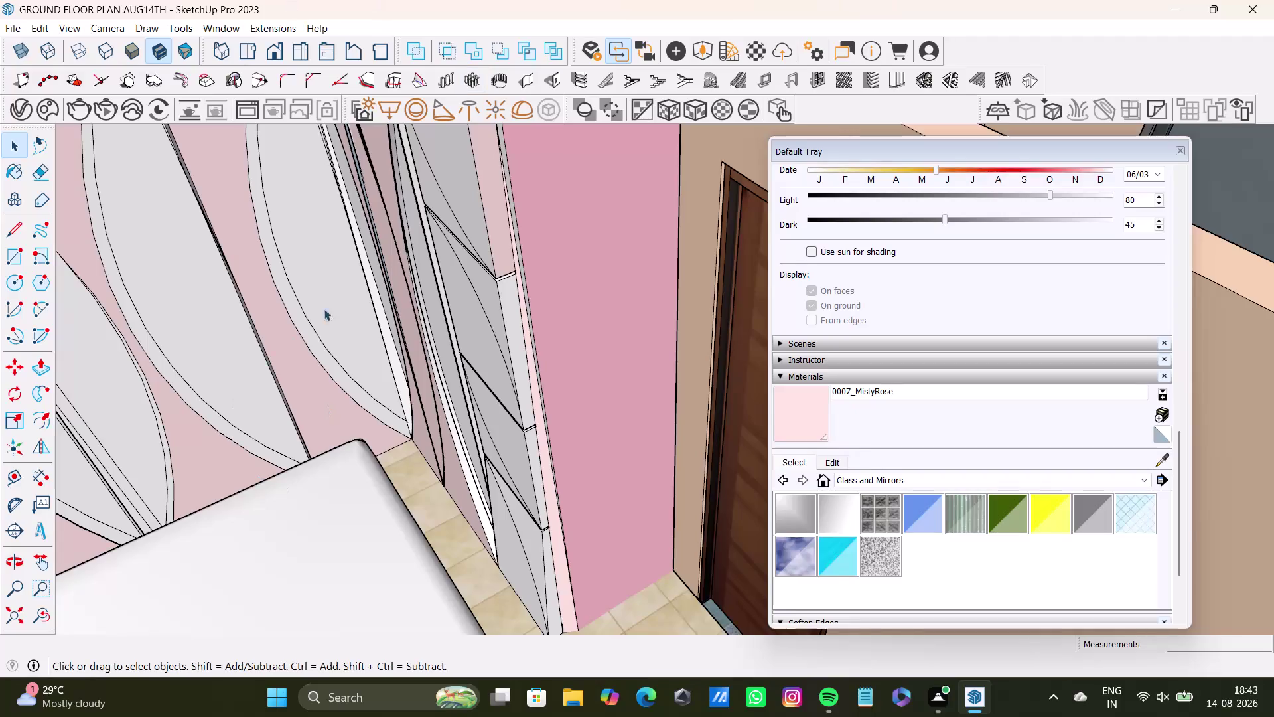
Face the wardrobe's leaf panels and load Translucent Glass Gray into the Paint Bucket.
scroll(down, 3)
middle_drag(380, 322, 536, 392)
scroll(up, 3)
middle_drag(592, 318, 613, 296)
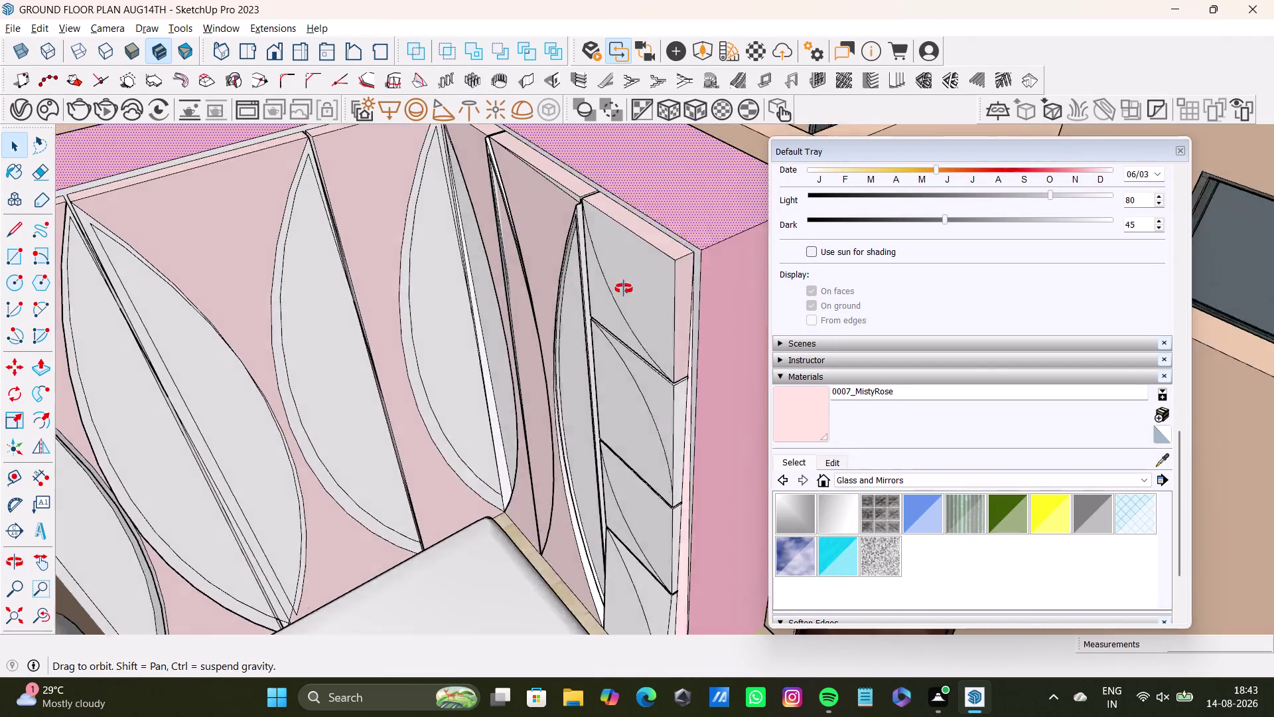
middle_drag(614, 295, 757, 240)
scroll(up, 3)
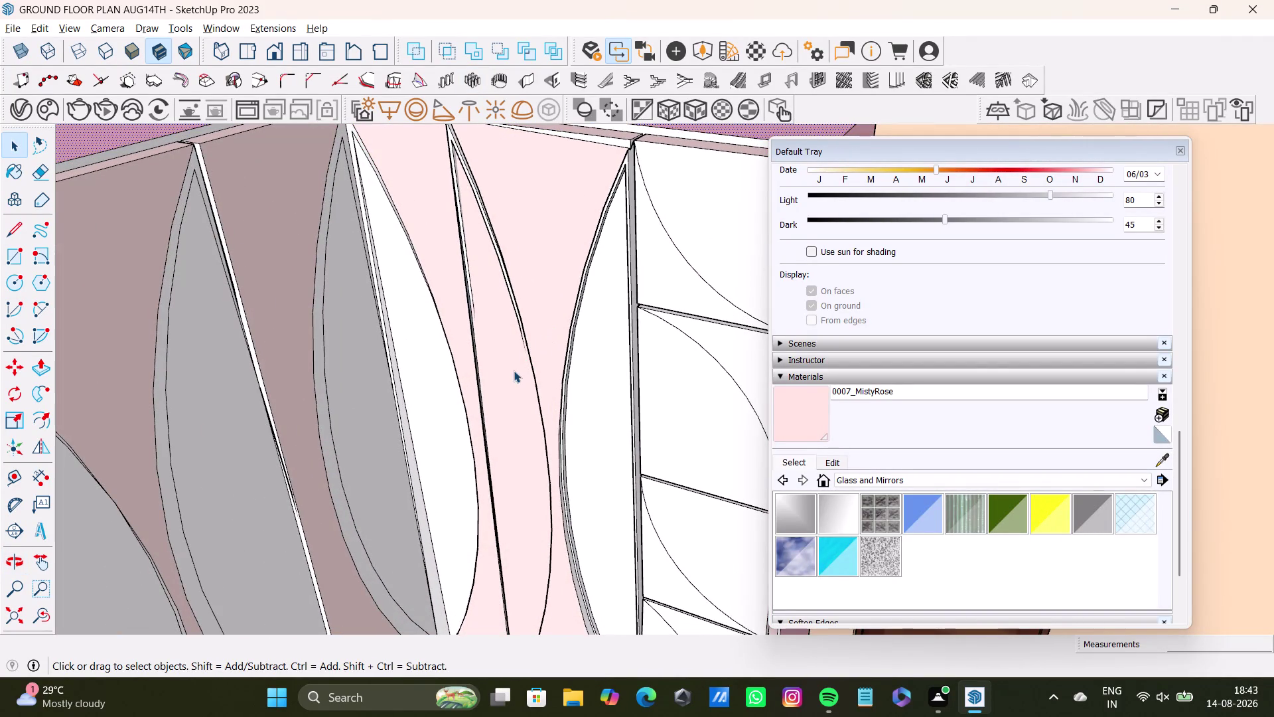
click(514, 371)
click(1093, 512)
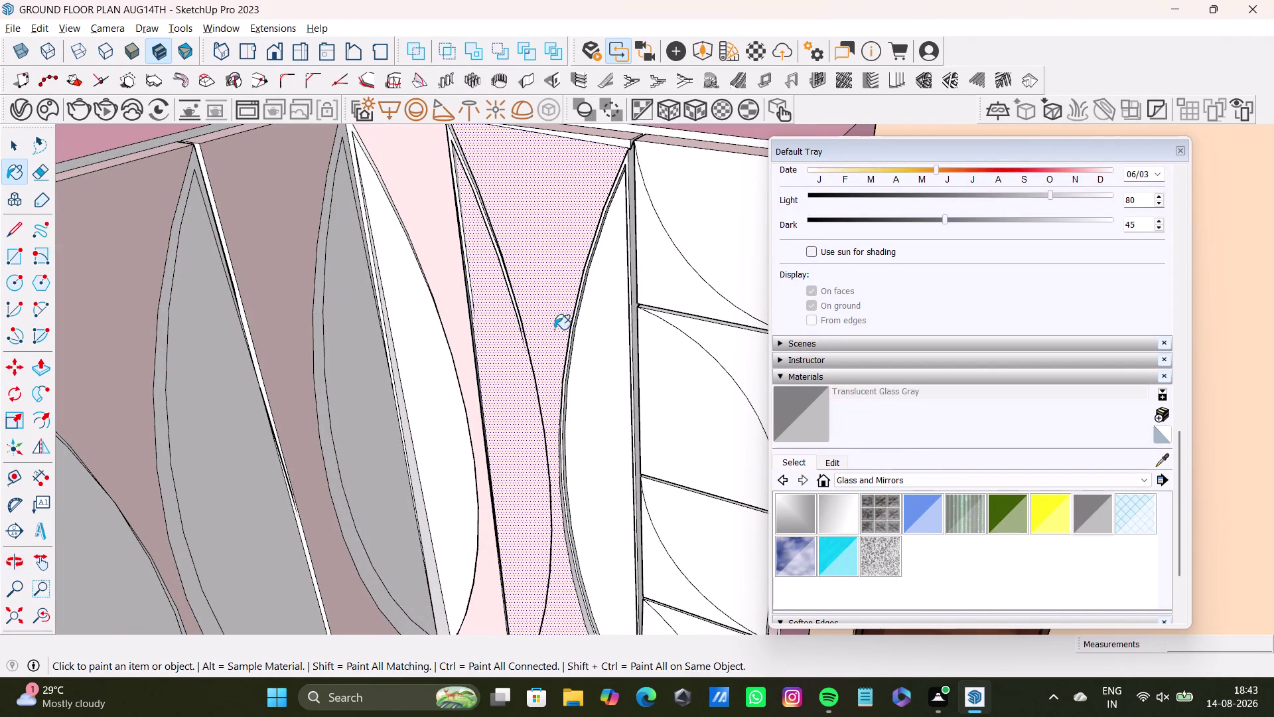
key(space)
Paint the faces of the first leaf panel with translucent gray glass.
click(489, 379)
click(501, 383)
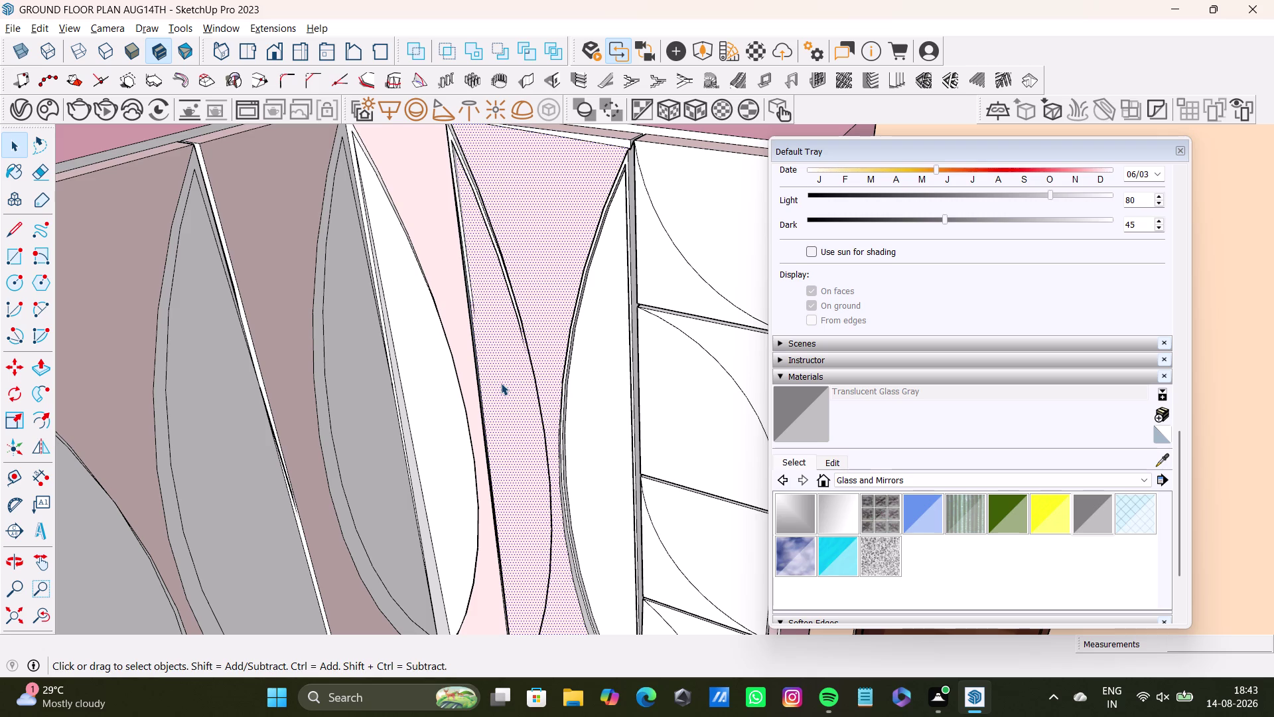
click(518, 266)
click(492, 348)
click(491, 352)
drag(493, 351, 493, 339)
click(537, 222)
double_click(498, 320)
triple_click(497, 320)
click(501, 341)
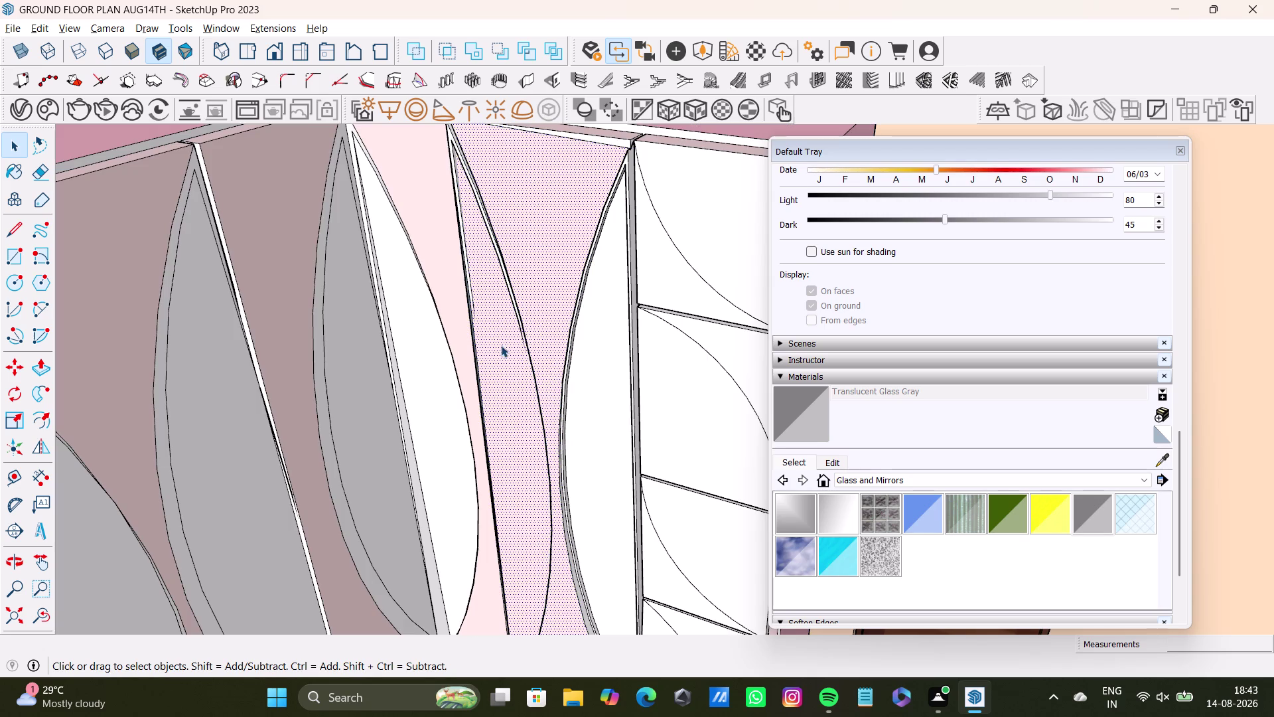
click(501, 347)
click(566, 239)
Glaze more leaf-panel faces while viewing the panels from above.
middle_drag(539, 289, 524, 362)
click(525, 274)
scroll(up, 3)
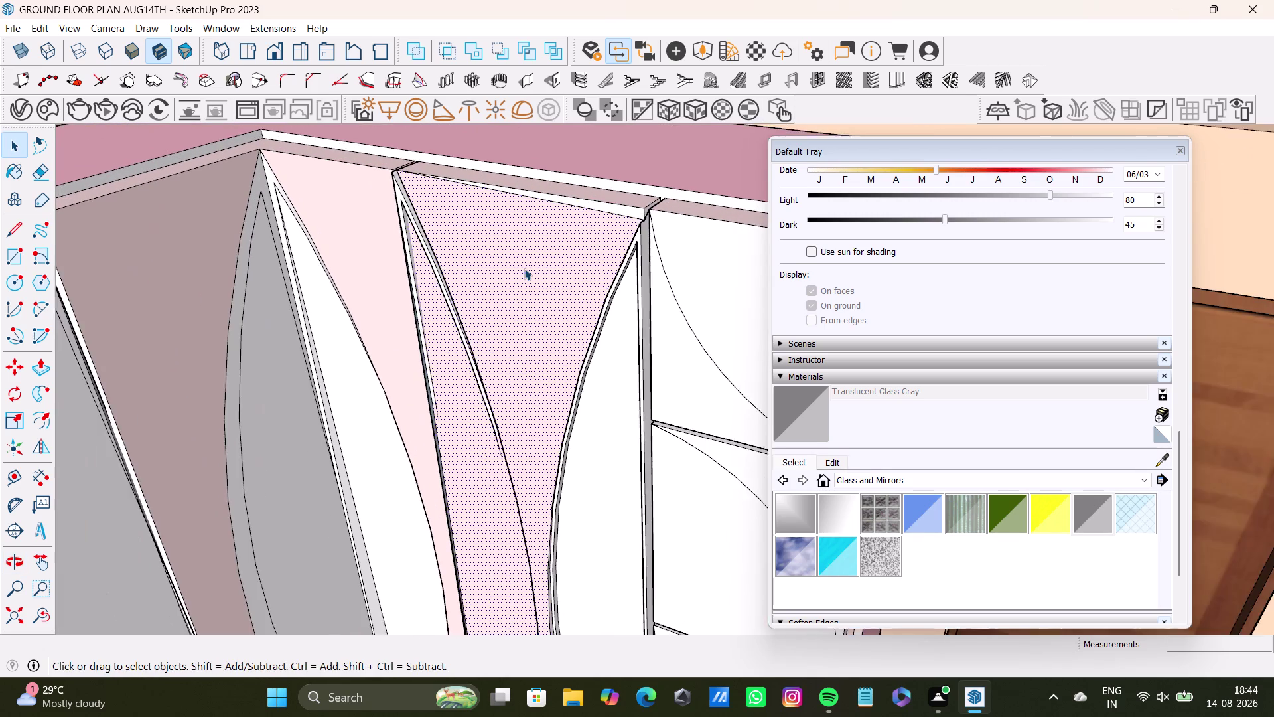
scroll(up, 3)
triple_click(422, 311)
click(422, 311)
click(424, 336)
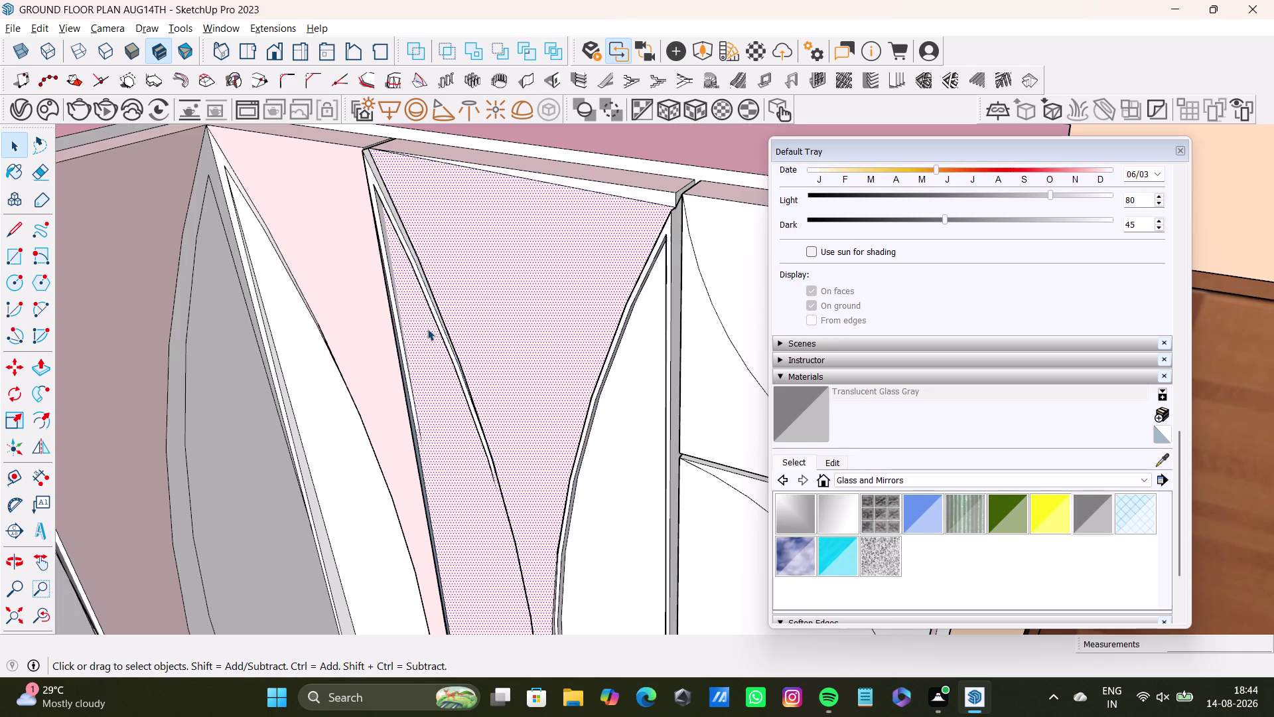
scroll(down, 3)
middle_drag(432, 328, 438, 219)
Paint the next six leaf panels along the row with gray glass.
click(363, 329)
click(301, 343)
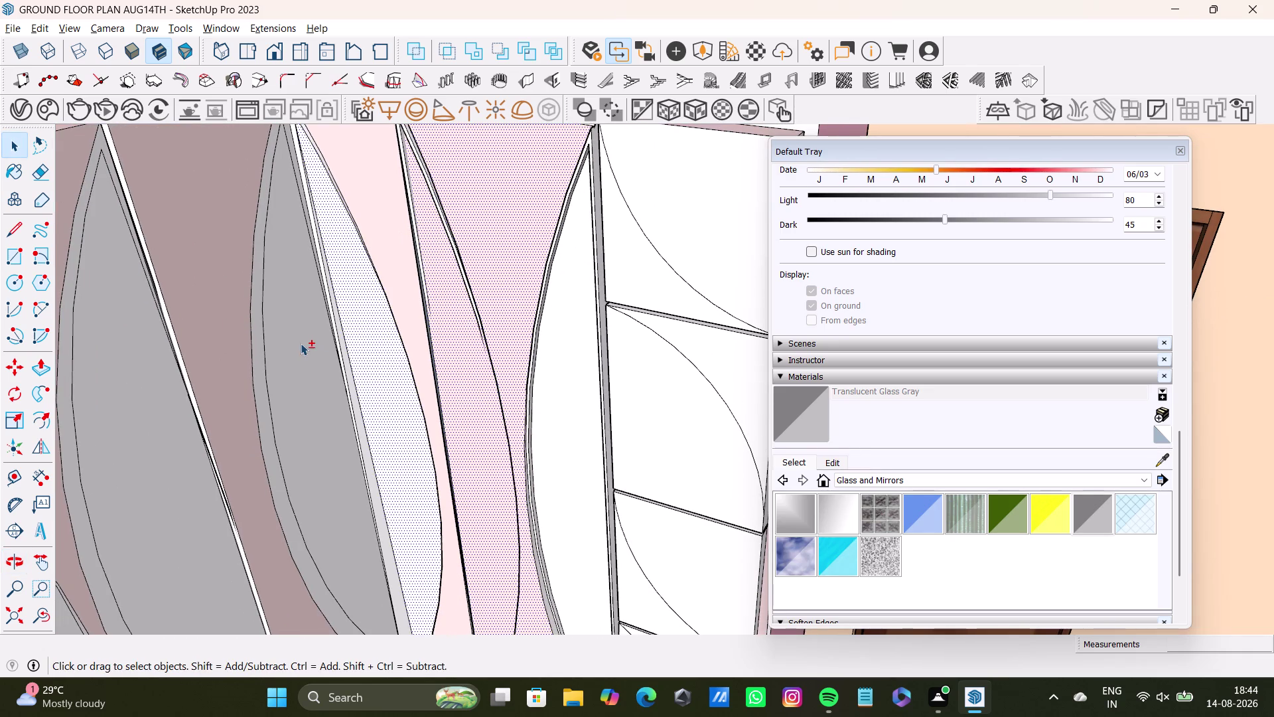
click(688, 210)
click(639, 266)
click(709, 351)
click(664, 383)
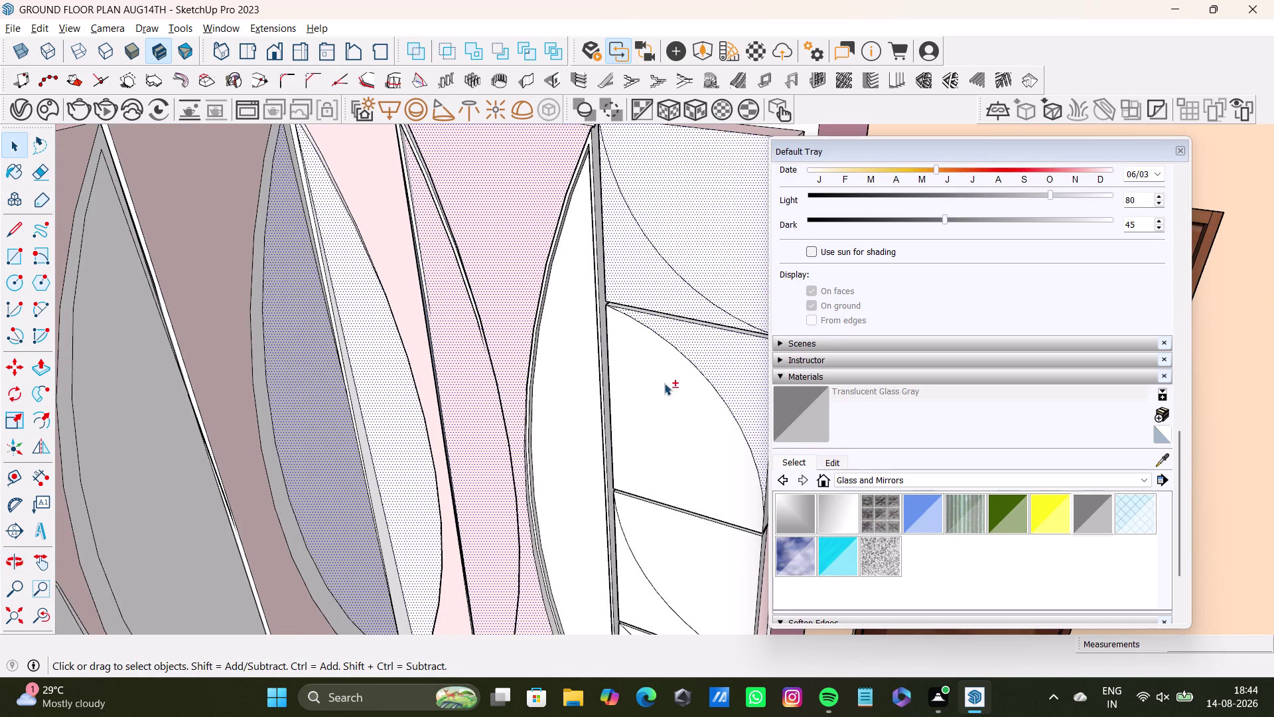
Glaze the right-hand leaf panels, then zoom extents to show the whole house.
middle_drag(680, 409, 671, 278)
click(678, 424)
click(635, 486)
middle_drag(650, 464, 653, 312)
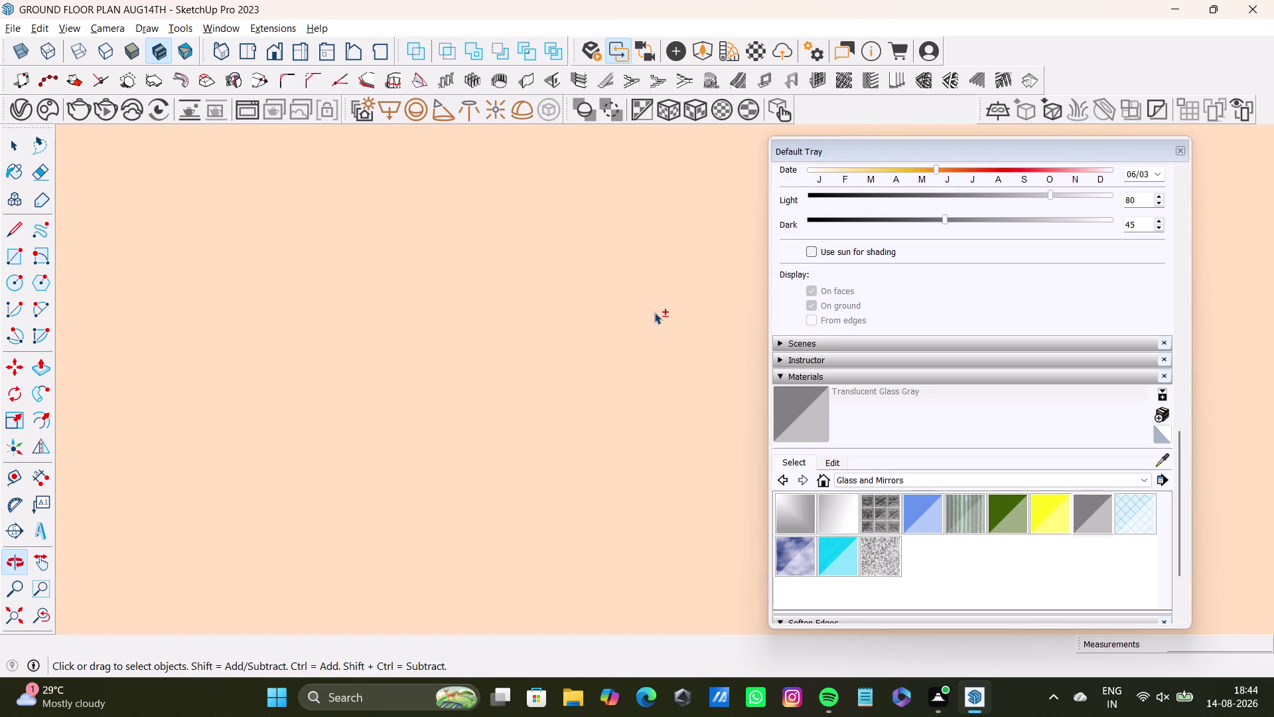
click(20, 620)
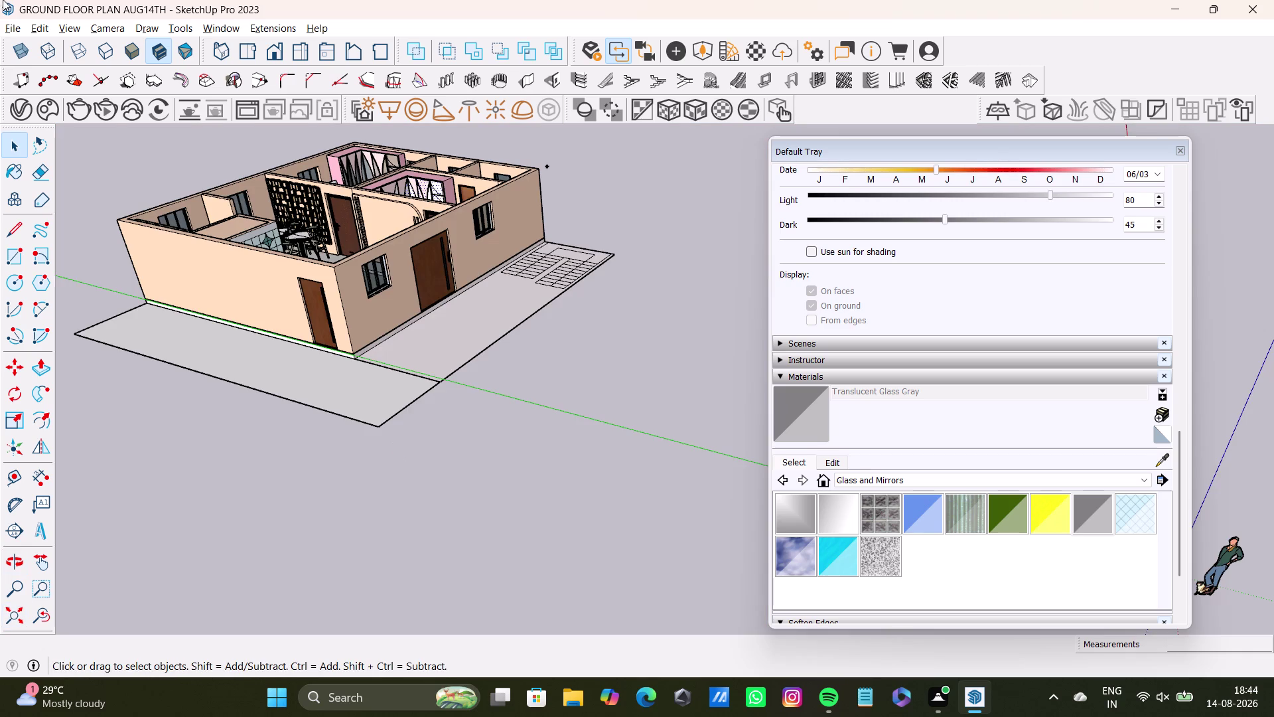
Orbit into the bedroom wardrobe to face its row of leaf panels.
scroll(up, 3)
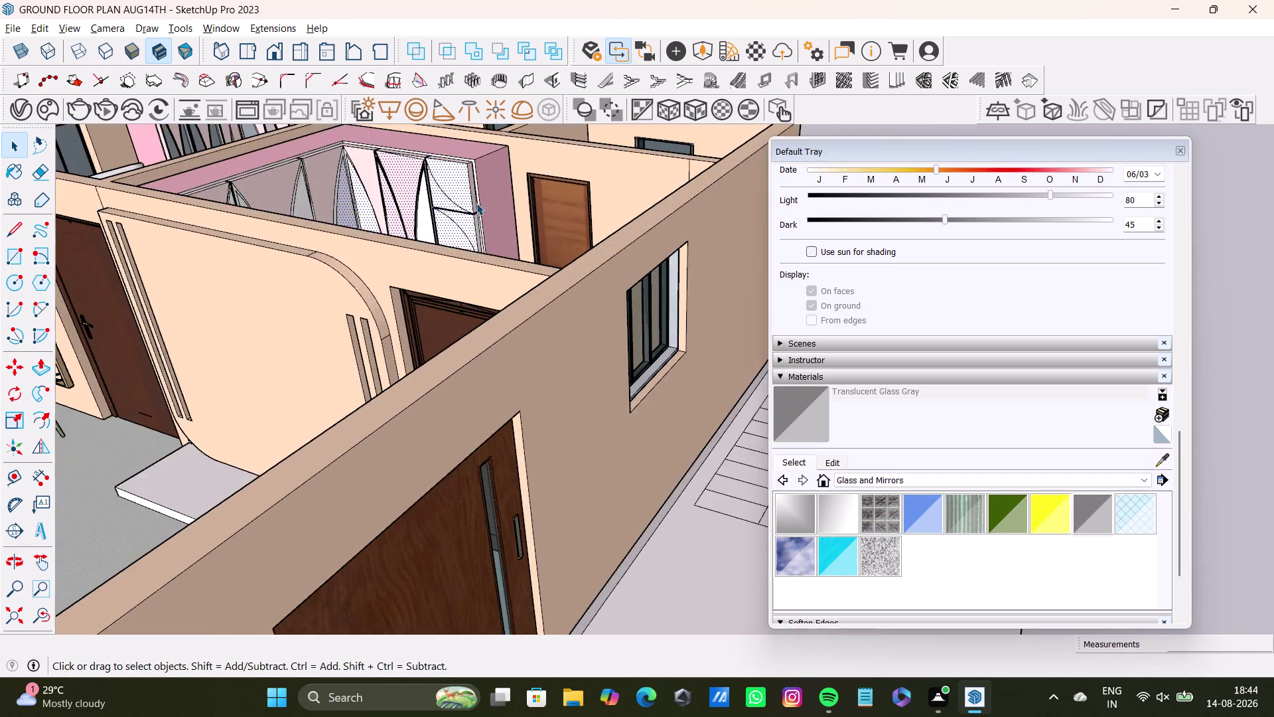
scroll(up, 3)
middle_drag(461, 238, 420, 310)
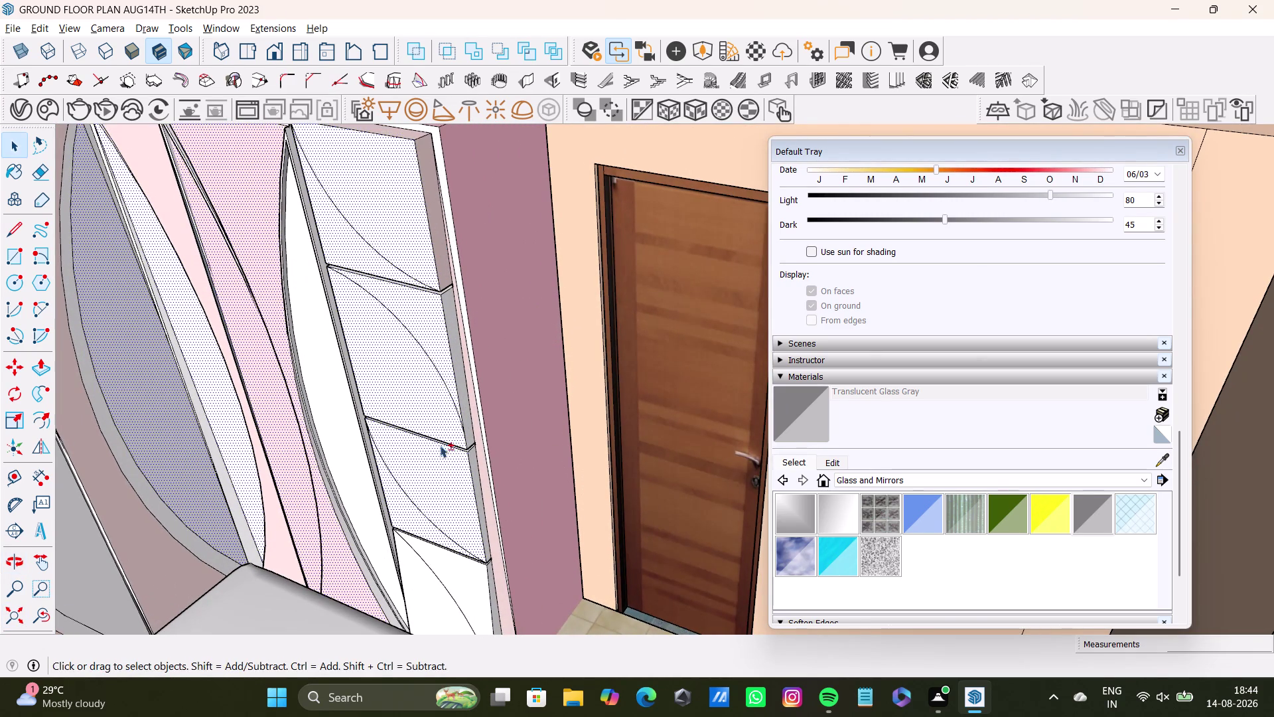
middle_drag(455, 495, 455, 403)
click(446, 486)
click(435, 500)
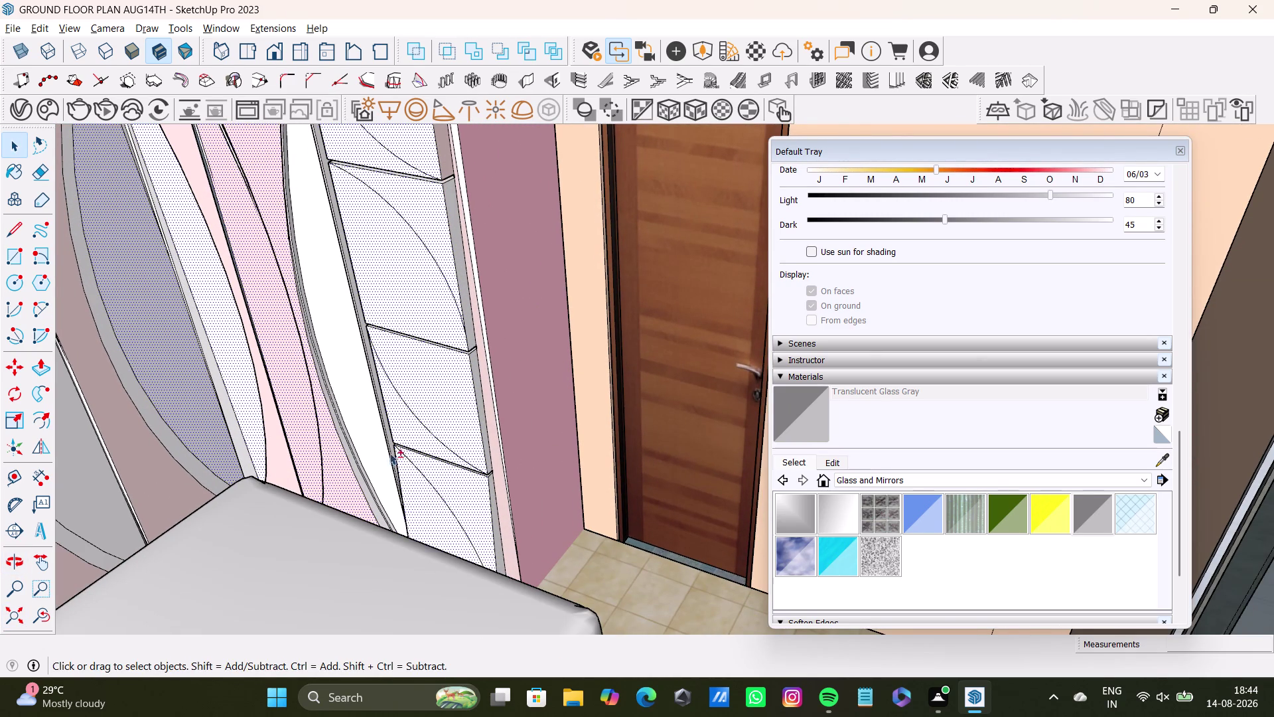
middle_drag(399, 420, 600, 540)
middle_drag(551, 514, 323, 575)
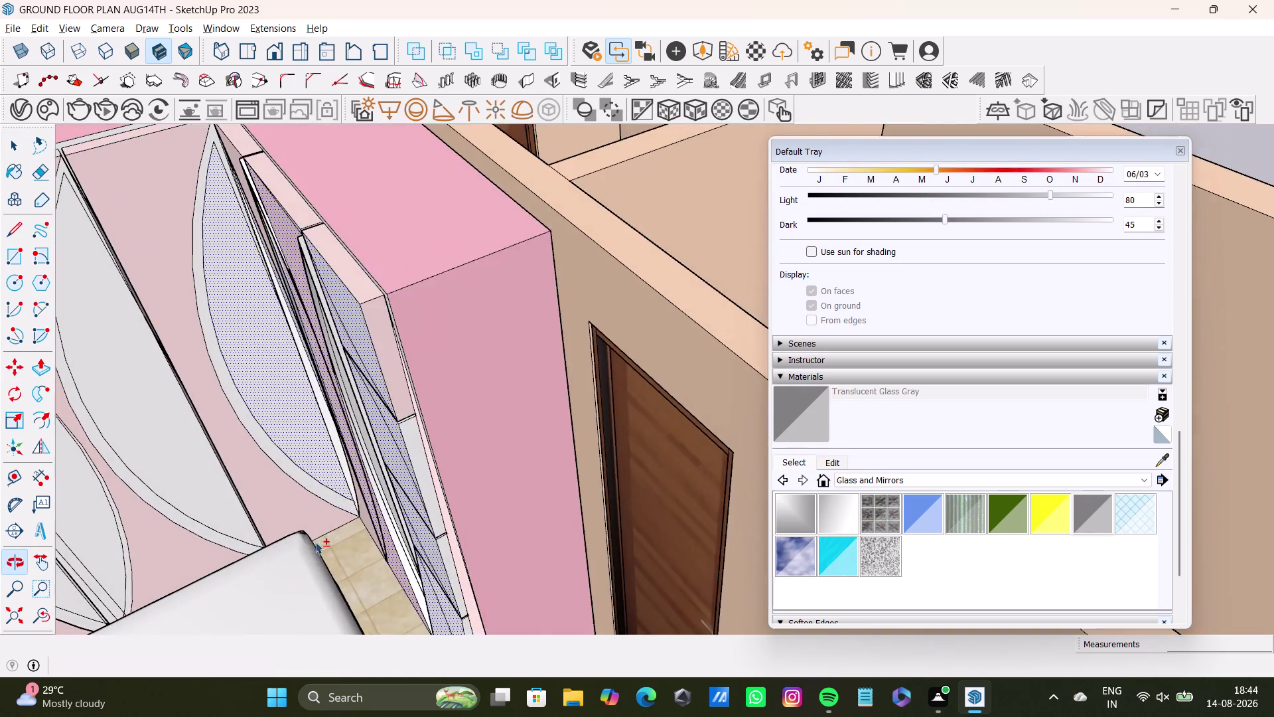
middle_drag(276, 405, 465, 385)
click(349, 373)
click(239, 401)
click(175, 415)
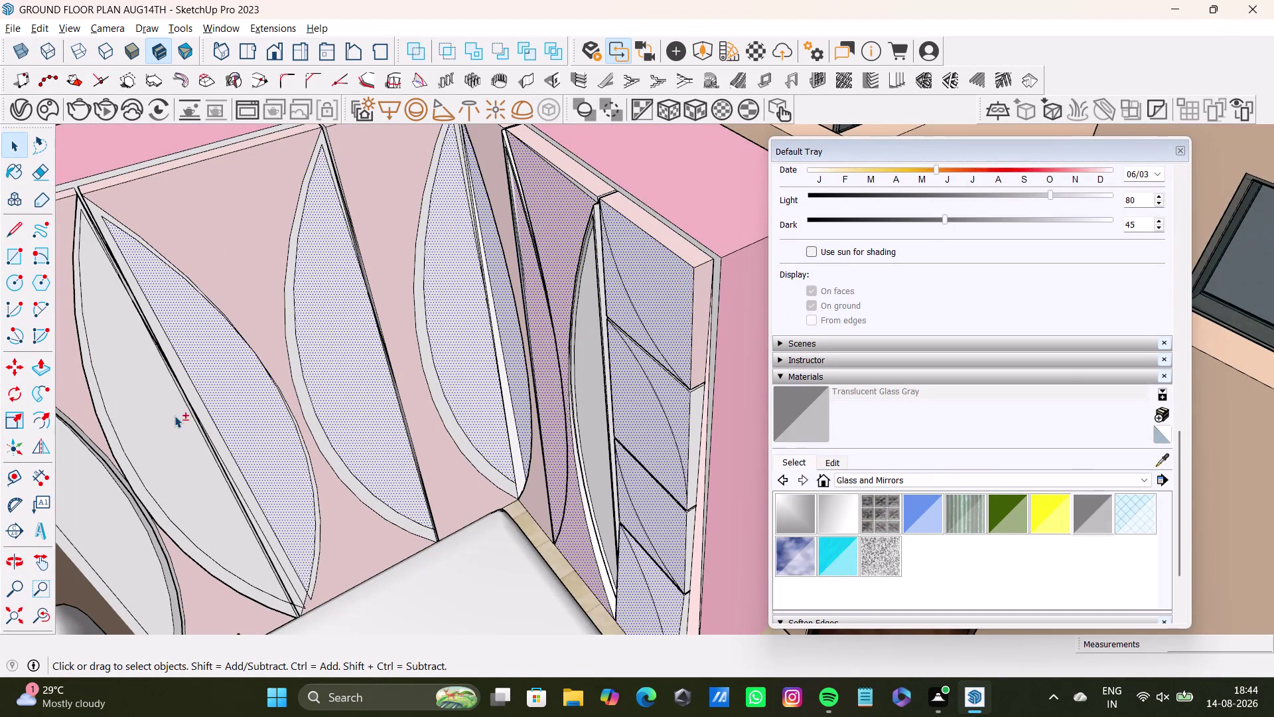
middle_drag(334, 362, 502, 344)
click(278, 437)
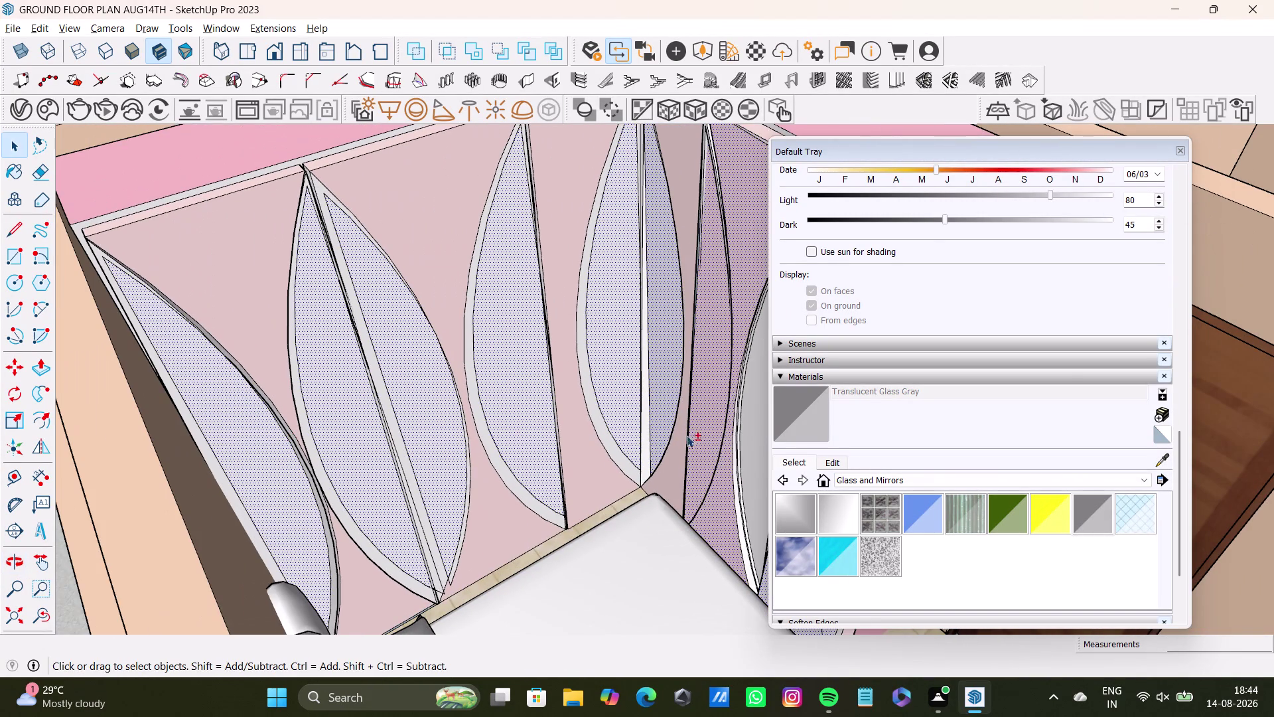
Paint the remaining bedroom leaf panels with Translucent Glass Gray.
click(1097, 513)
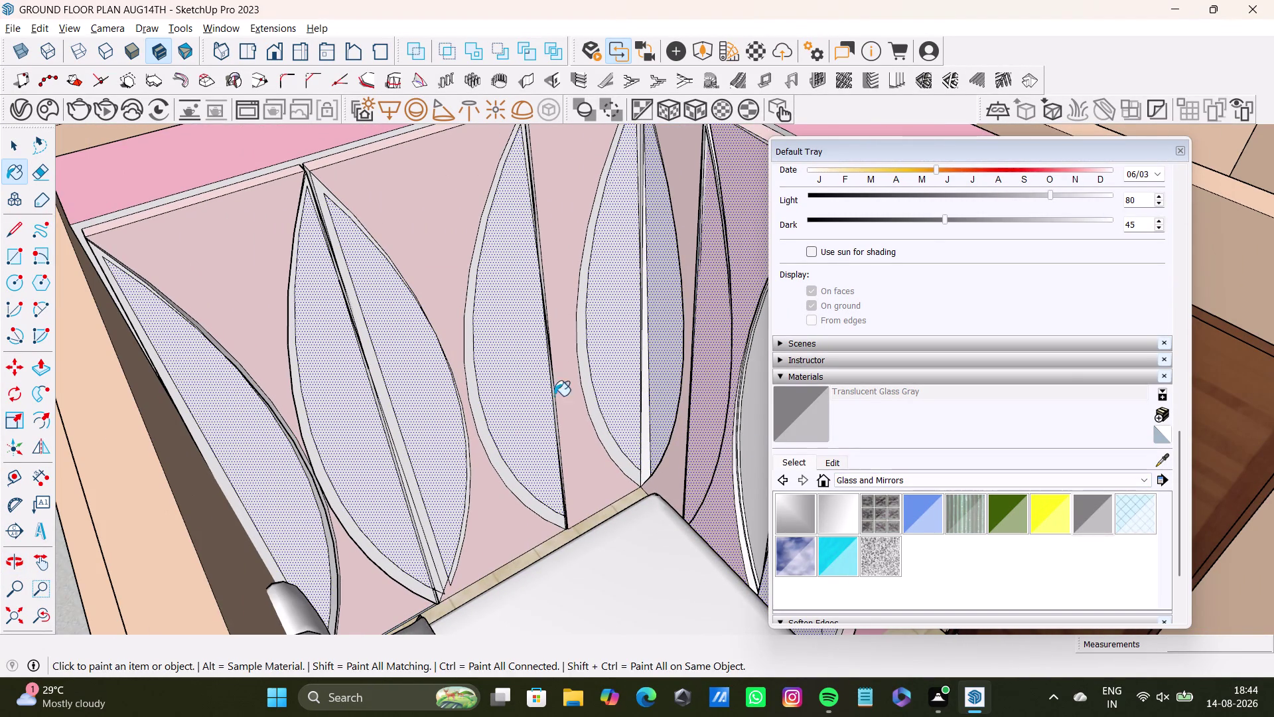
click(607, 367)
click(646, 378)
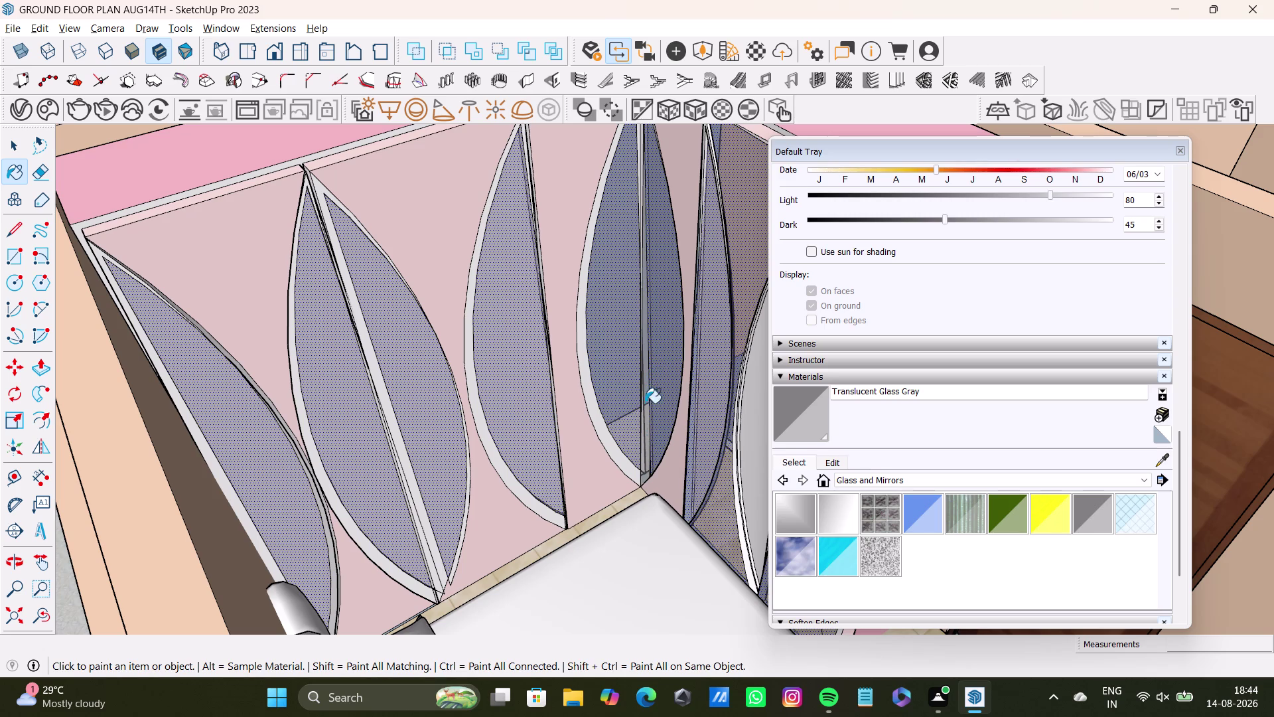
click(630, 472)
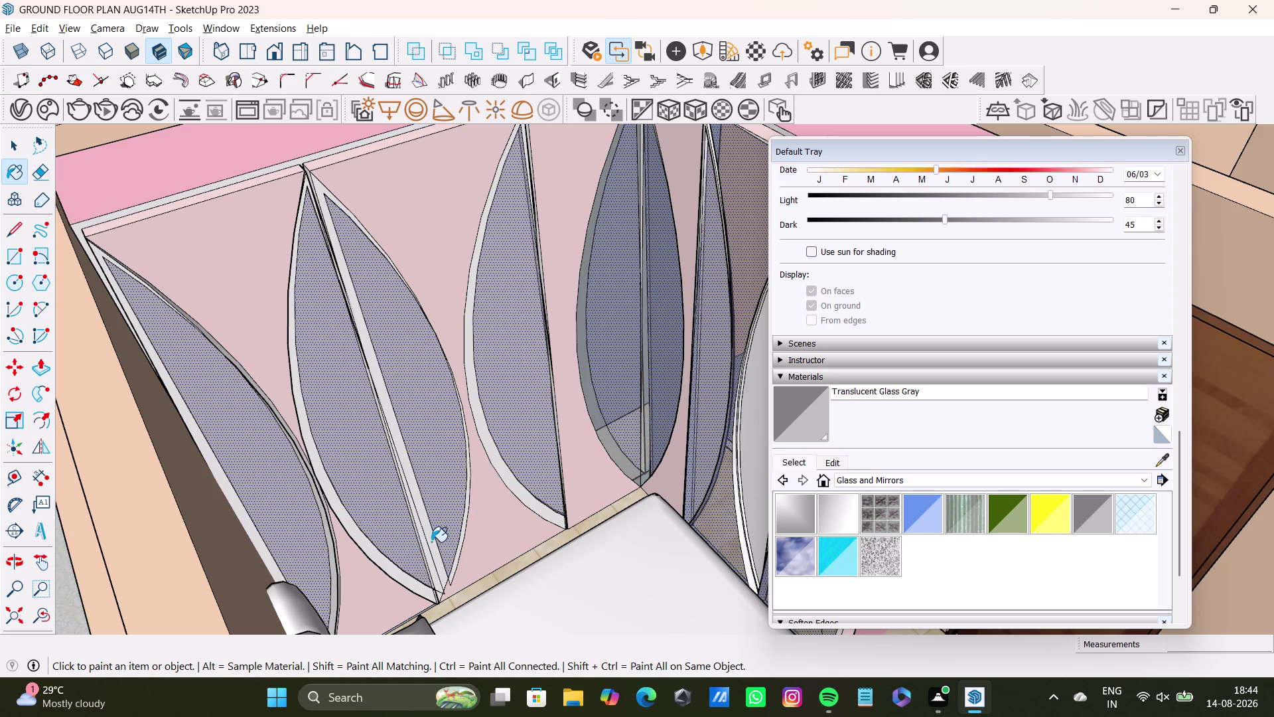
click(431, 541)
click(430, 554)
click(433, 562)
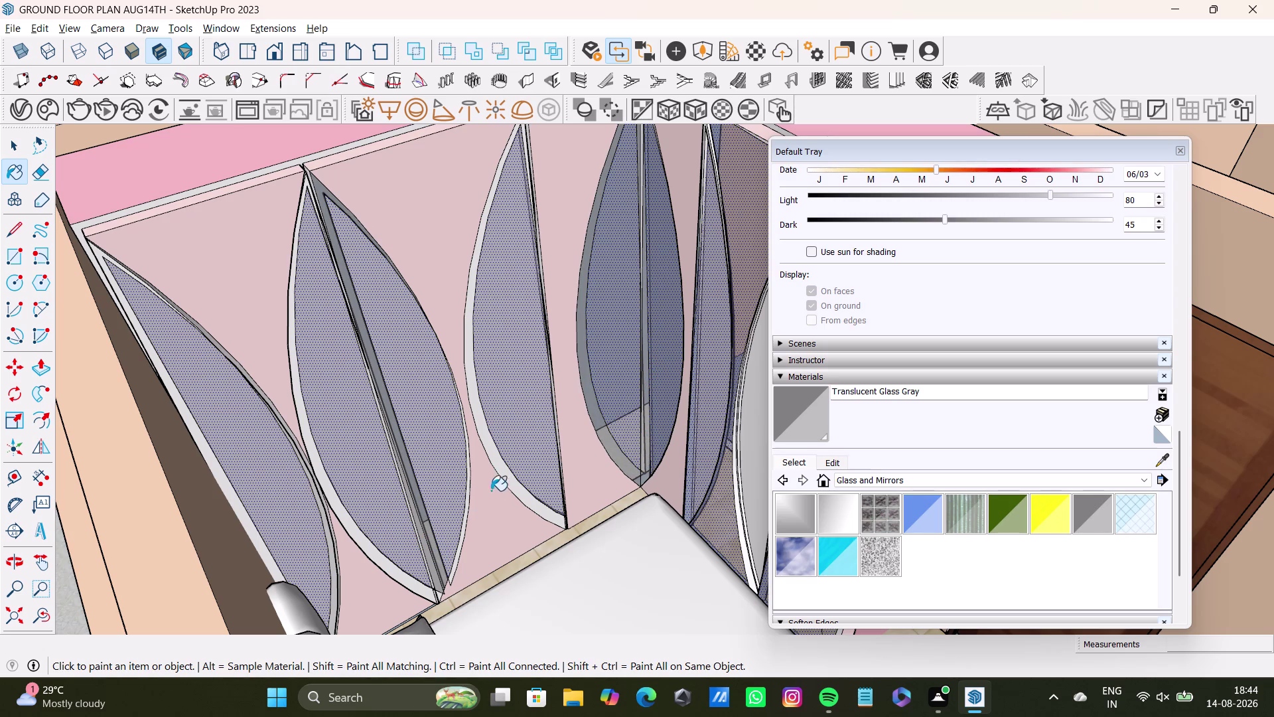
click(508, 483)
click(394, 573)
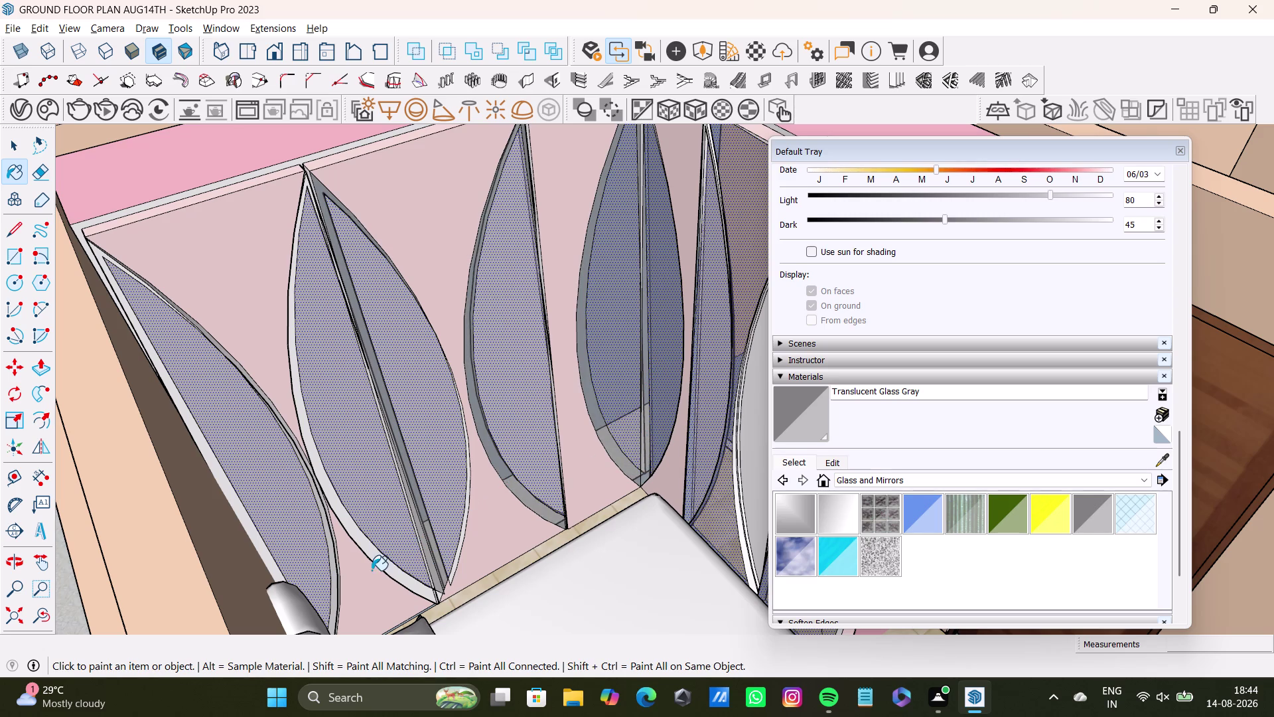
click(244, 521)
Orbit past the glass panels toward the wardrobe in the other room.
scroll(up, 3)
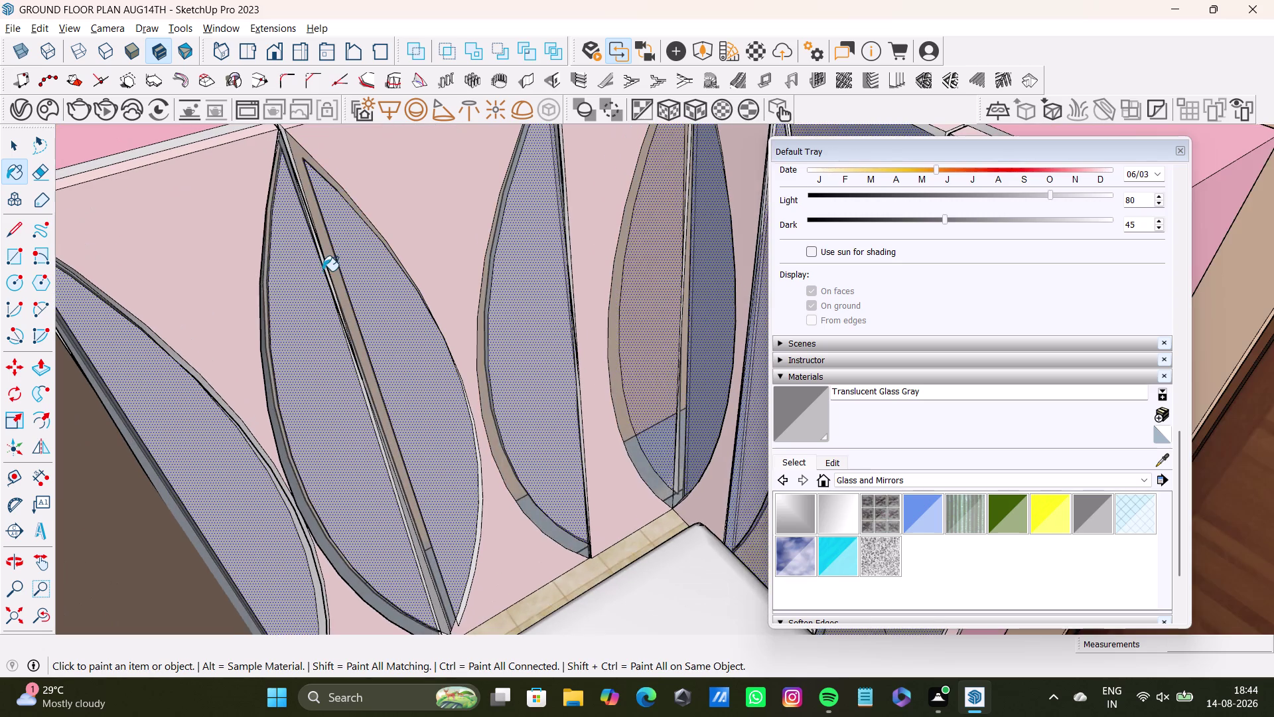
middle_drag(326, 272, 316, 344)
middle_drag(312, 298, 373, 570)
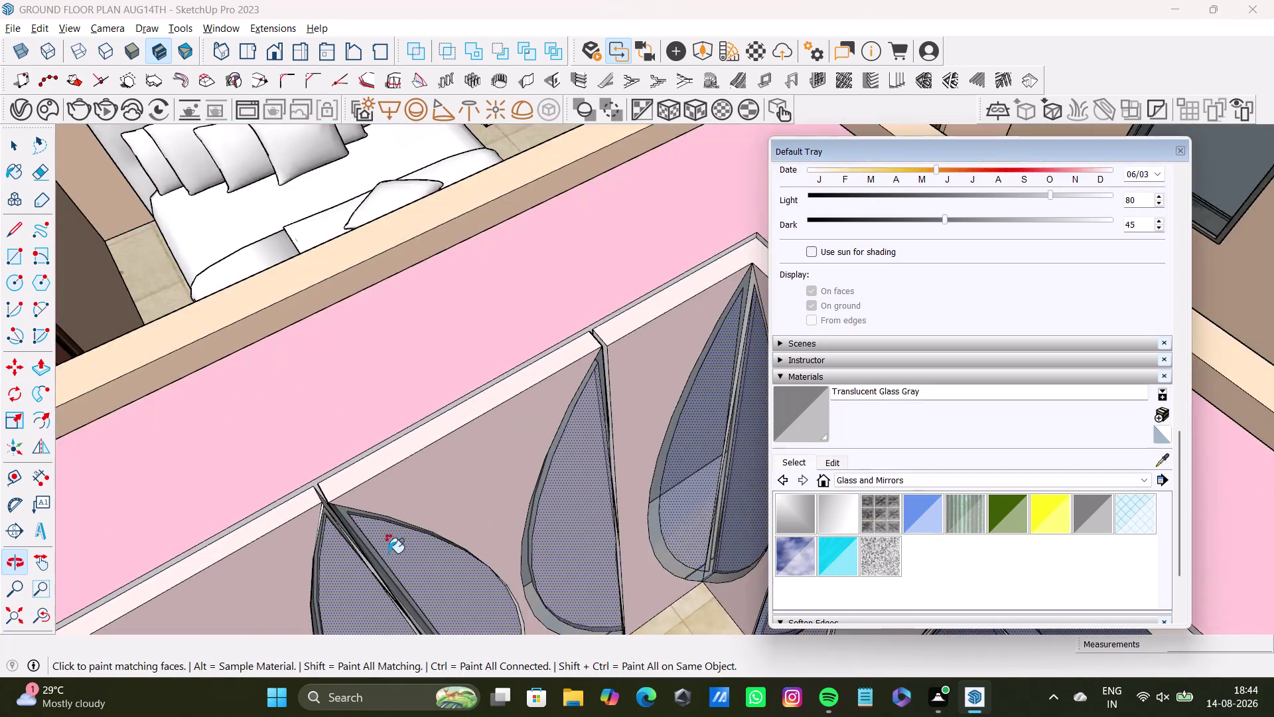
middle_drag(388, 549, 325, 375)
scroll(up, 3)
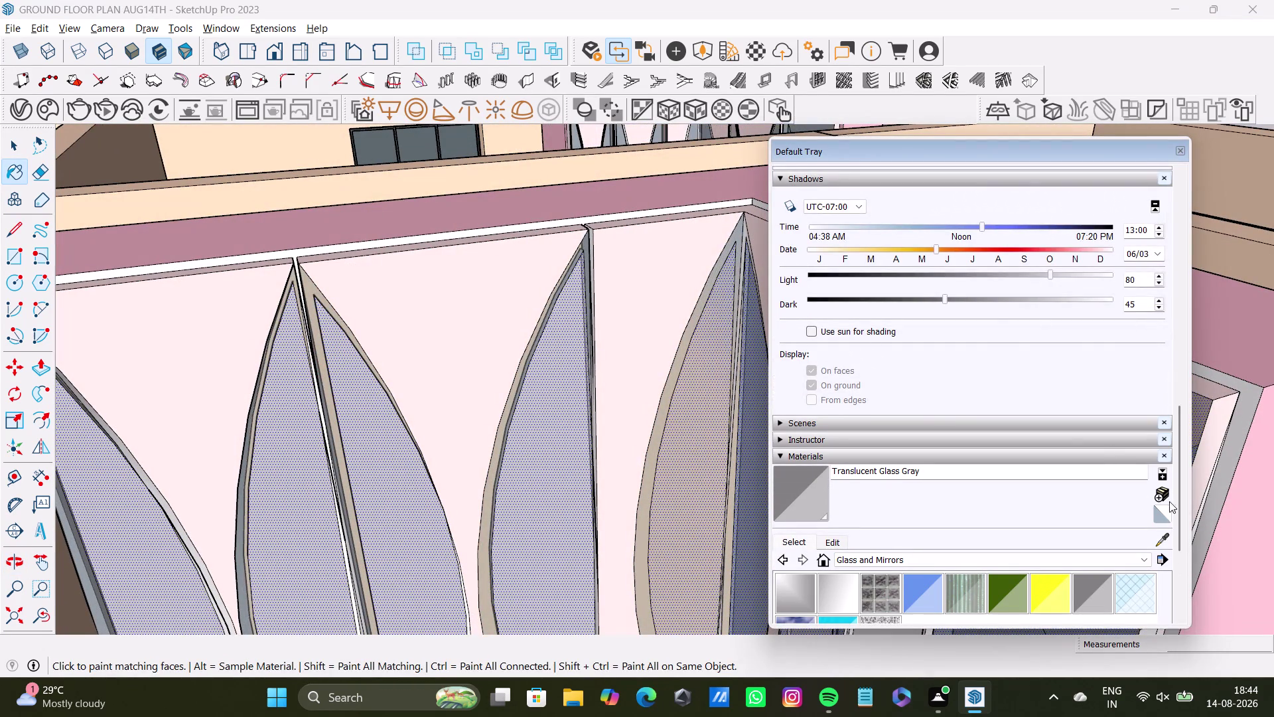
Sample the pink wall material and paint the wardrobe back pink.
click(1162, 543)
click(1238, 360)
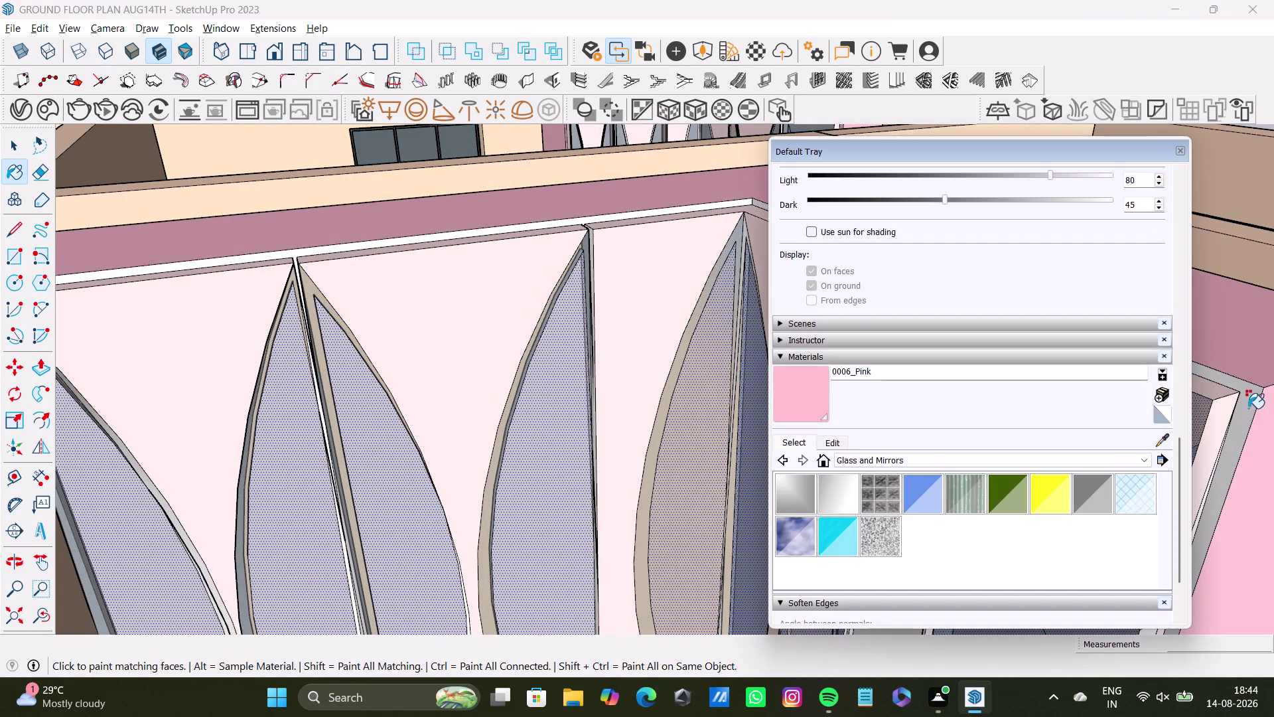
click(1248, 407)
click(1177, 151)
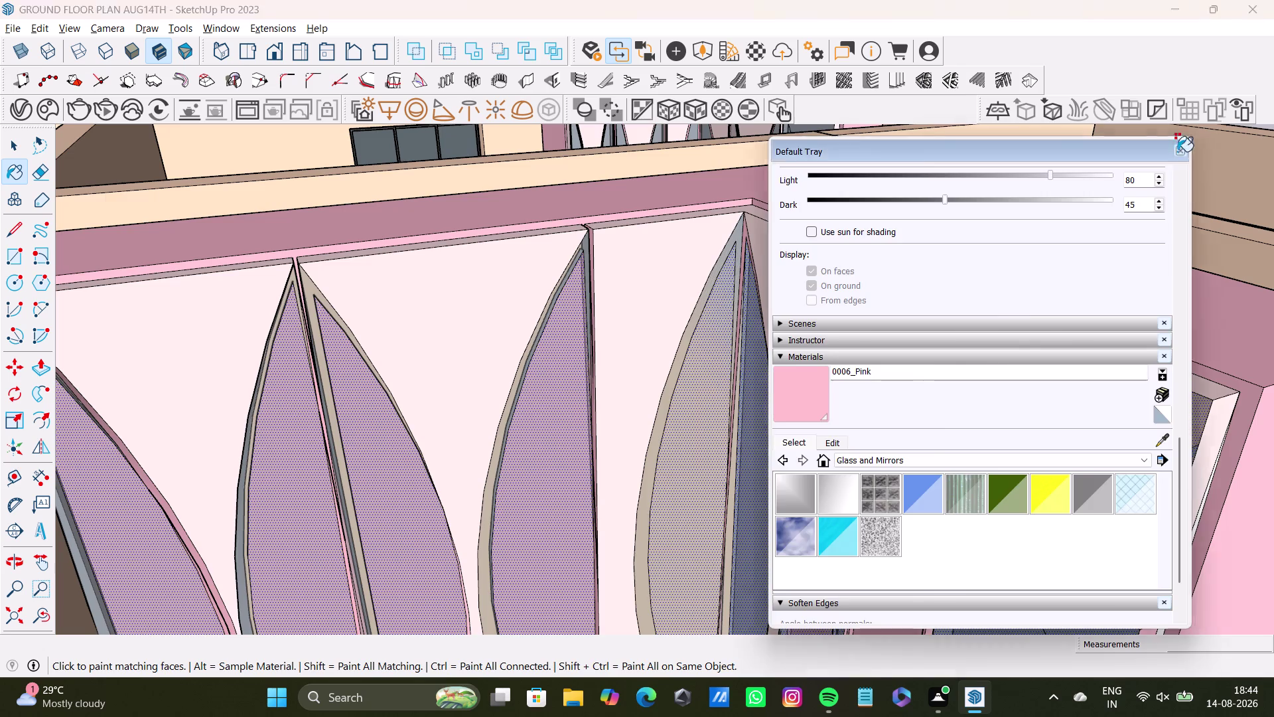
Orbit over the bedrooms to the second wardrobe, then out to the living area.
scroll(down, 3)
middle_drag(723, 439, 578, 641)
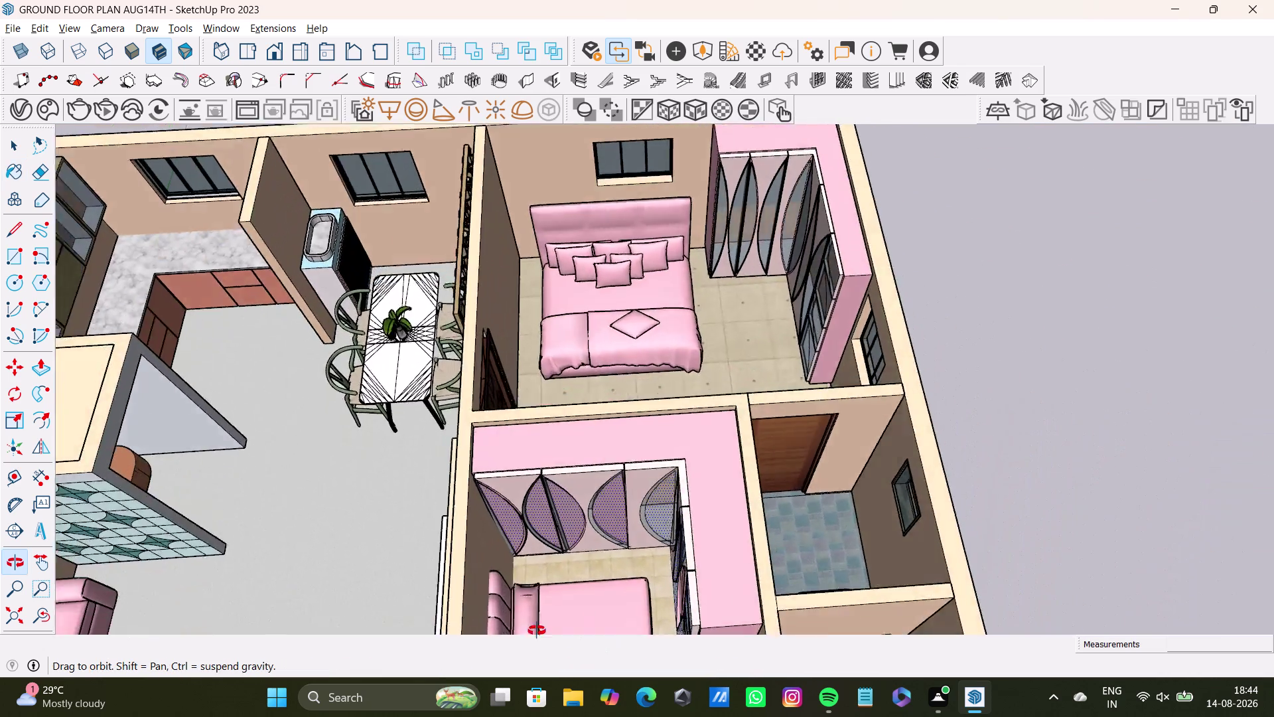
middle_drag(579, 641, 557, 428)
middle_drag(580, 453, 614, 472)
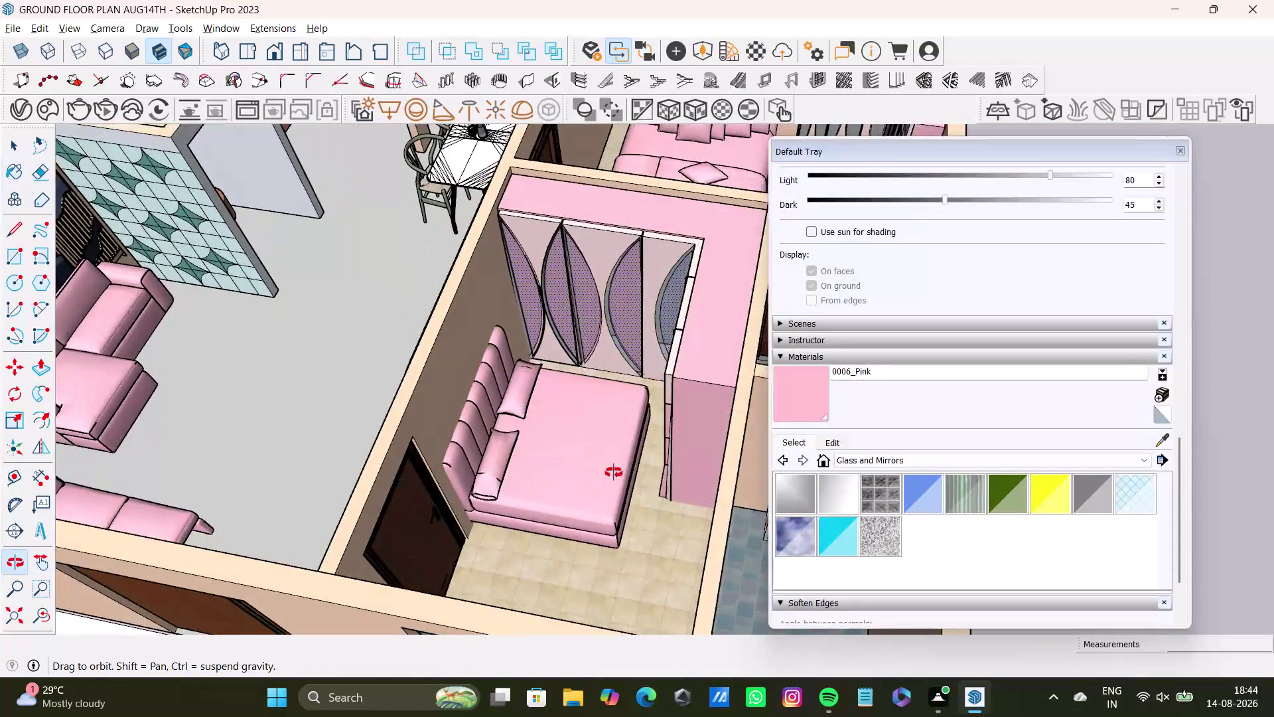
middle_drag(614, 472, 561, 500)
click(1173, 153)
scroll(down, 3)
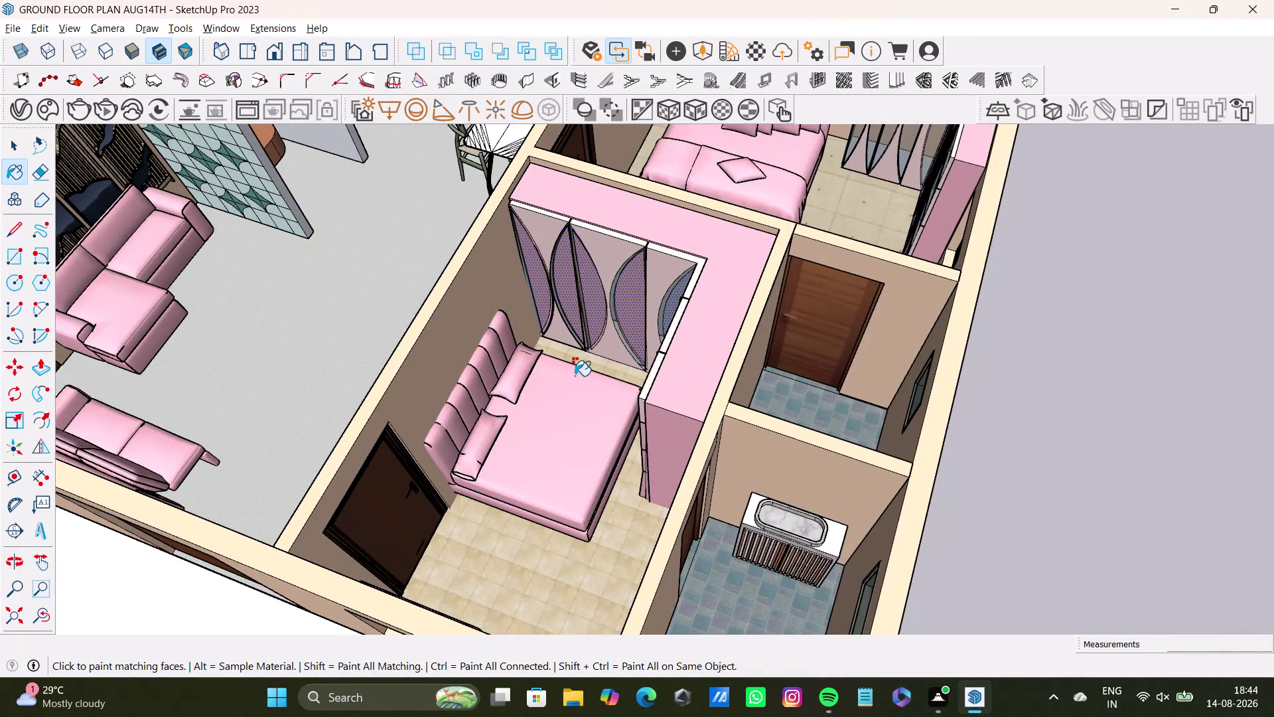
scroll(down, 3)
middle_drag(575, 376, 666, 540)
middle_drag(605, 489, 534, 472)
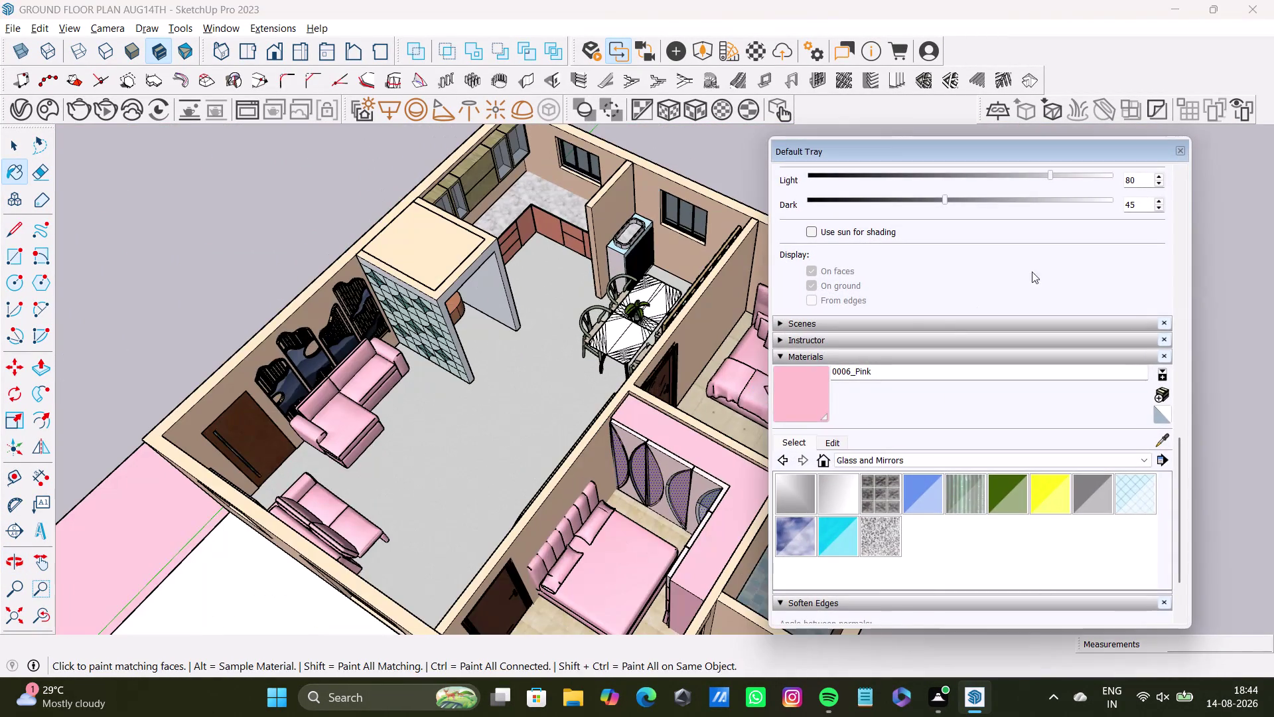
click(1184, 152)
key(space)
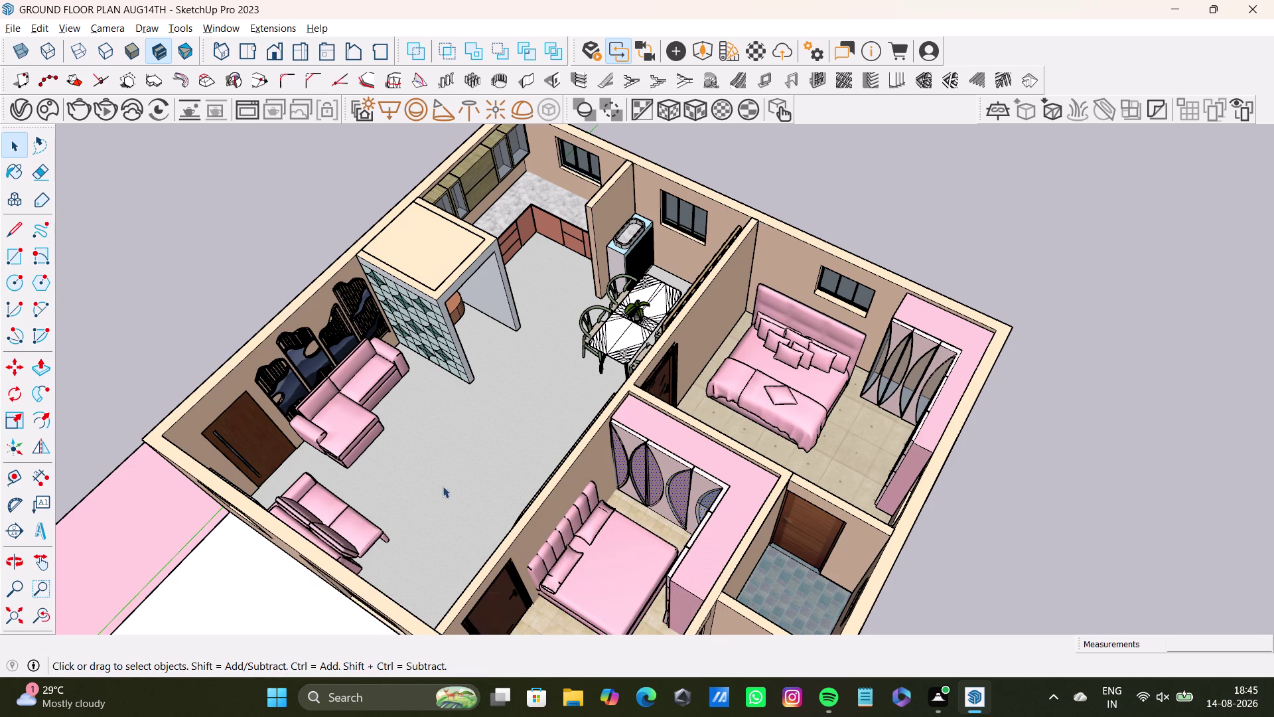
Orbit the house toward the living room and select the L-shaped sofa.
scroll(down, 3)
middle_drag(477, 487, 885, 248)
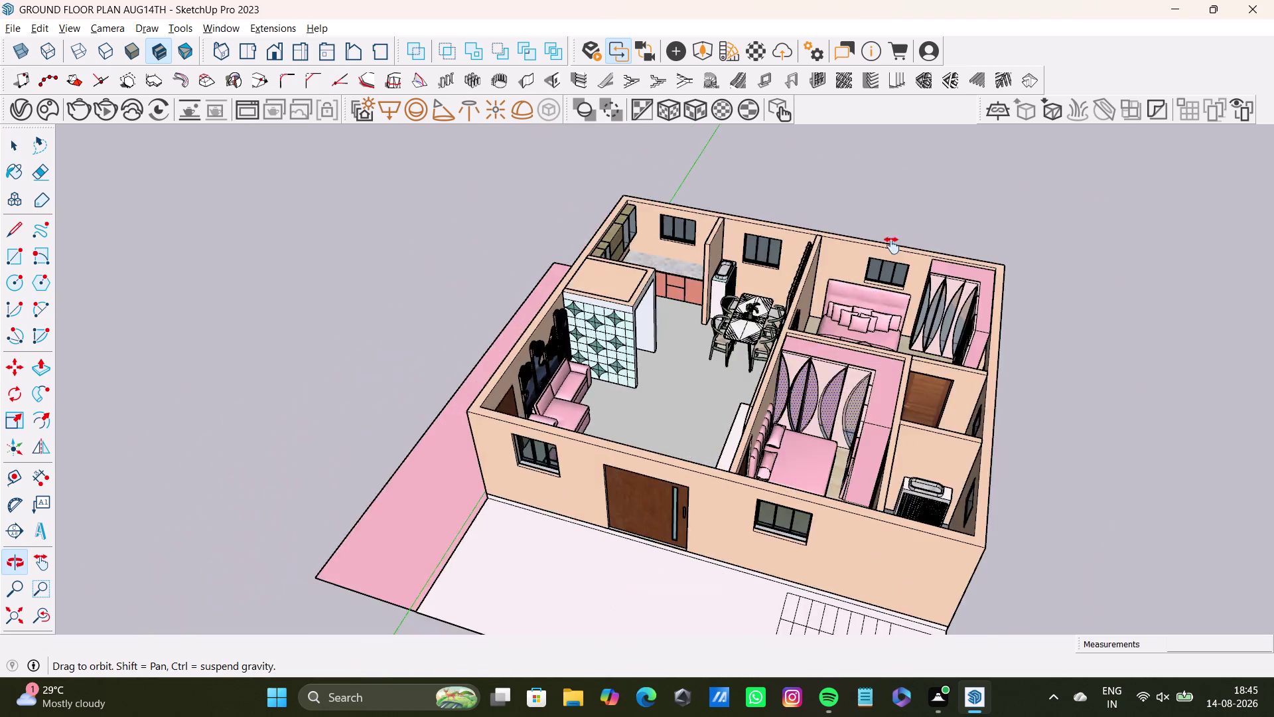
middle_drag(885, 247, 804, 265)
middle_drag(807, 346, 567, 413)
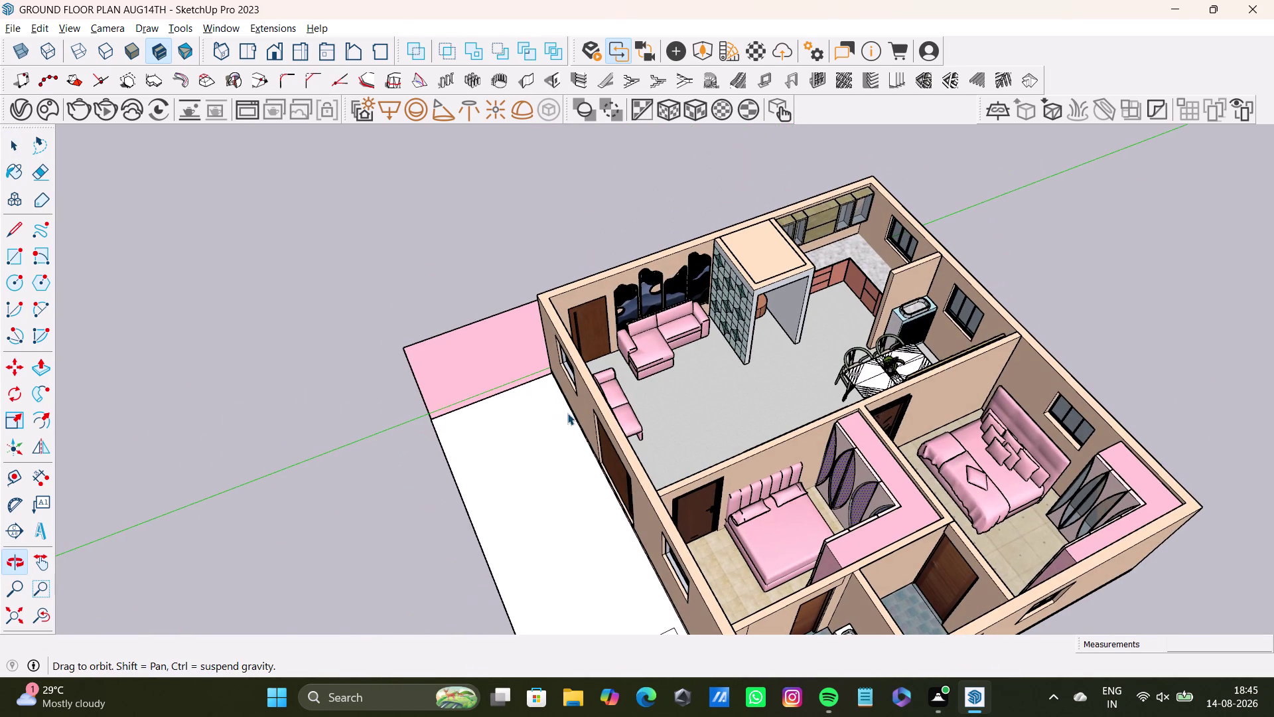
middle_drag(747, 299, 603, 358)
scroll(up, 3)
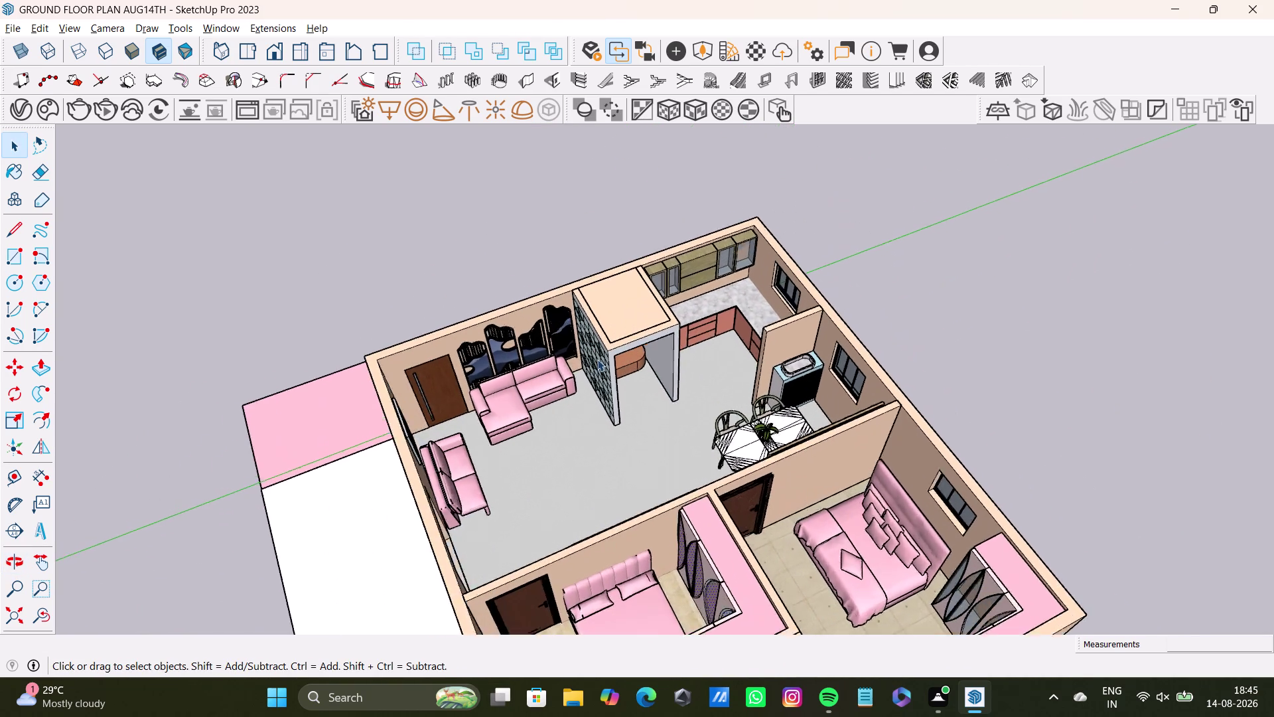
scroll(up, 3)
click(534, 406)
Enter the sofa group and pick 0093_AliceBlue from Colors-Named for the Paint Bucket.
double_click(534, 407)
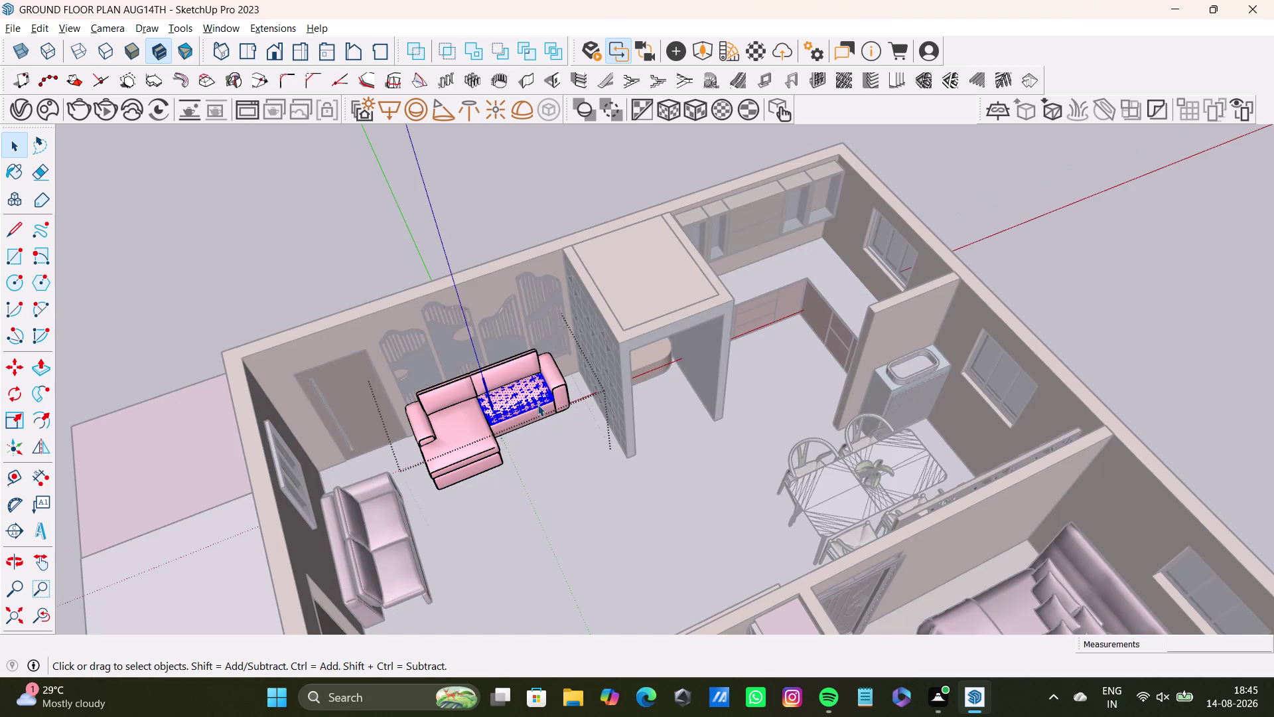
click(10, 177)
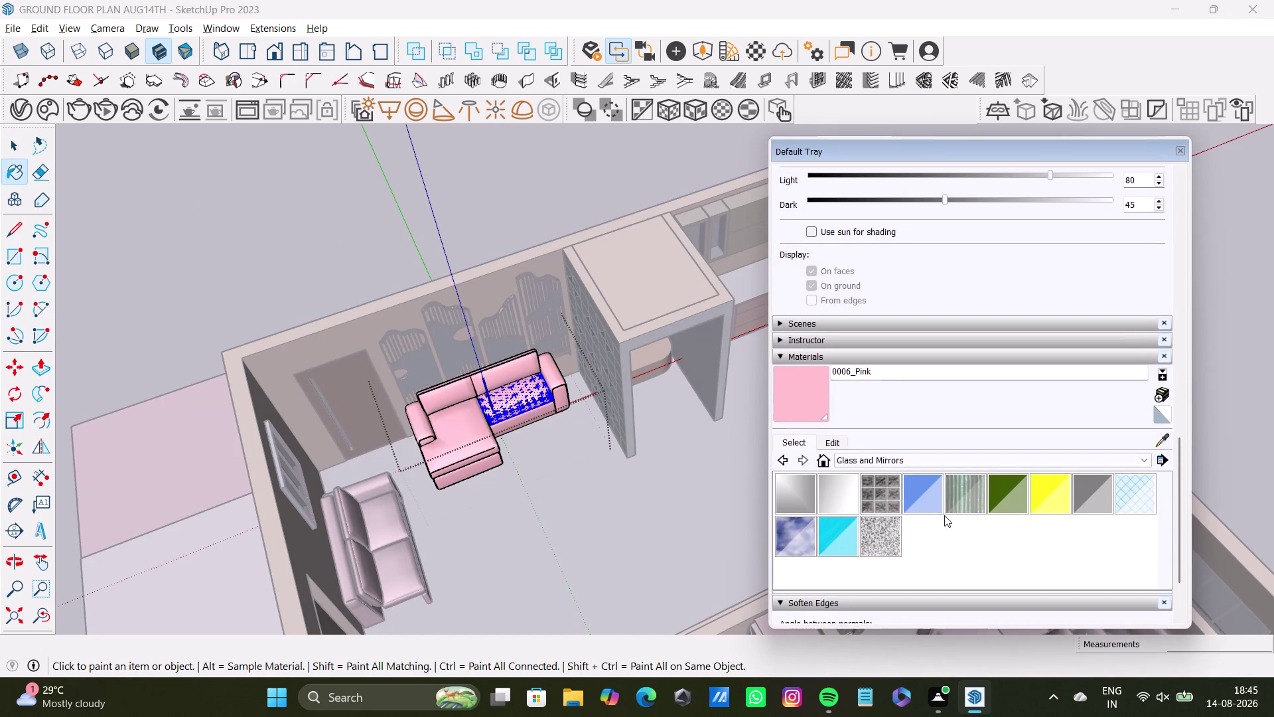
click(891, 375)
click(869, 460)
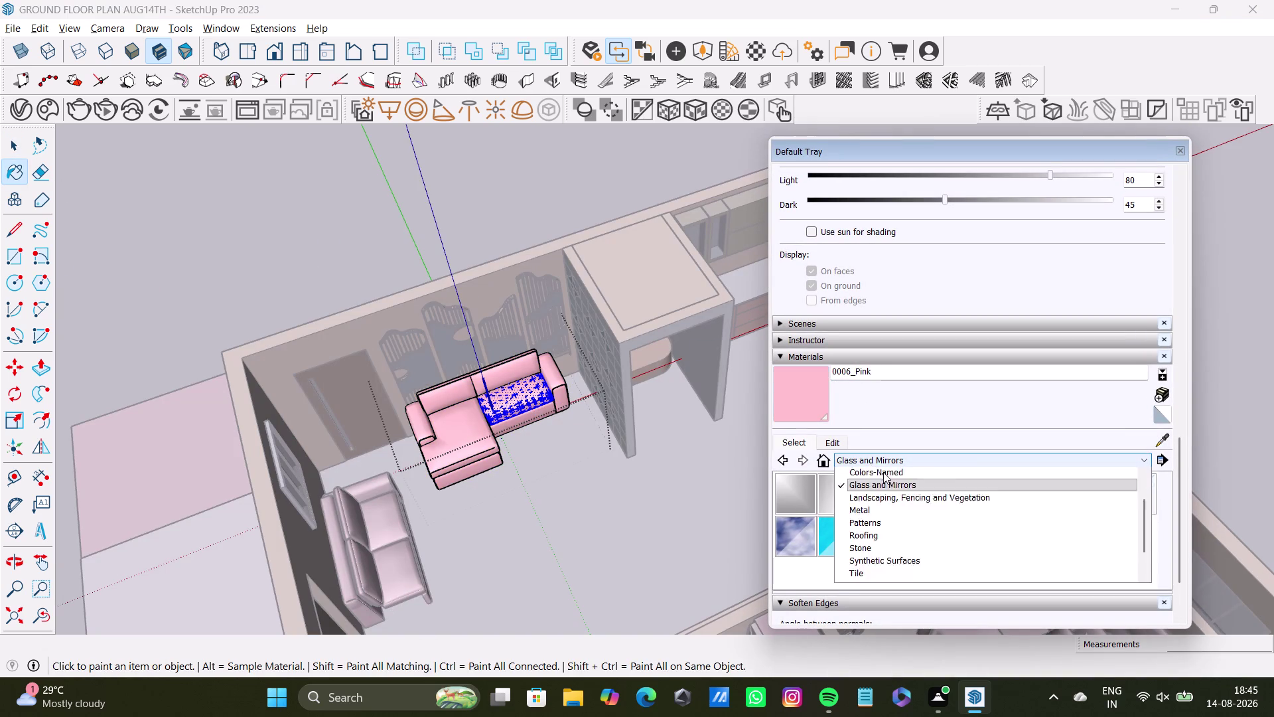
scroll(up, 3)
click(882, 523)
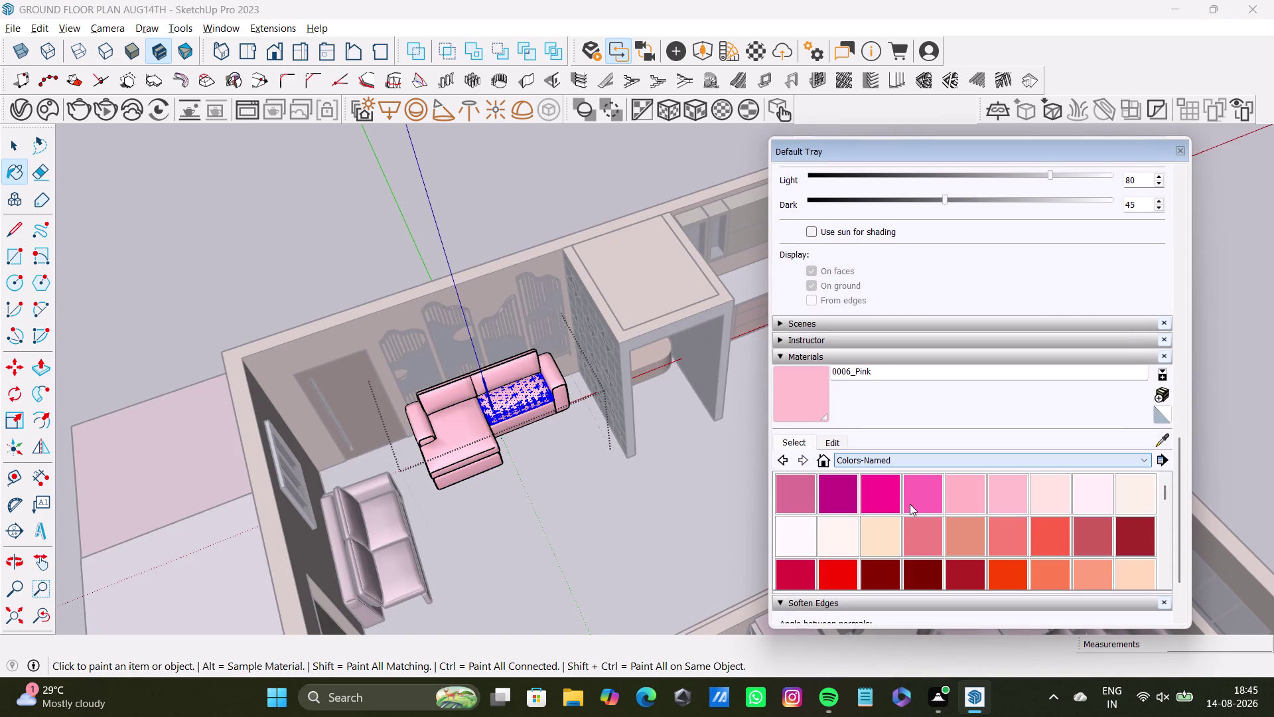
click(1041, 495)
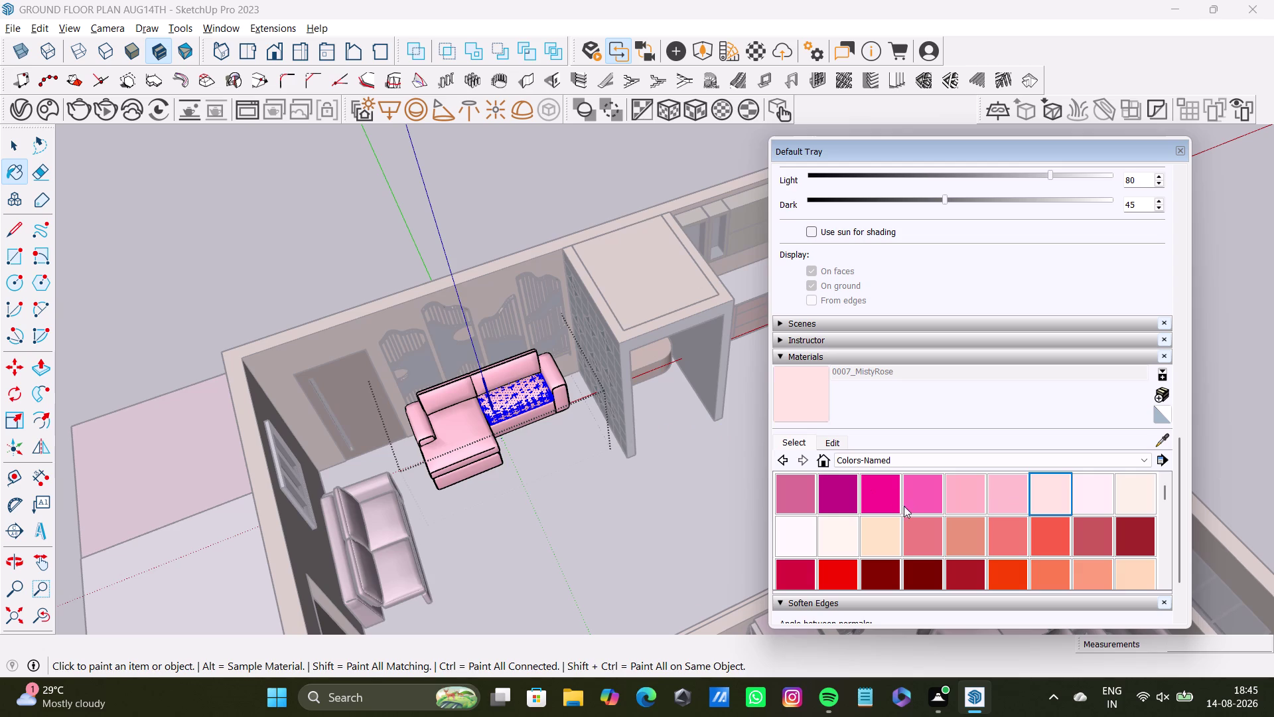
click(878, 541)
scroll(down, 3)
scroll(down, 3)
scroll(down, 3)
scroll(down, 3)
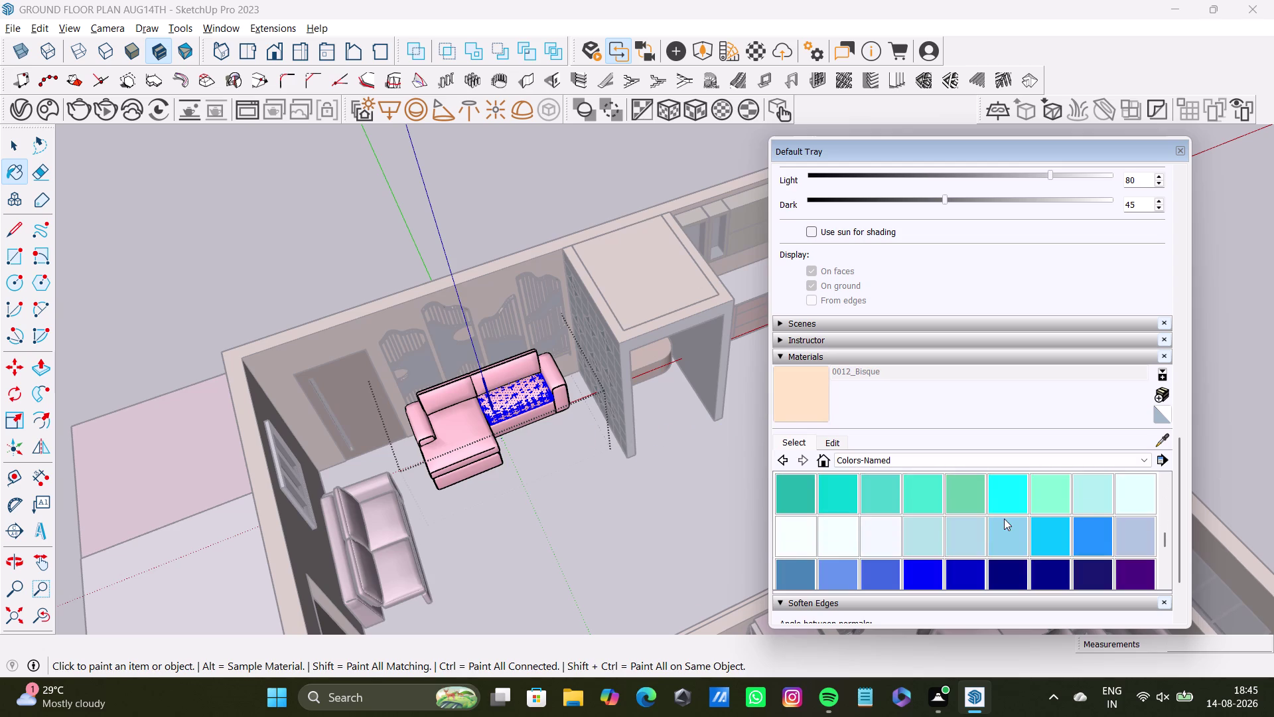
scroll(down, 3)
click(882, 495)
Paint the L-shaped sofa's cushions, chaise and other faces AliceBlue white.
click(514, 403)
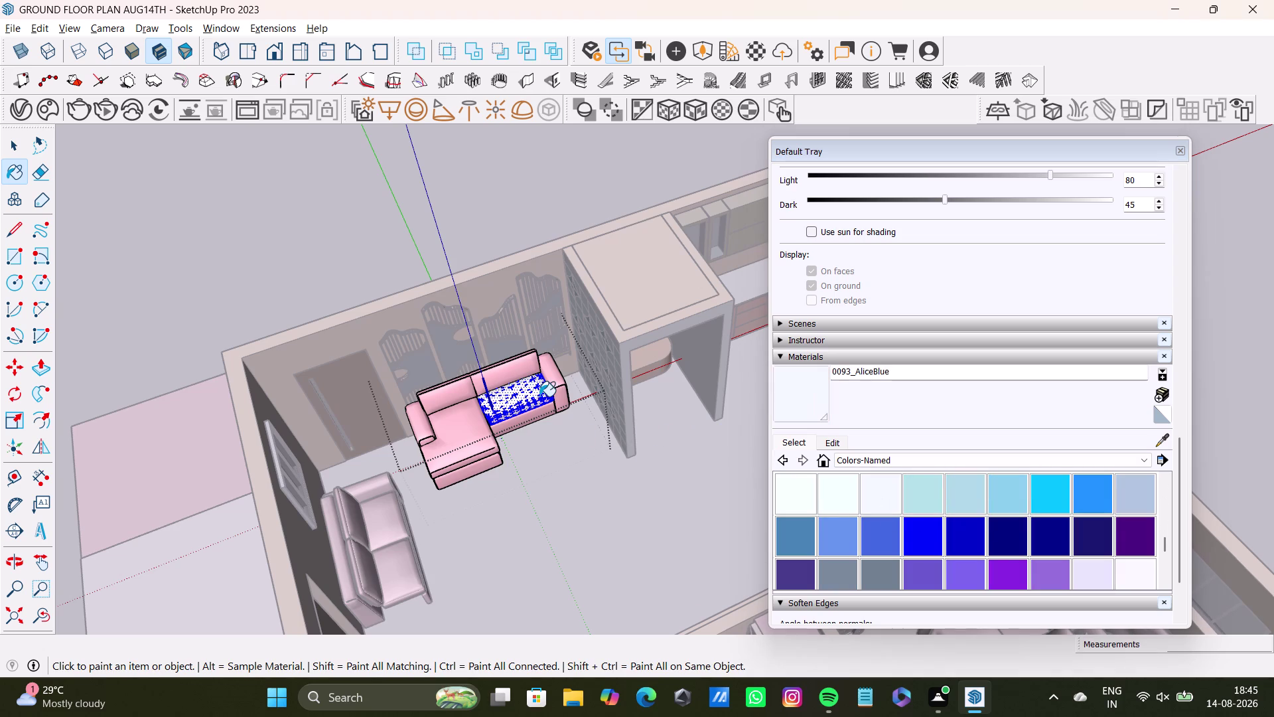
click(470, 436)
click(441, 402)
click(423, 429)
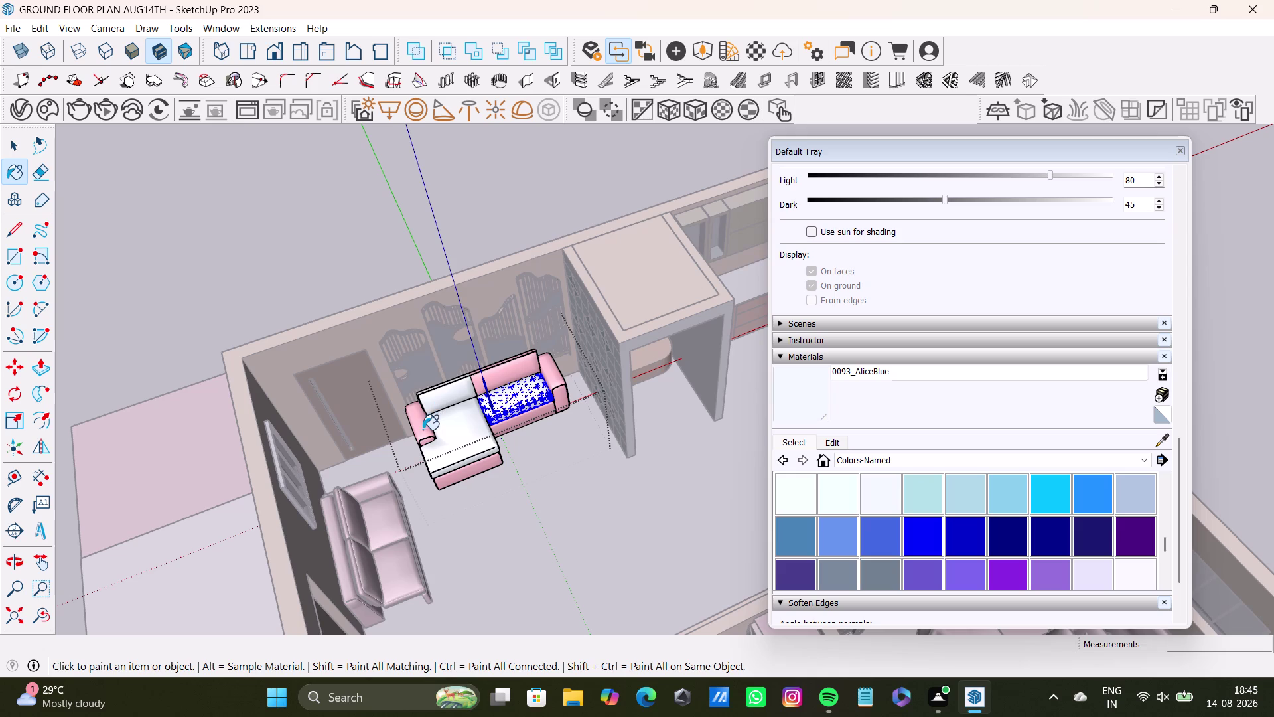
click(507, 374)
drag(545, 374, 552, 390)
click(532, 410)
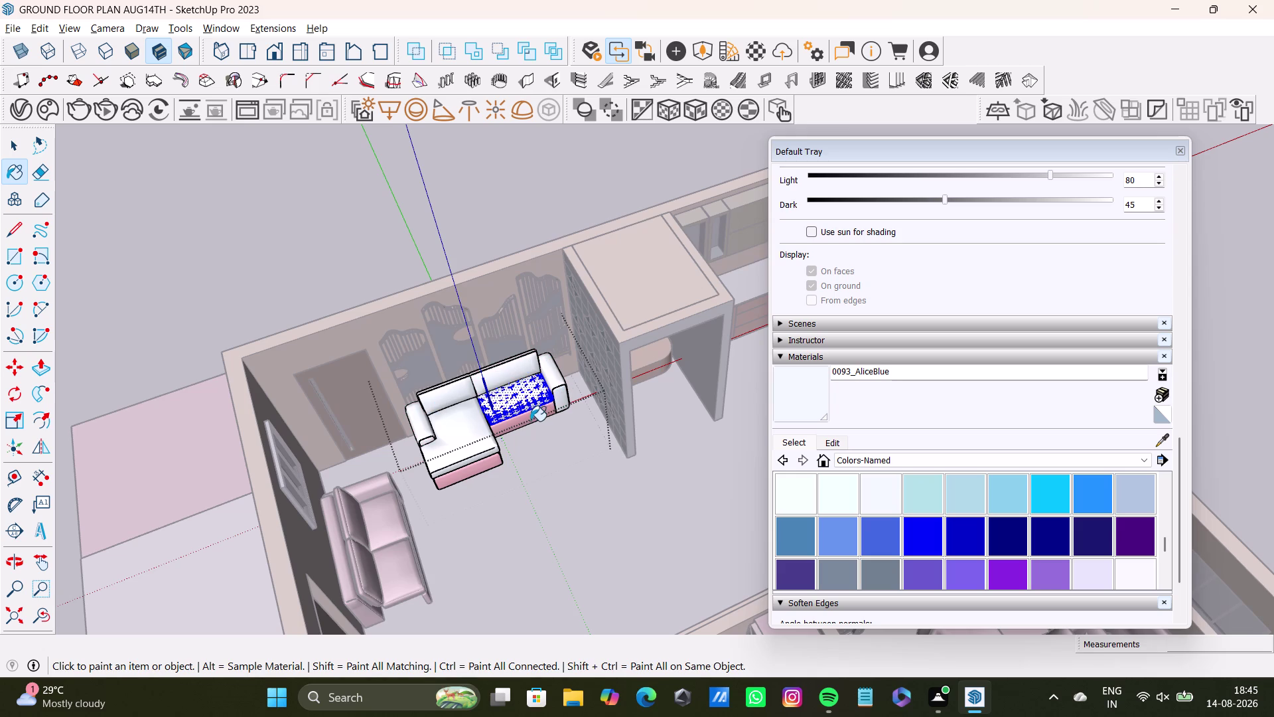
click(530, 421)
click(366, 527)
key(space)
Close the sofa group and paint the sofa base and second sofa white.
click(329, 260)
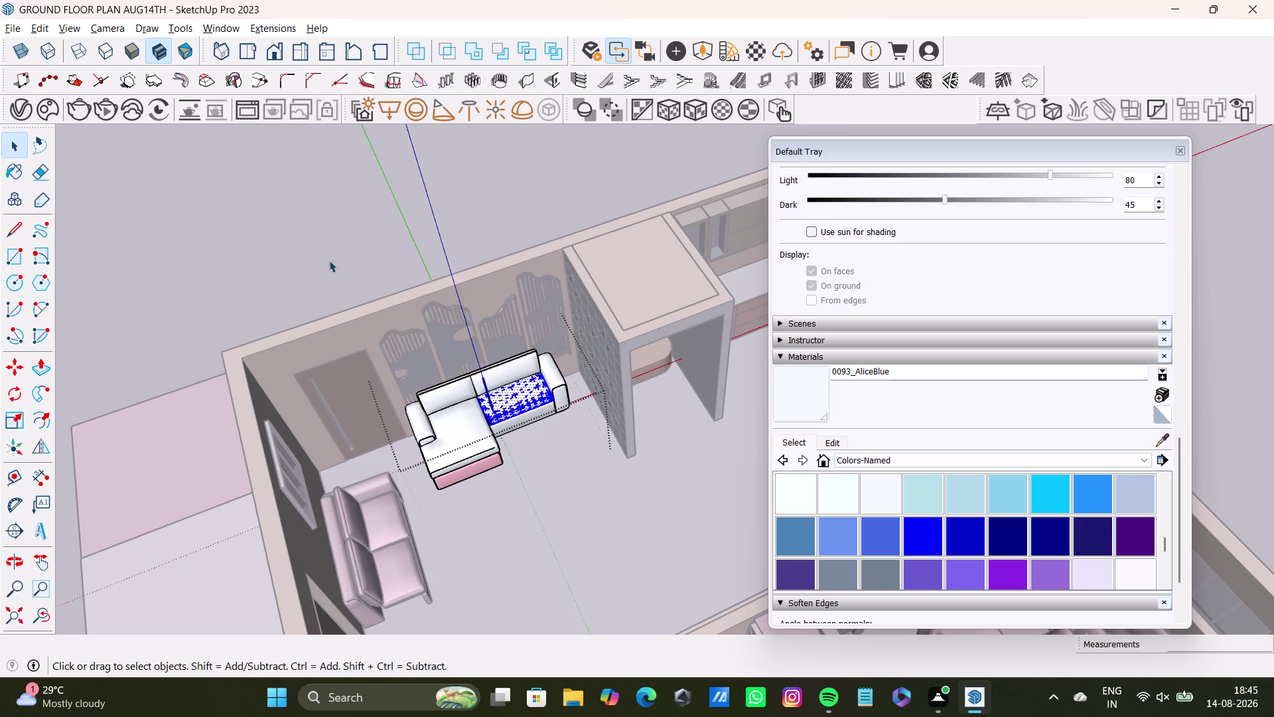
scroll(up, 3)
click(877, 494)
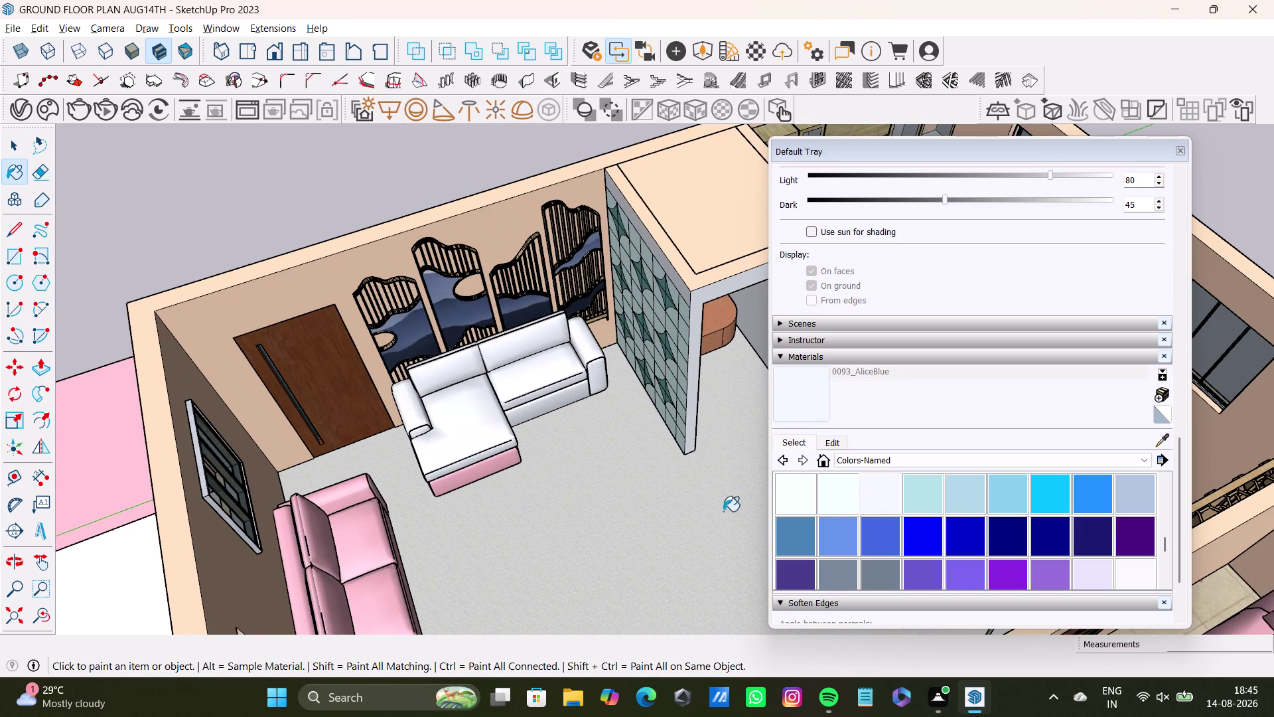
middle_drag(548, 476, 547, 427)
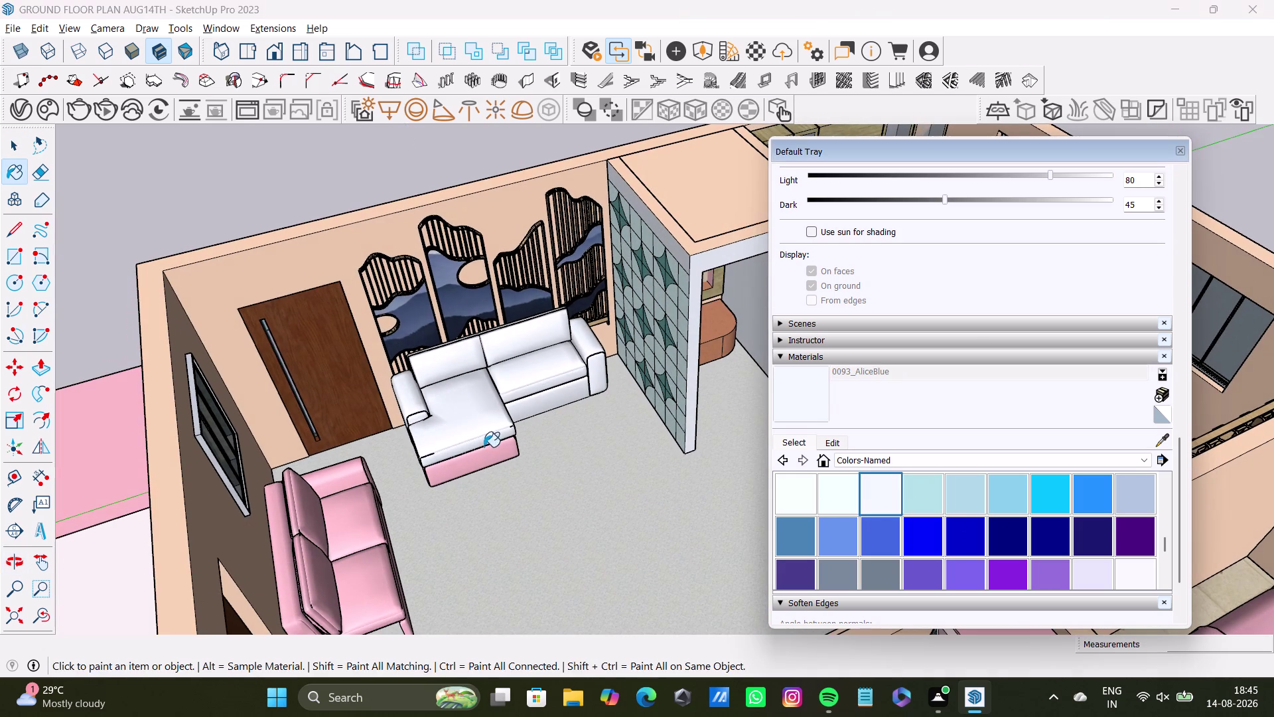
click(493, 459)
click(355, 513)
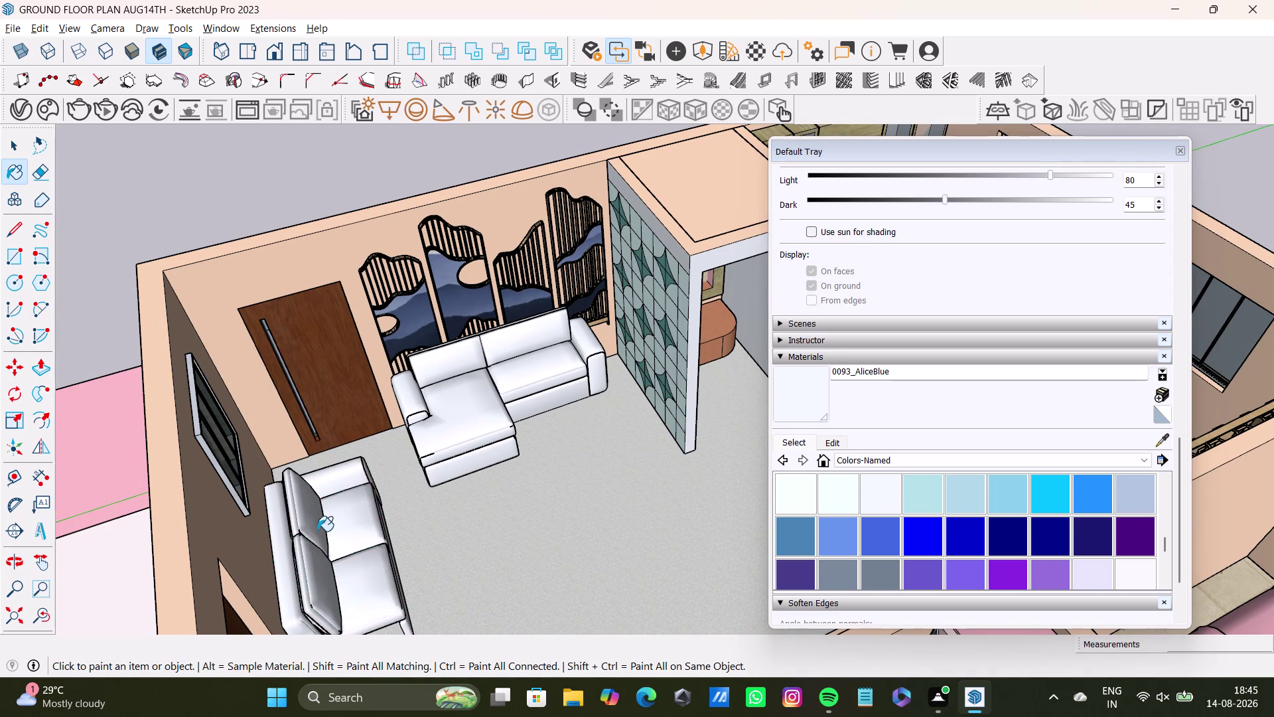
Paint the bedroom beds white, then return to the Select tool.
scroll(down, 3)
middle_drag(395, 531, 358, 358)
scroll(down, 3)
click(540, 499)
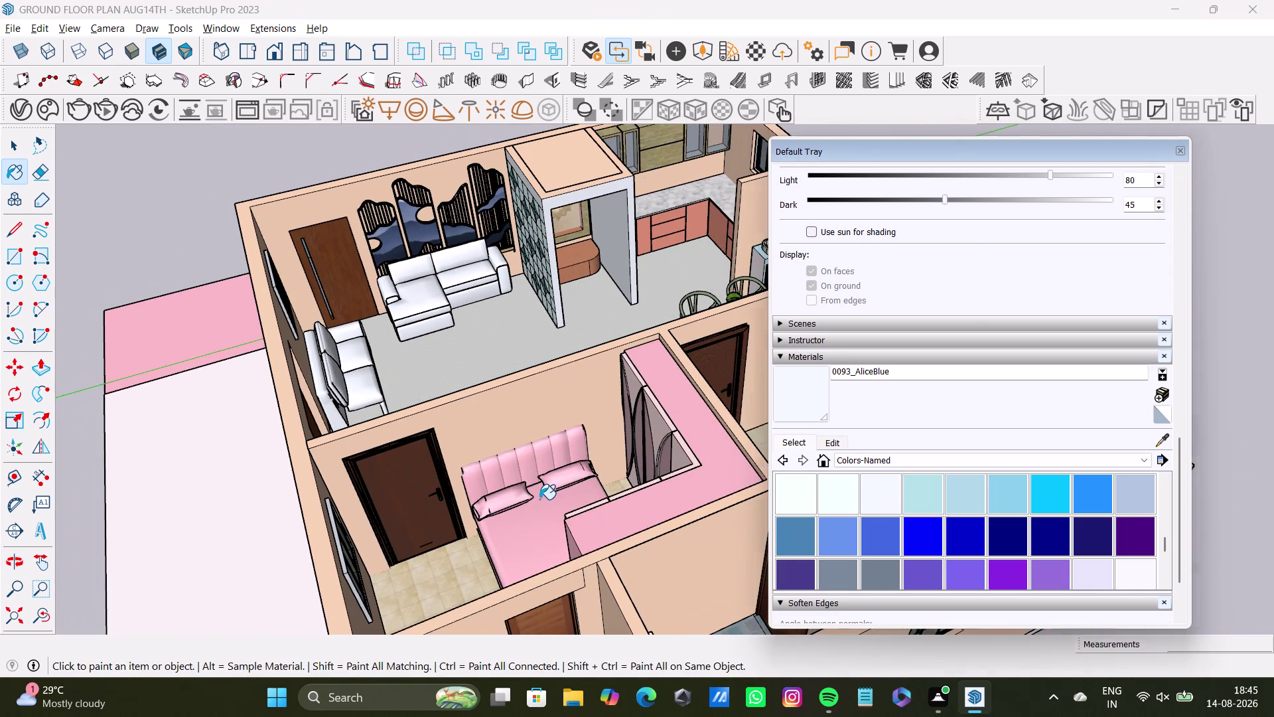
middle_drag(556, 481, 306, 545)
click(653, 480)
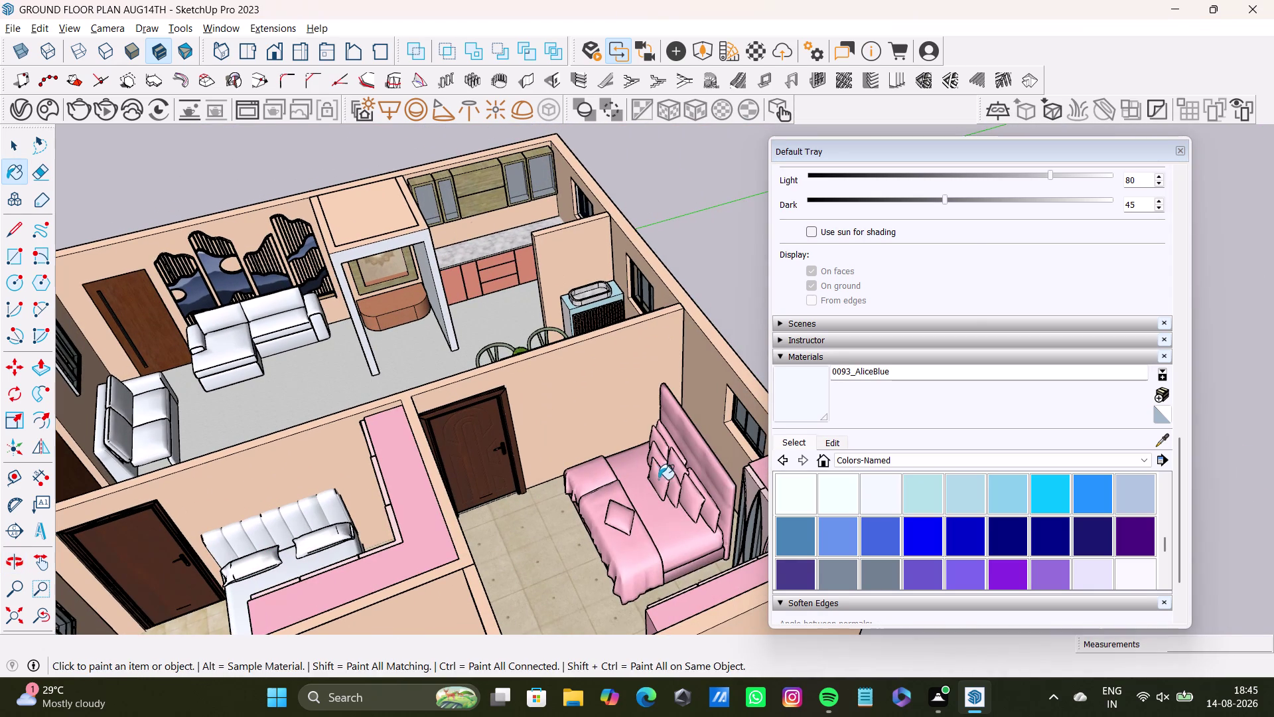
middle_drag(626, 546, 705, 486)
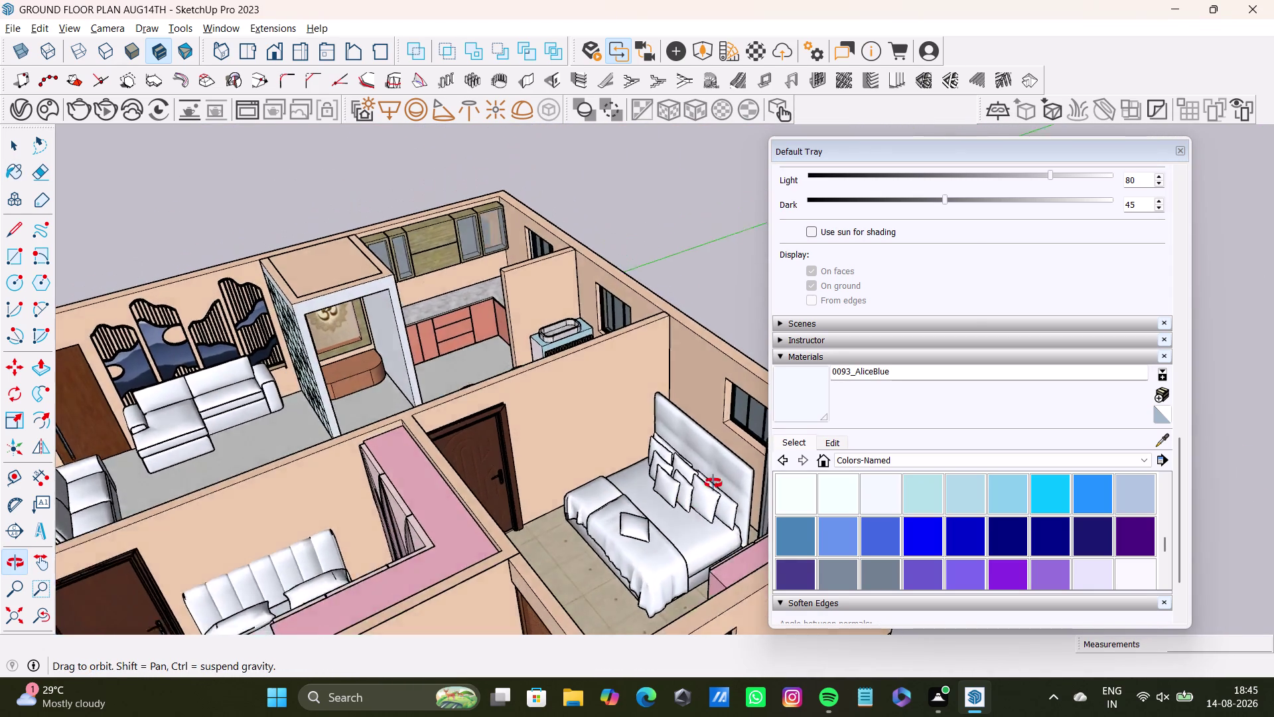
middle_drag(705, 486, 730, 501)
scroll(down, 3)
key(space)
click(688, 259)
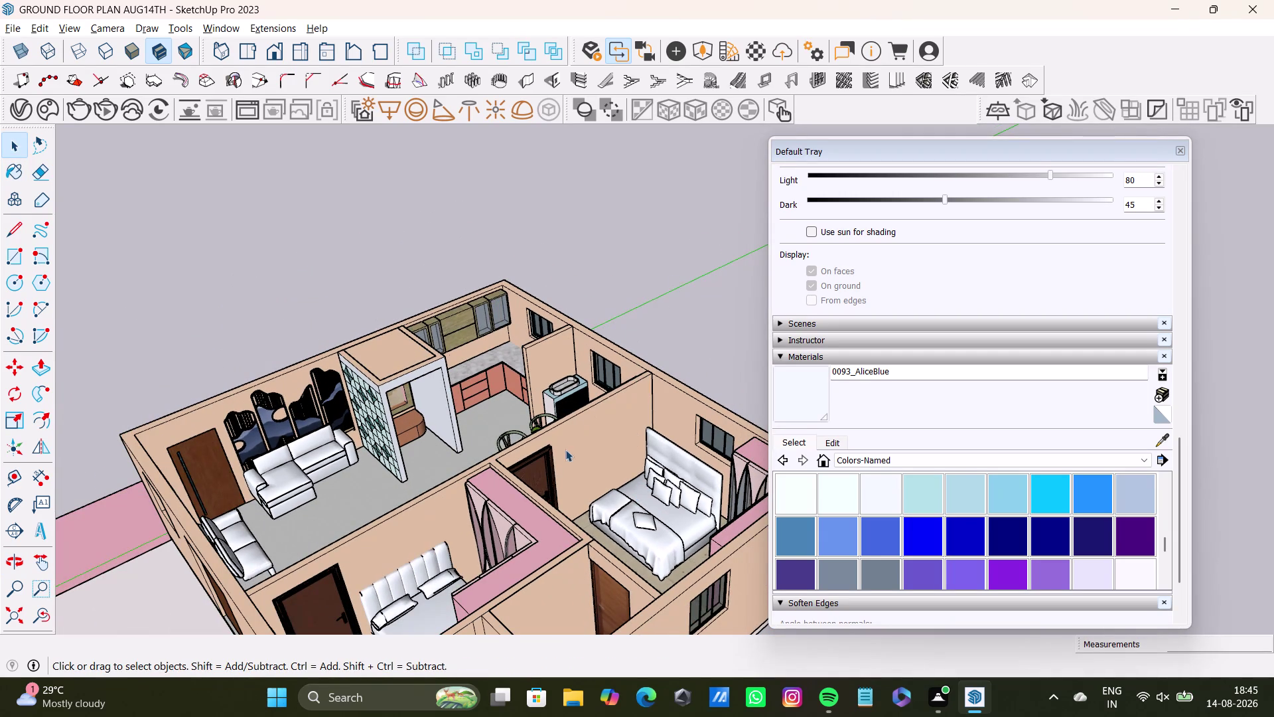
middle_drag(500, 467, 699, 365)
scroll(down, 3)
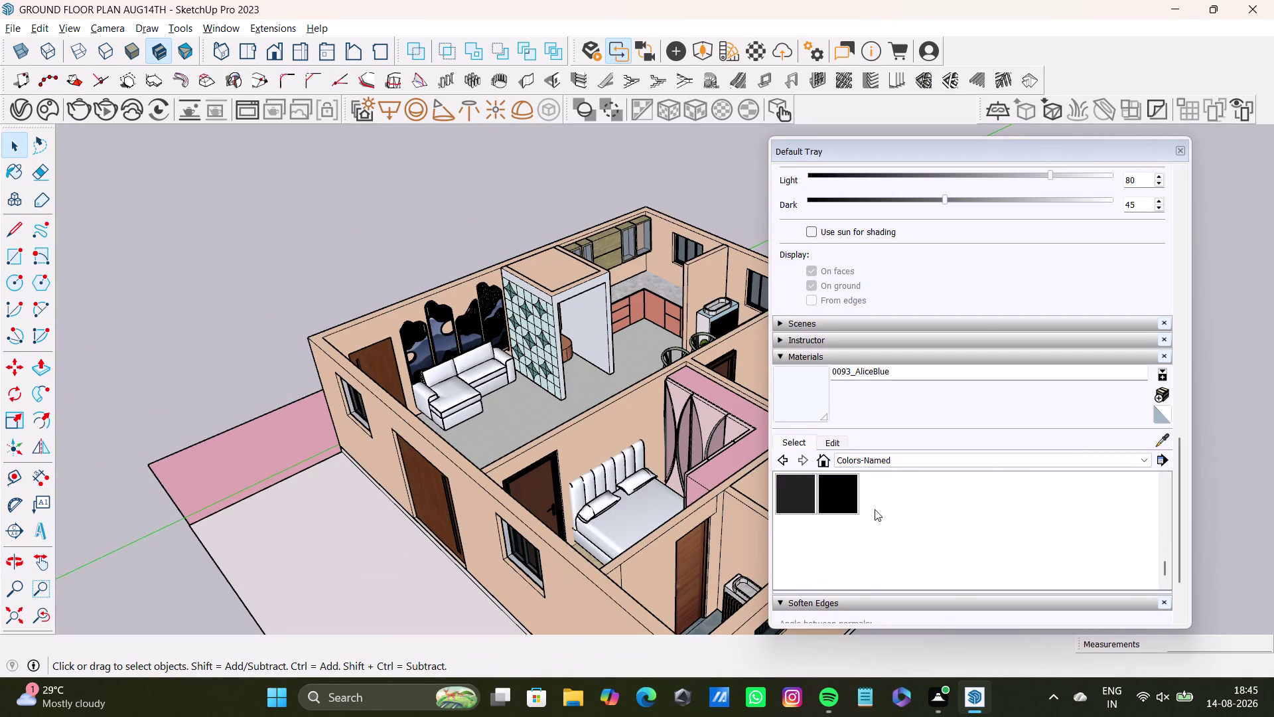
Paint the pink ground strip beside the house with 0137_Black.
click(839, 487)
click(296, 452)
middle_drag(351, 509, 376, 376)
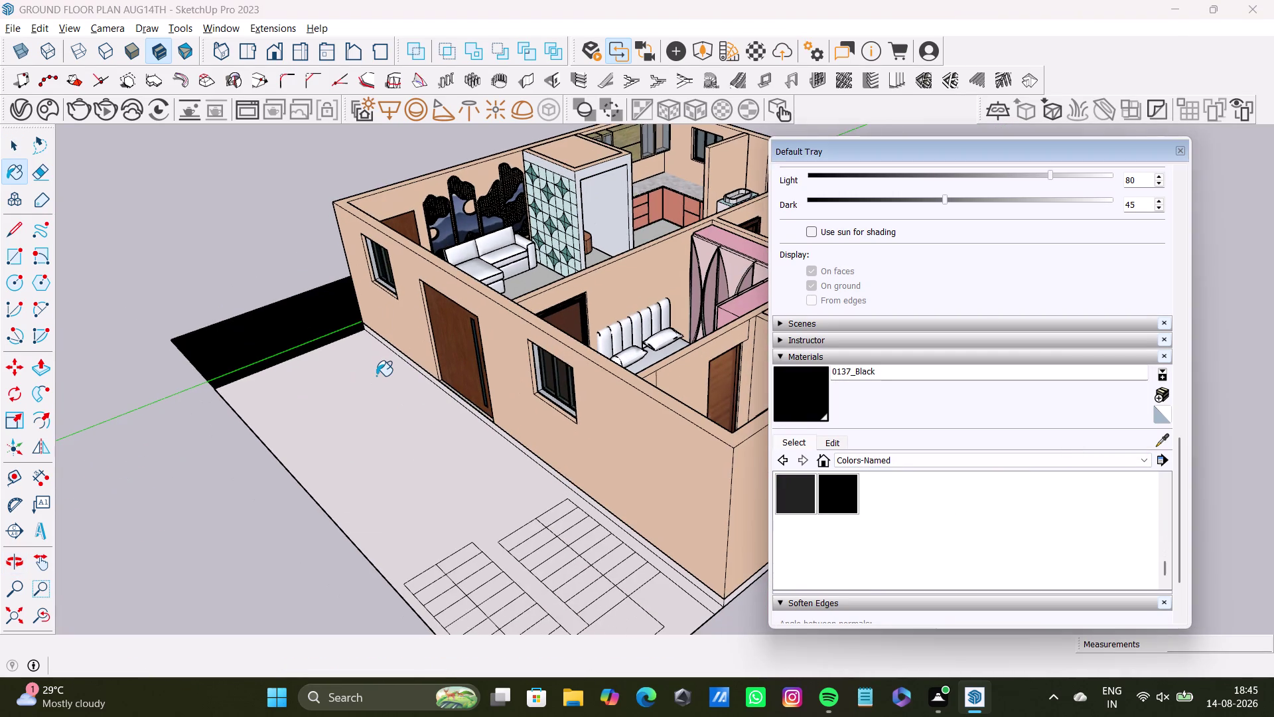
click(376, 375)
click(400, 419)
click(416, 436)
click(439, 462)
key(space)
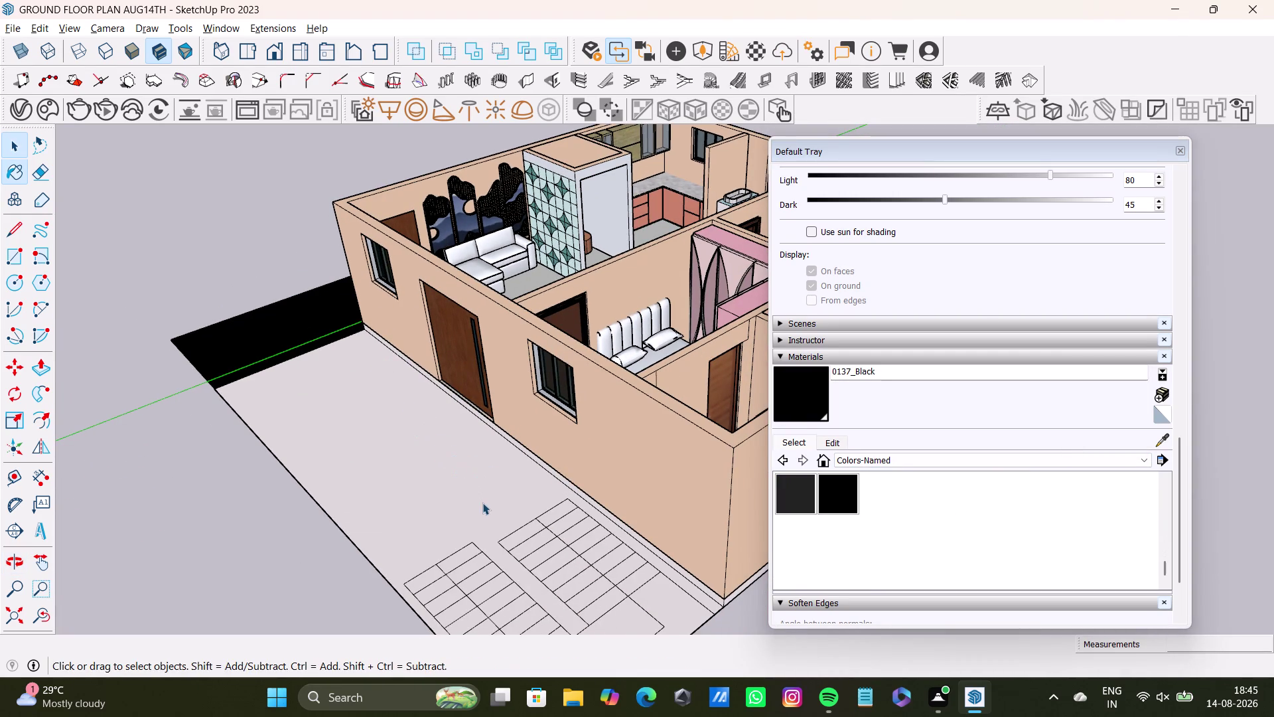
Orbit and zoom to a straight-down, centred view of the floor plan.
scroll(up, 3)
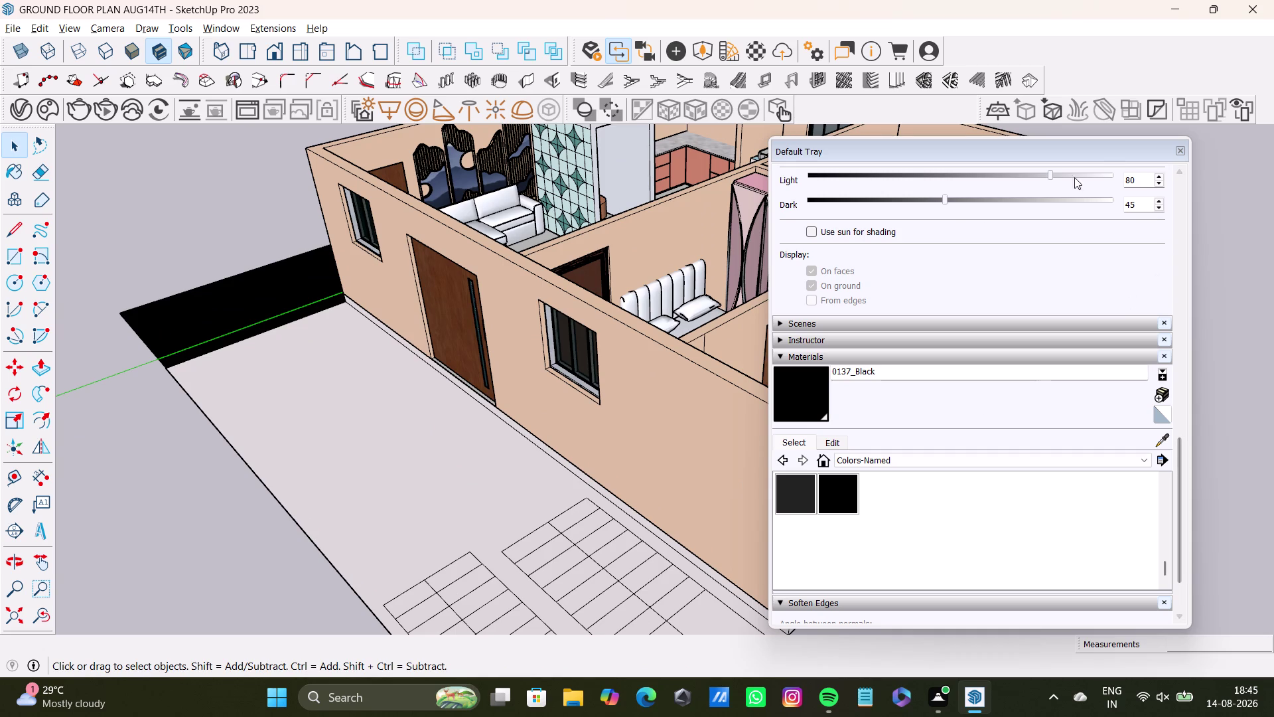
click(1181, 147)
scroll(down, 3)
middle_drag(689, 550, 702, 652)
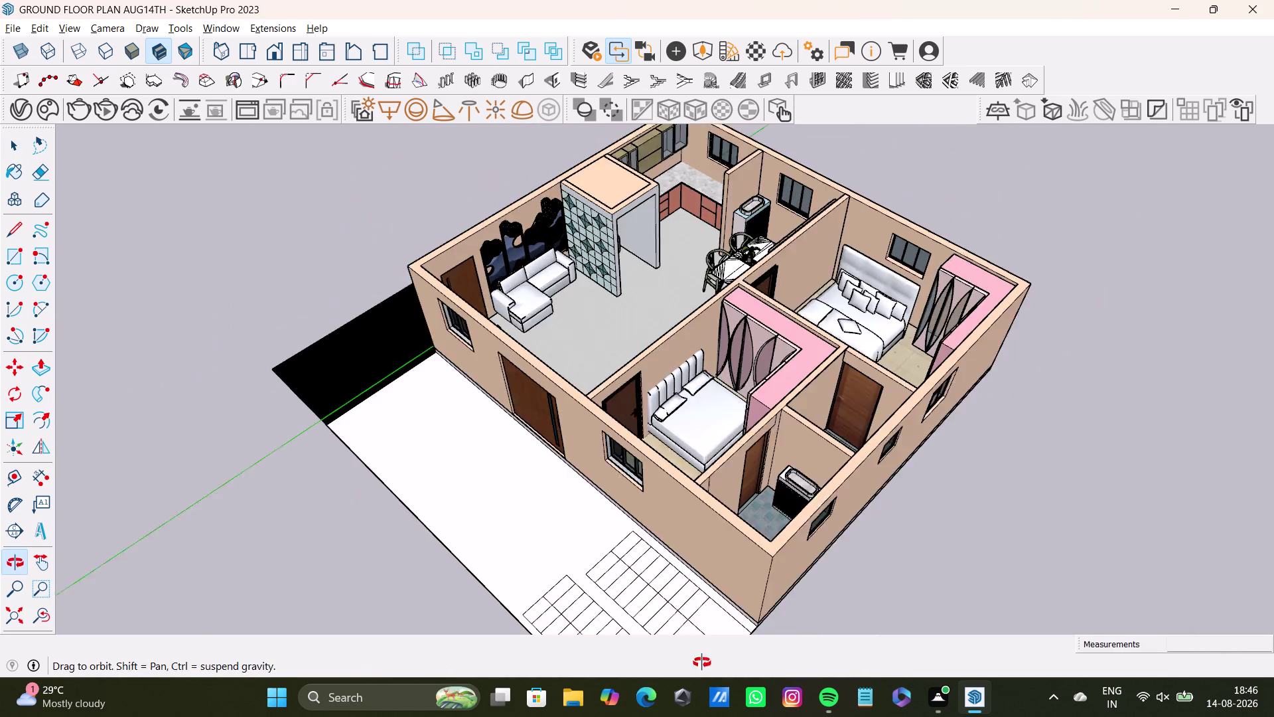
middle_drag(702, 652, 697, 707)
middle_drag(657, 539, 728, 651)
middle_drag(653, 533, 738, 636)
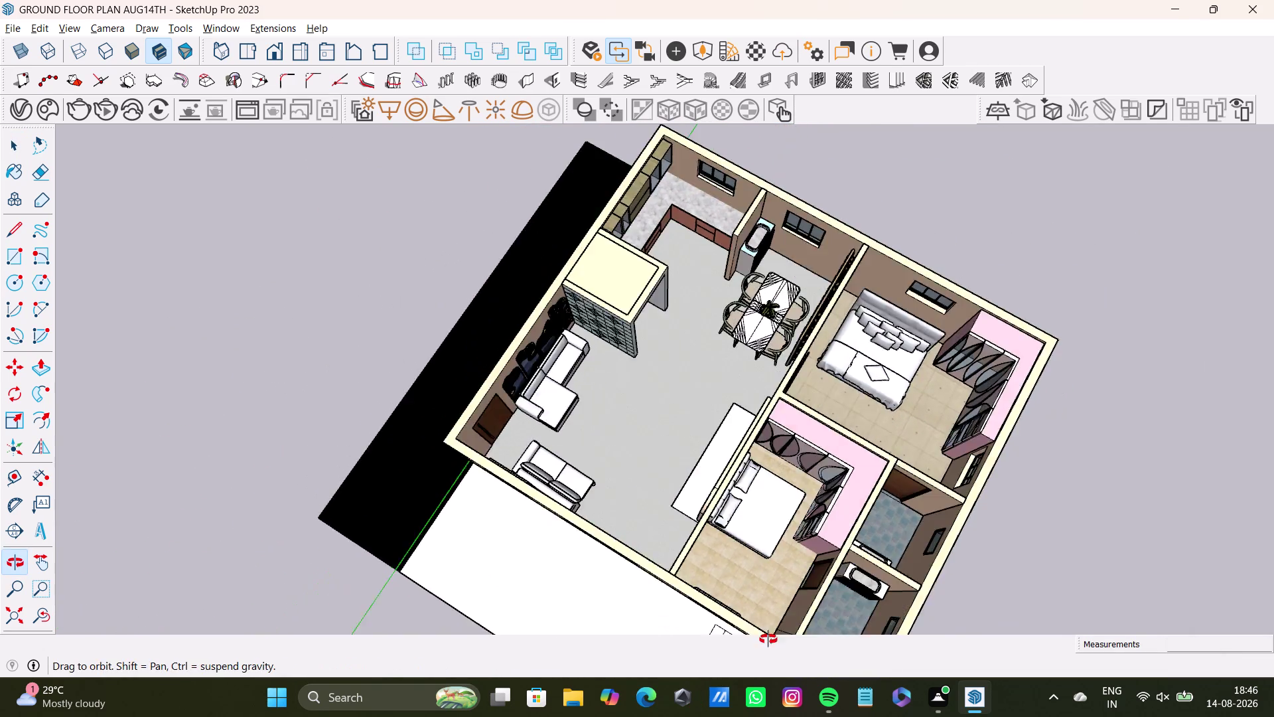
middle_drag(738, 635, 882, 601)
middle_drag(669, 408, 646, 531)
middle_drag(664, 459, 655, 568)
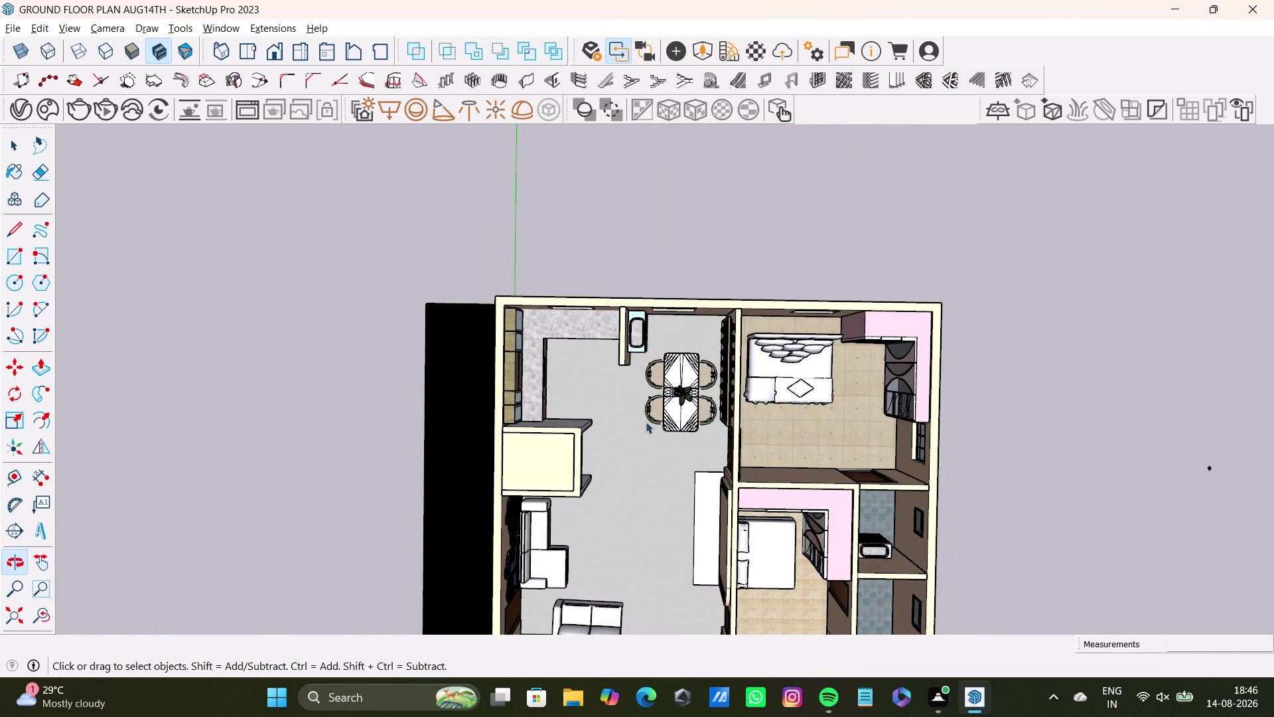
middle_drag(642, 413, 639, 296)
middle_drag(651, 299, 647, 342)
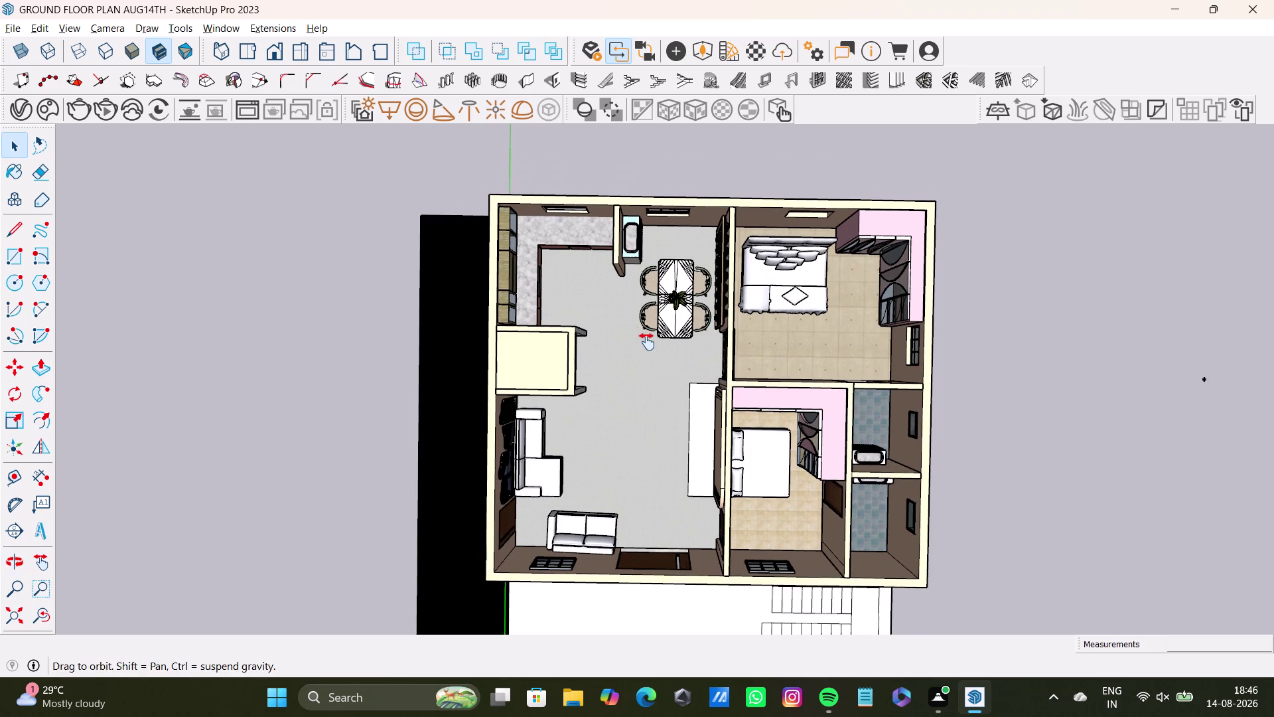
middle_drag(647, 342, 645, 346)
middle_drag(704, 386, 674, 367)
Start the 3D Text tool for placing an extruded label.
click(41, 499)
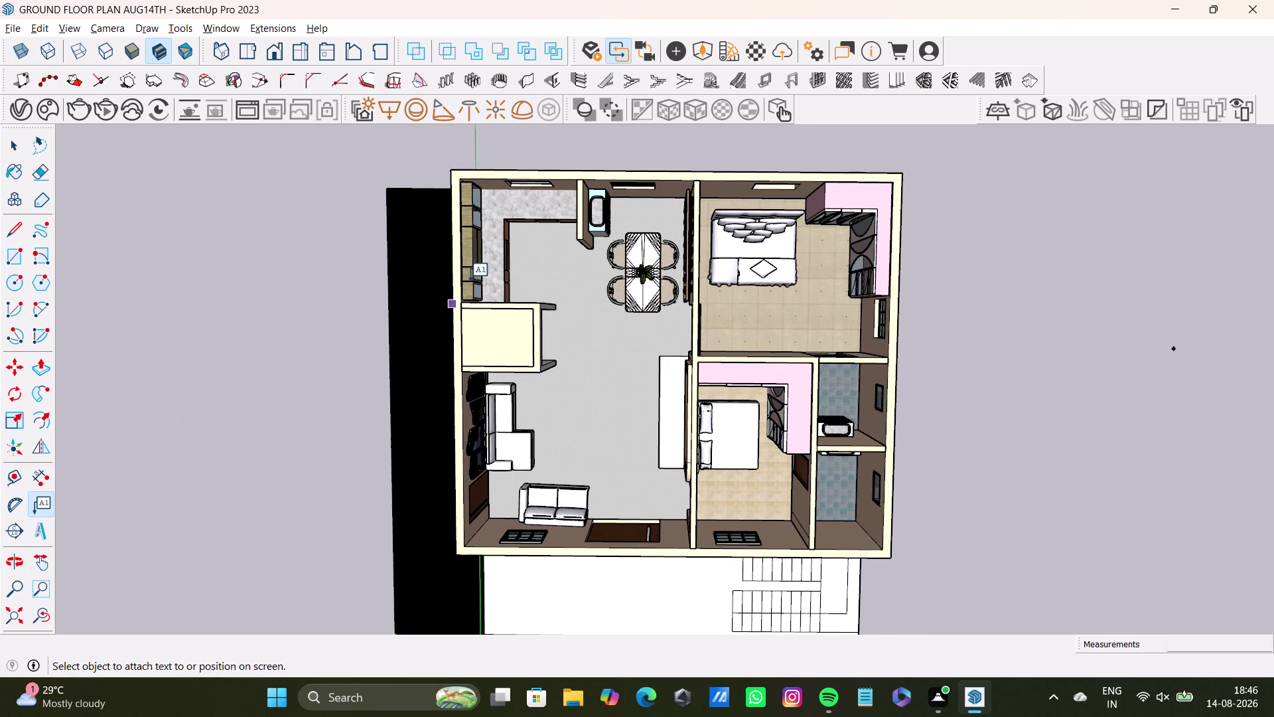
scroll(up, 3)
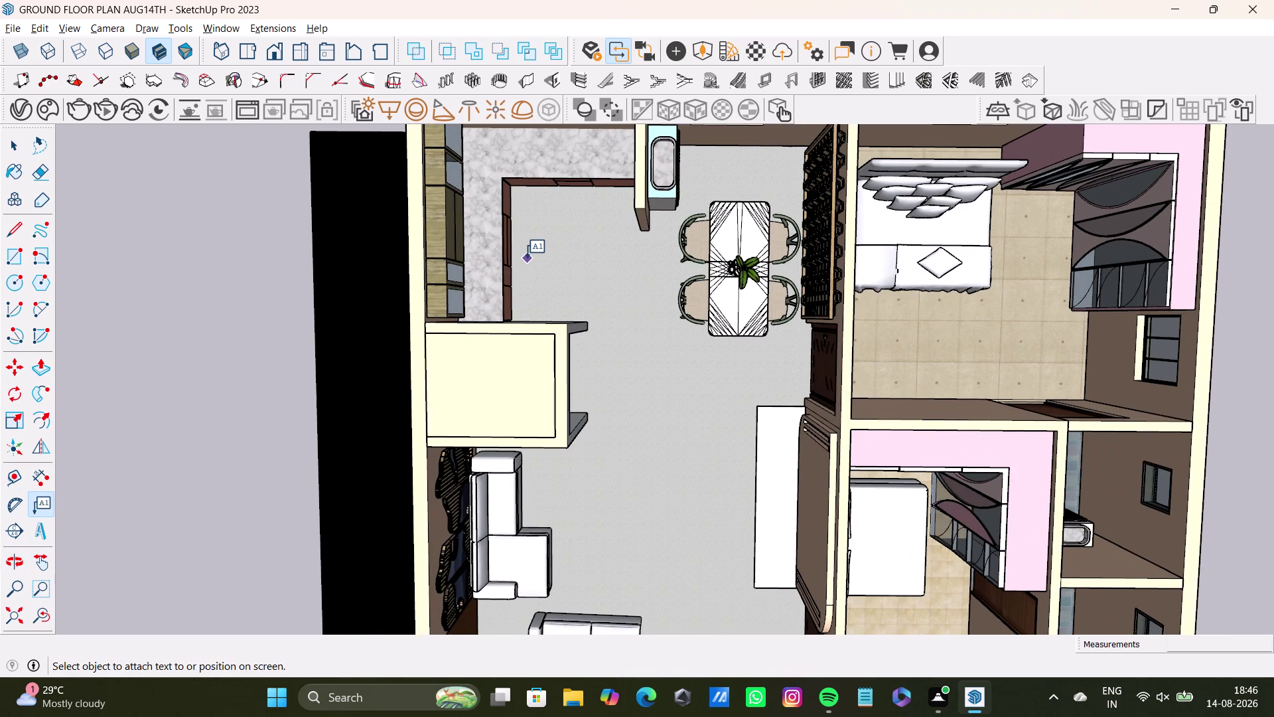
click(32, 529)
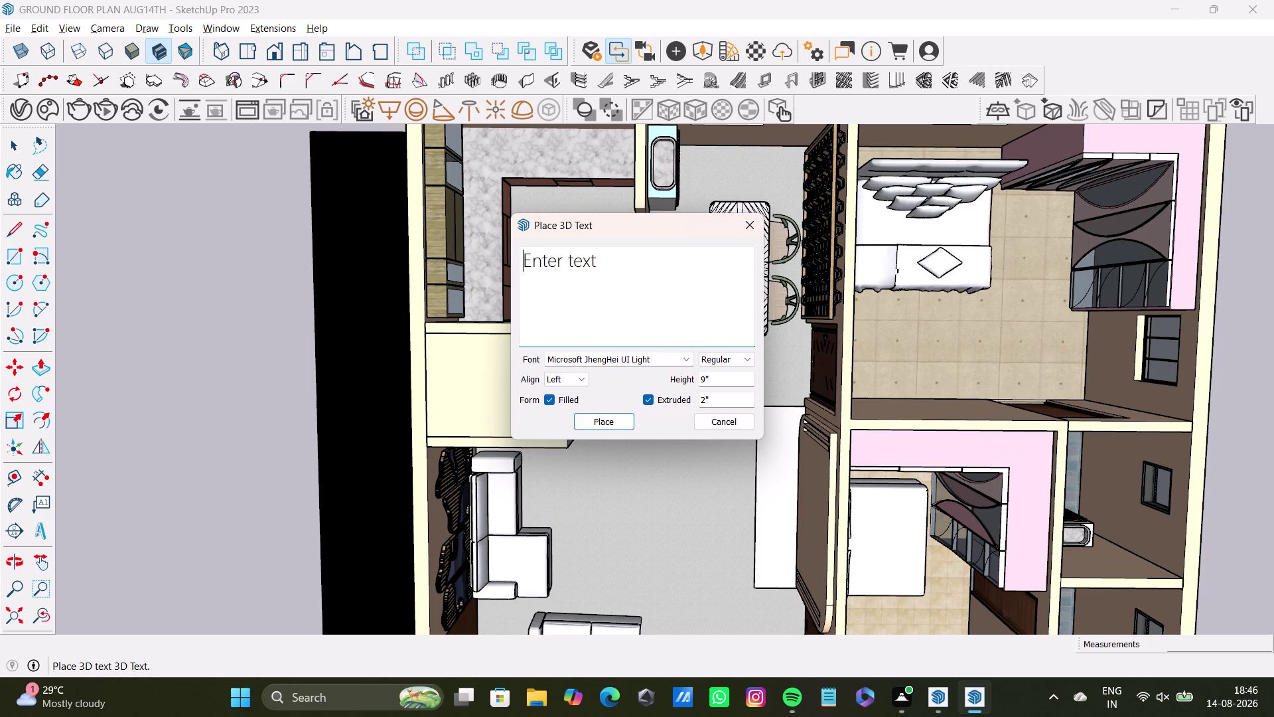
Enter 'kitchen' as the 3D text, deleting the leftover placeholder words.
text(ki)
text(tc)
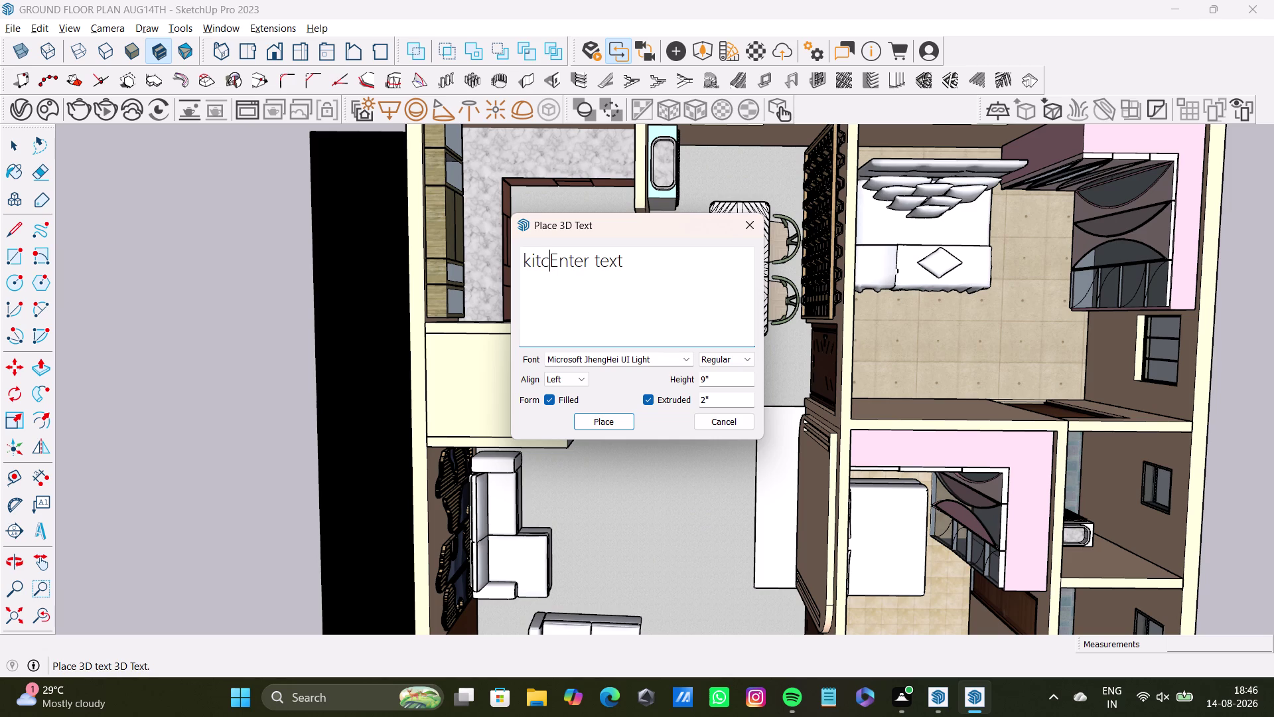
text(he)
text(n)
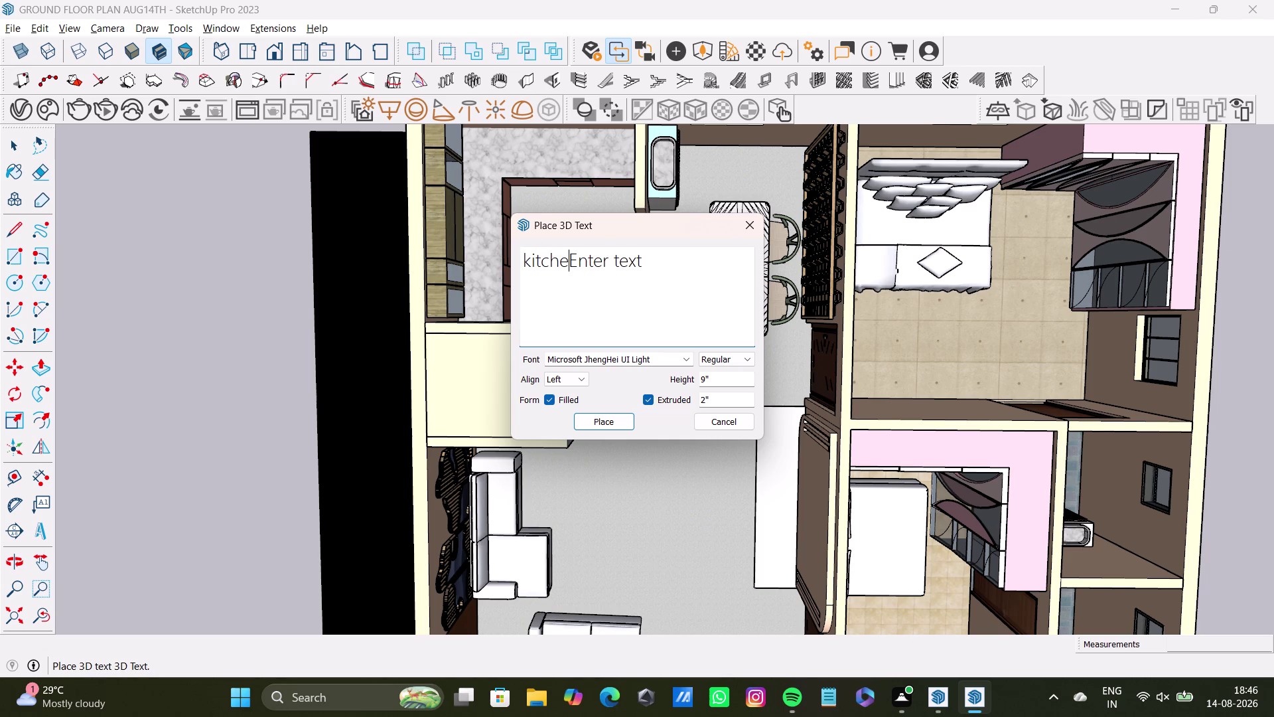
key(space)
click(655, 264)
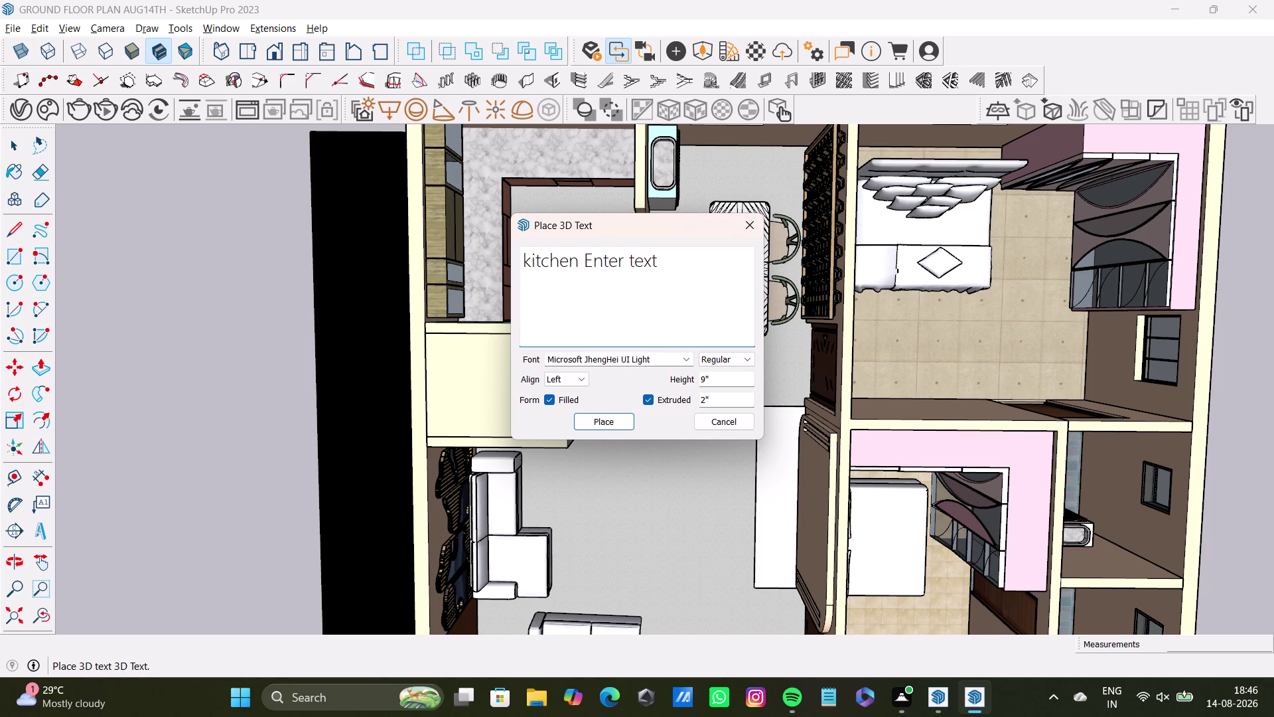
key(BackSpace)
key(BackSpace)
key(BackSpace)
key(BackSpace)
key(BackSpace)
key(BackSpace)
key(BackSpace)
key(BackSpace)
key(BackSpace)
key(BackSpace)
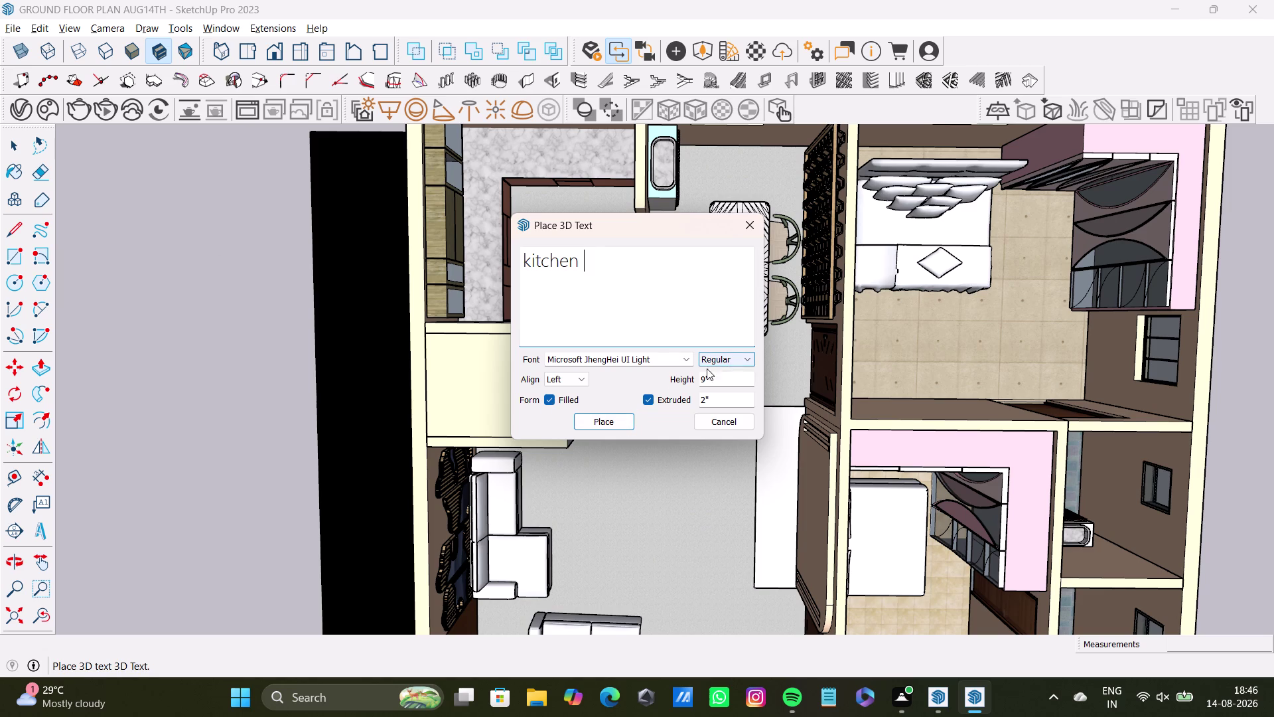
Accept the text and set the kitchen label on the kitchen floor.
click(614, 426)
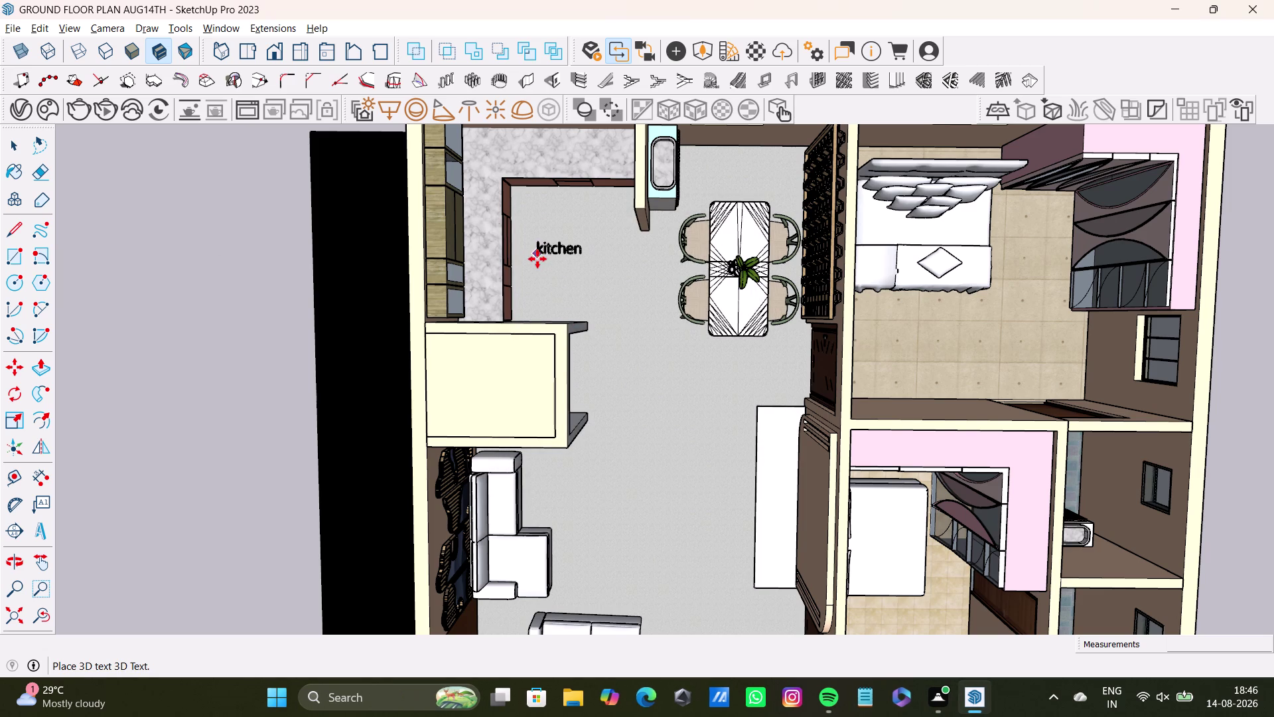
click(539, 261)
key(space)
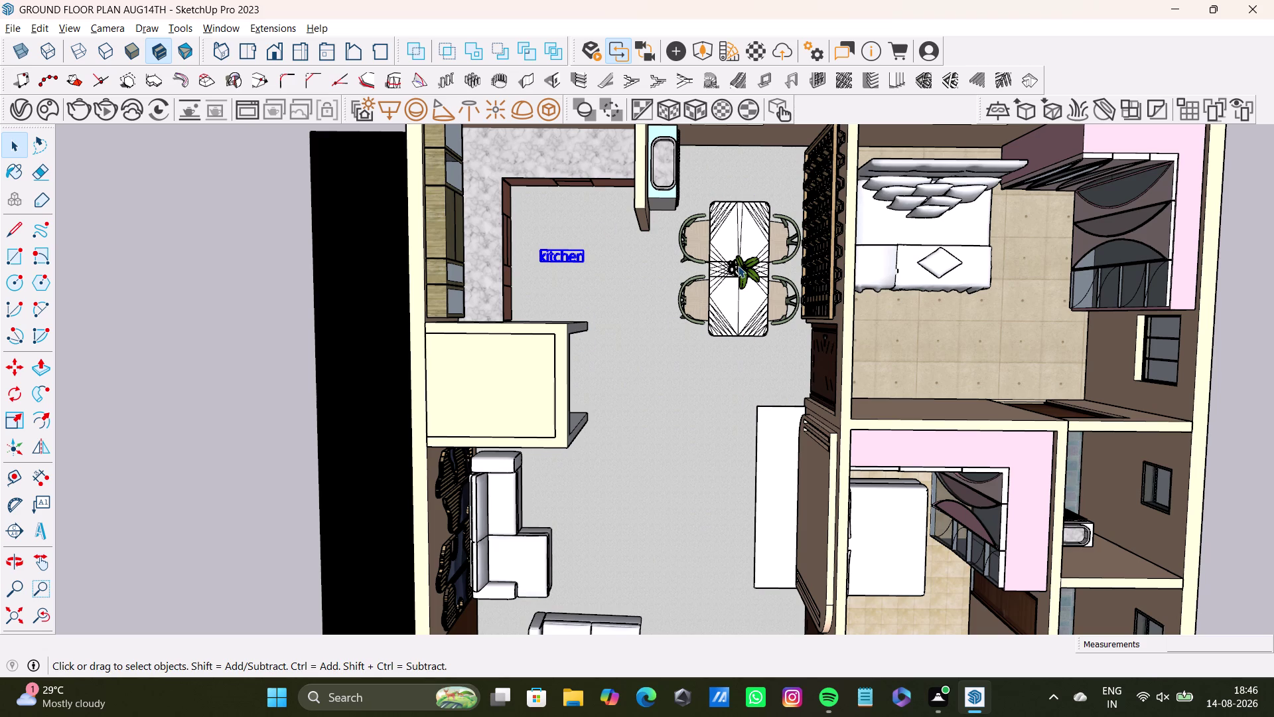
Start a new 3D text and type 'dining ar', correcting the typos.
click(40, 526)
click(611, 256)
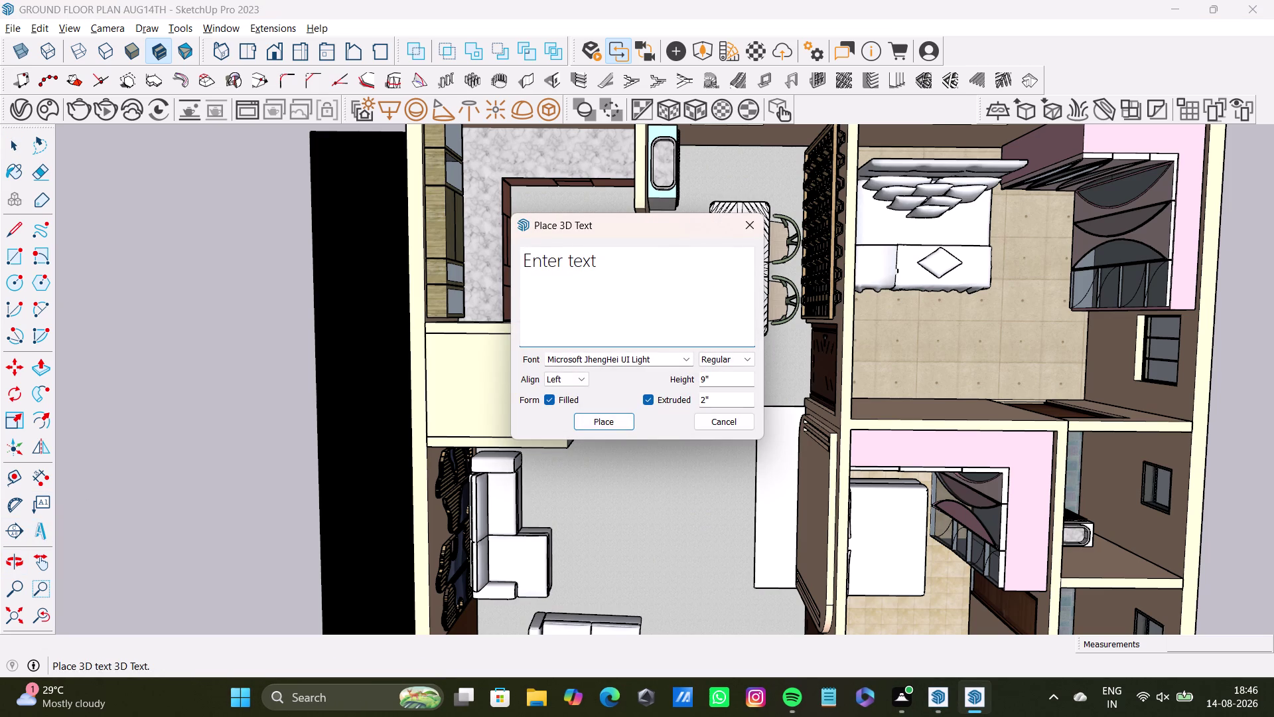
key(BackSpace)
key(BackSpace)
key(BackSpace)
text(dini)
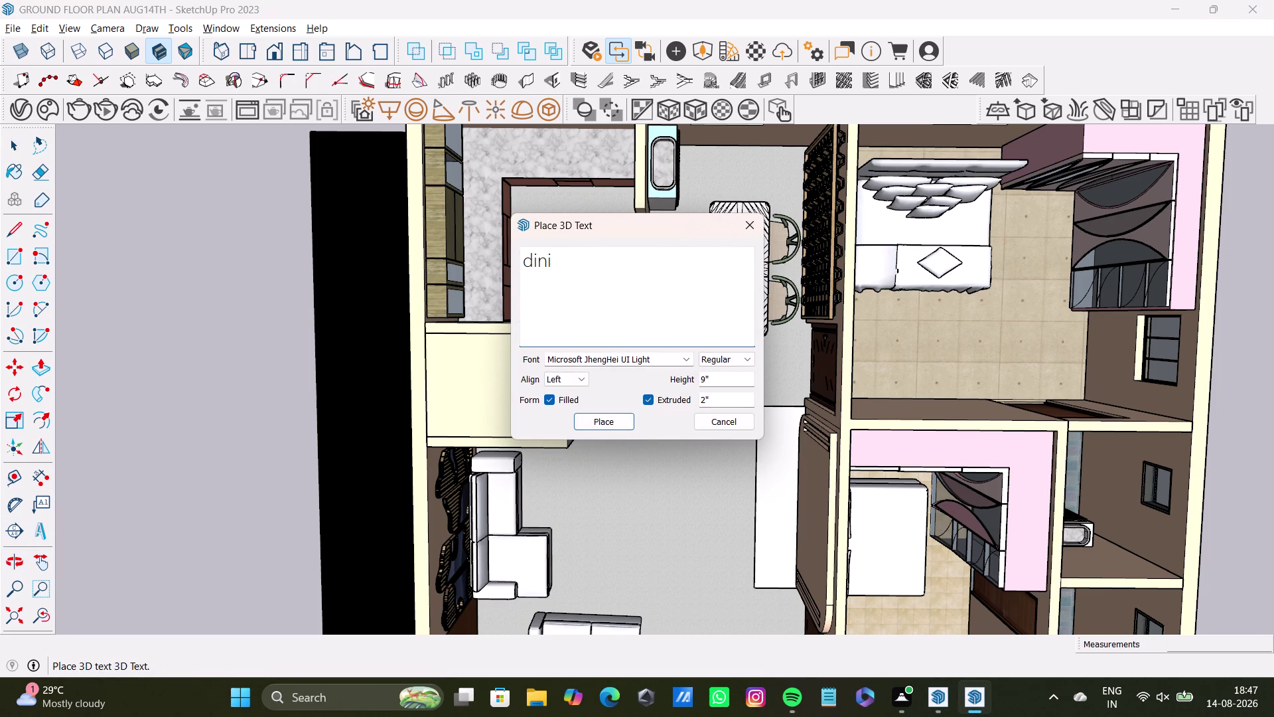
text(ng)
key(space)
text(ATR)
key(BackSpace)
key(BackSpace)
key(BackSpace)
text(ar)
text(n)
key(BackSpace)
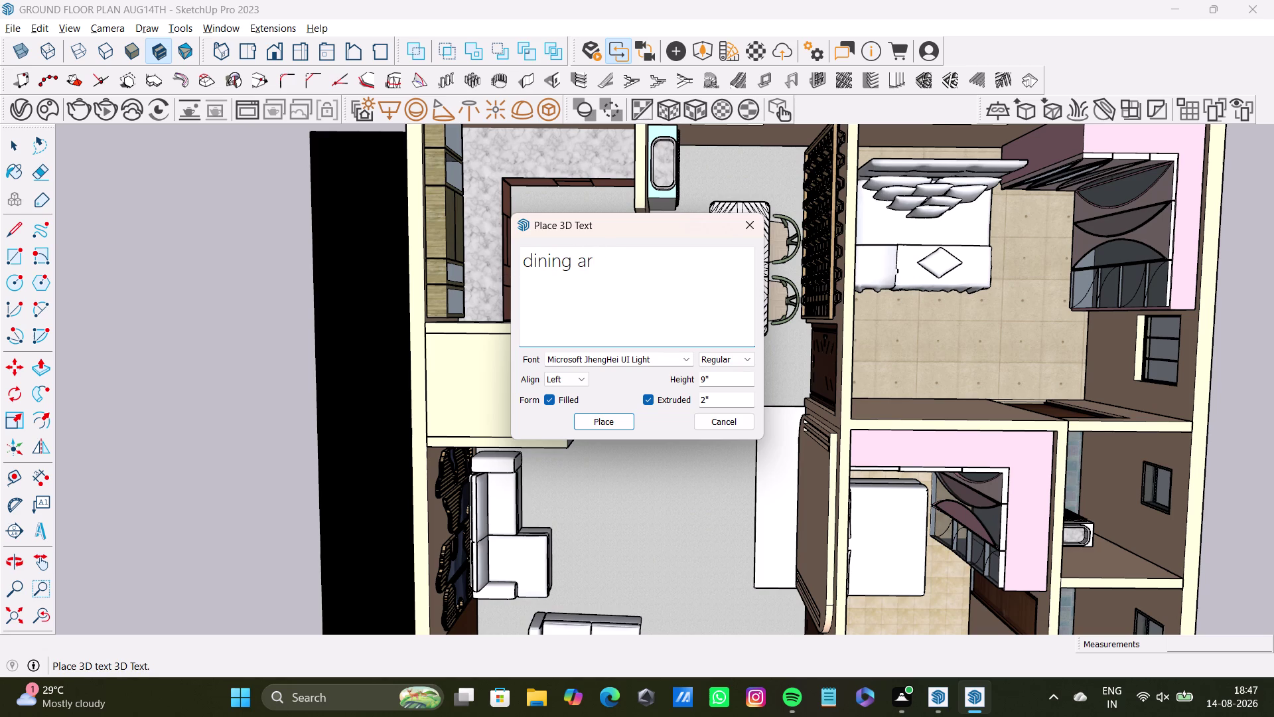
Capitalise it to 'Dining ar' and place the label above the dining table.
click(532, 259)
key(BackSpace)
key(space)
key(BackSpace)
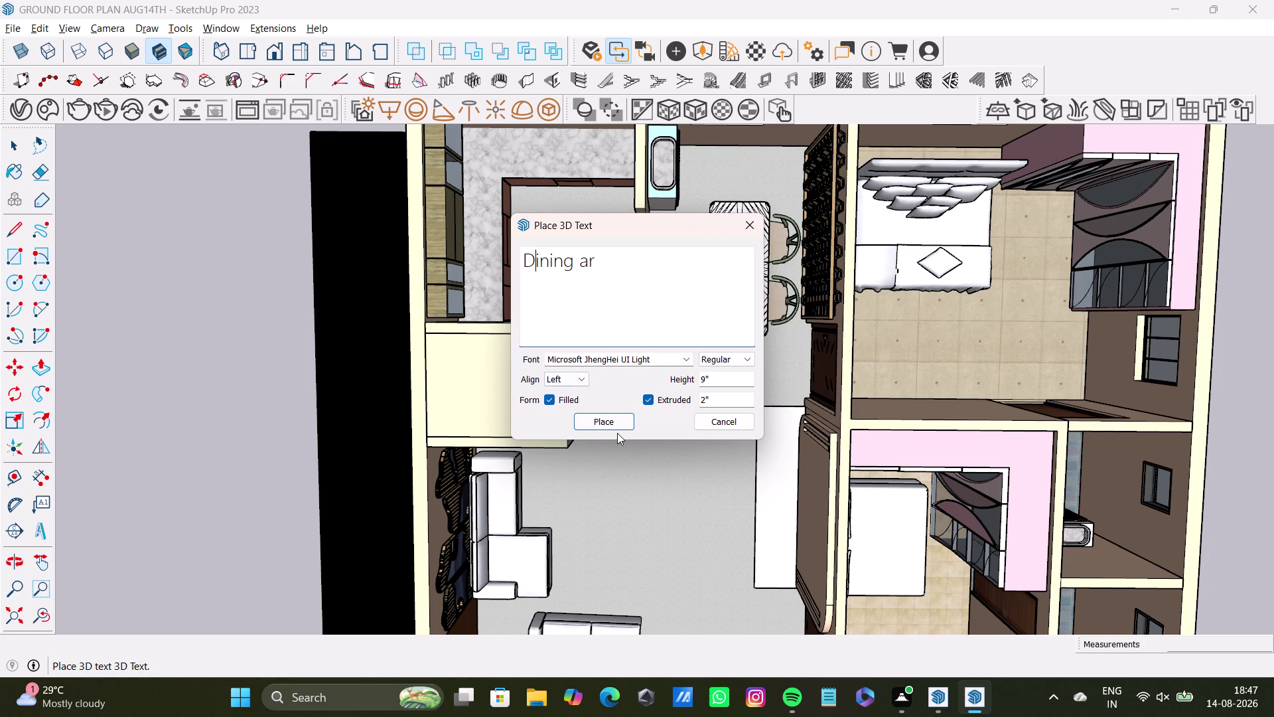
click(614, 421)
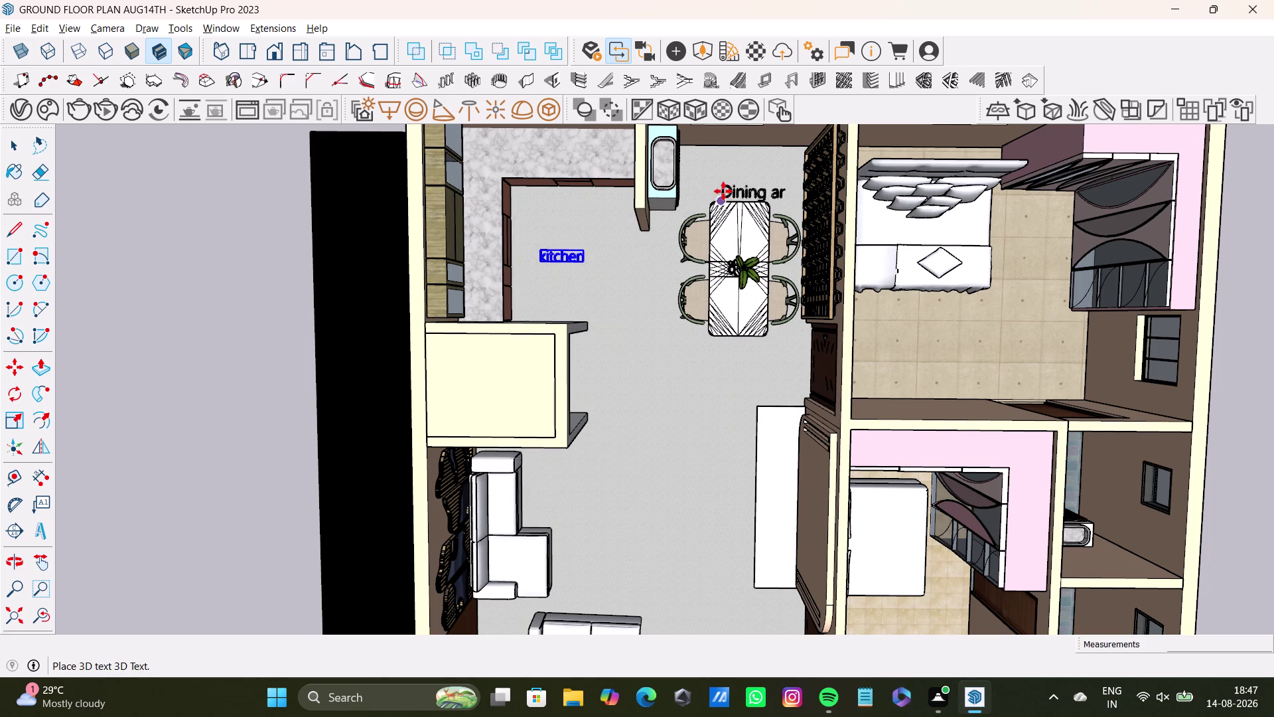
click(712, 188)
key(space)
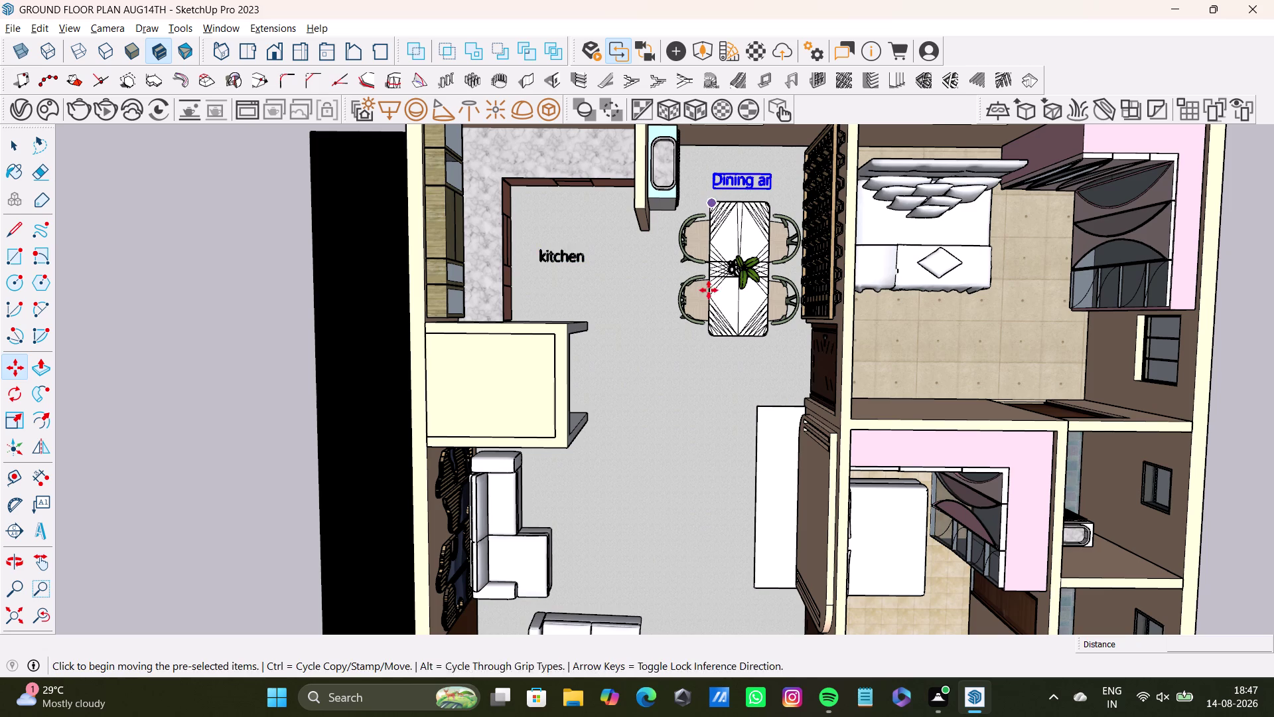
Orbit around the labelled floor plan to view the house from another side.
scroll(down, 3)
middle_drag(687, 438, 677, 436)
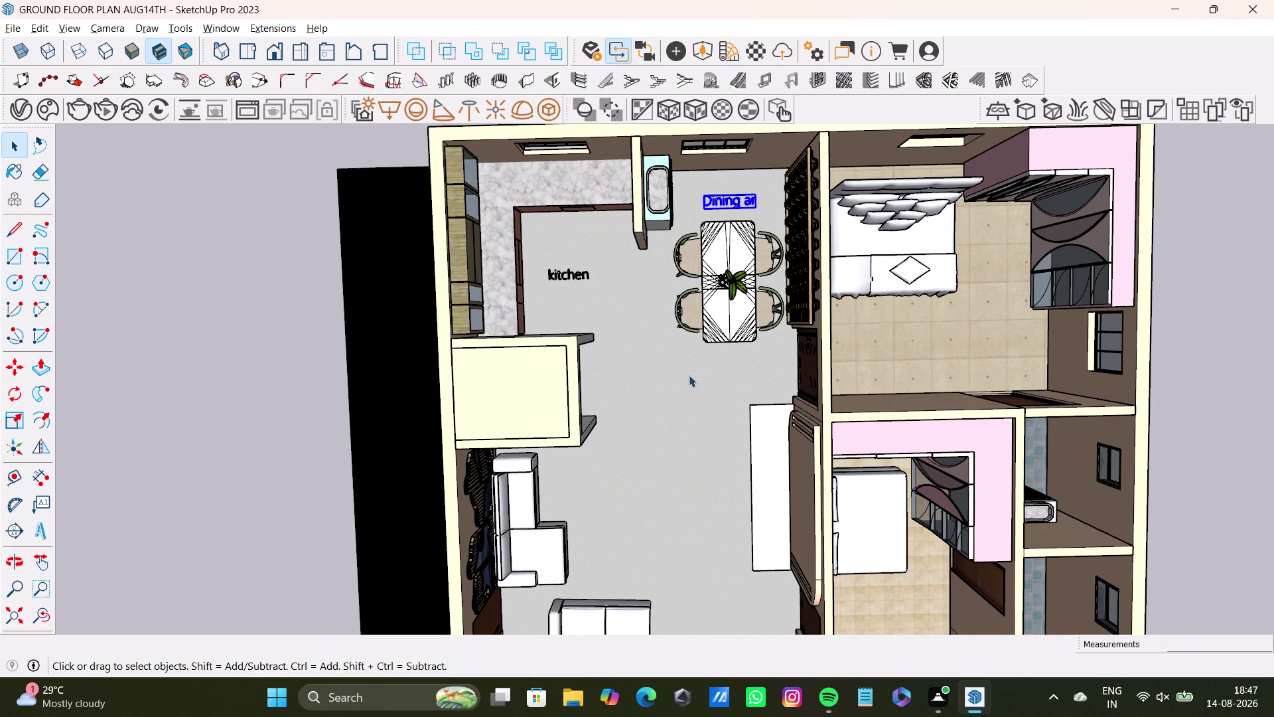
middle_drag(686, 418, 573, 493)
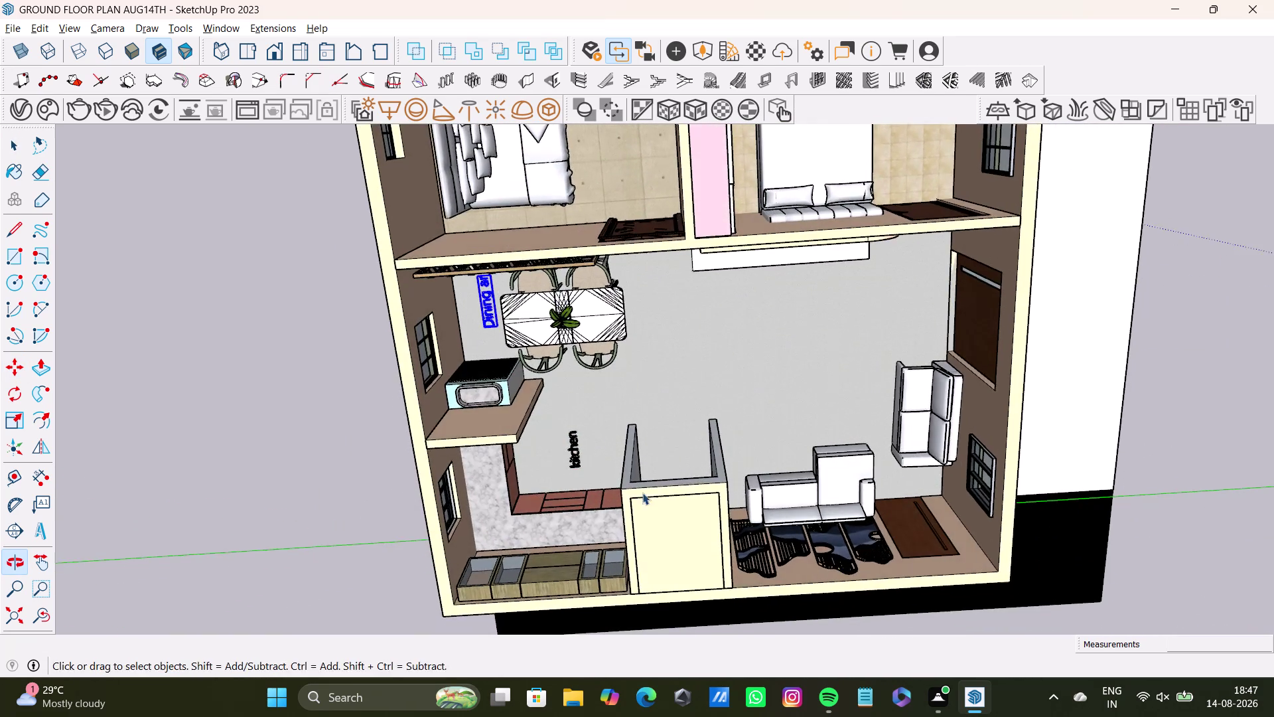
middle_drag(716, 492, 453, 344)
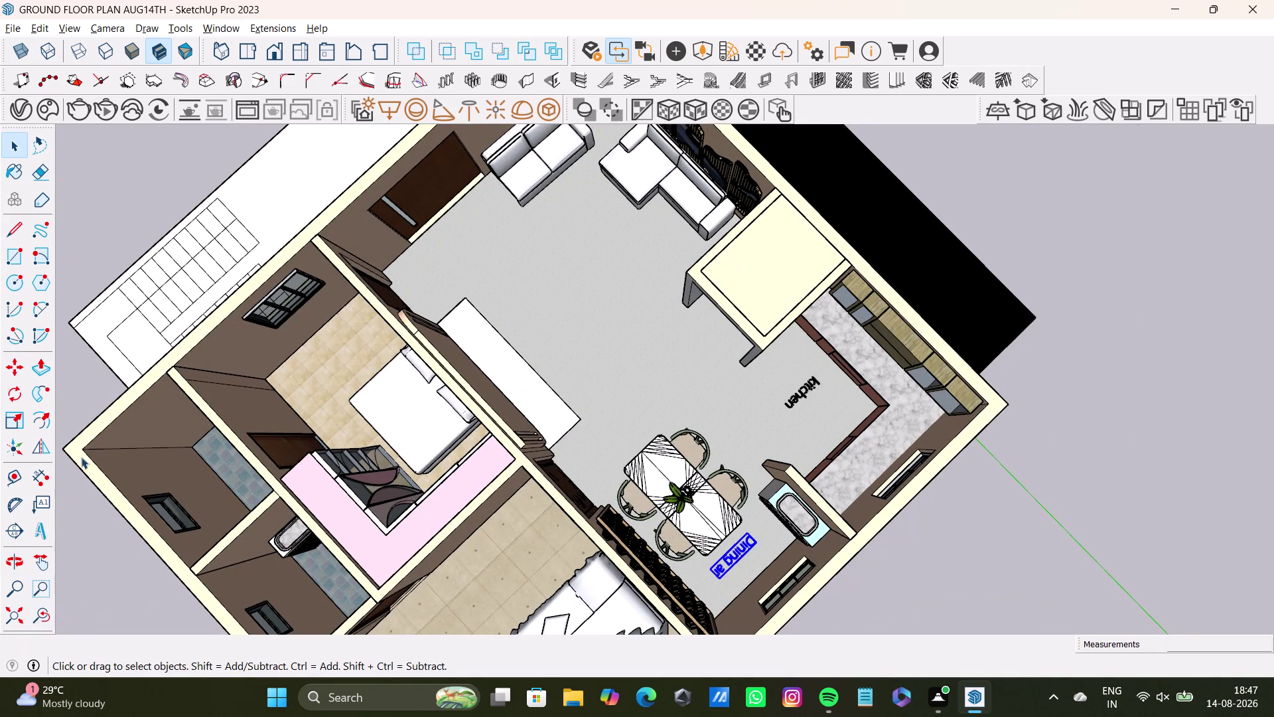
click(5, 611)
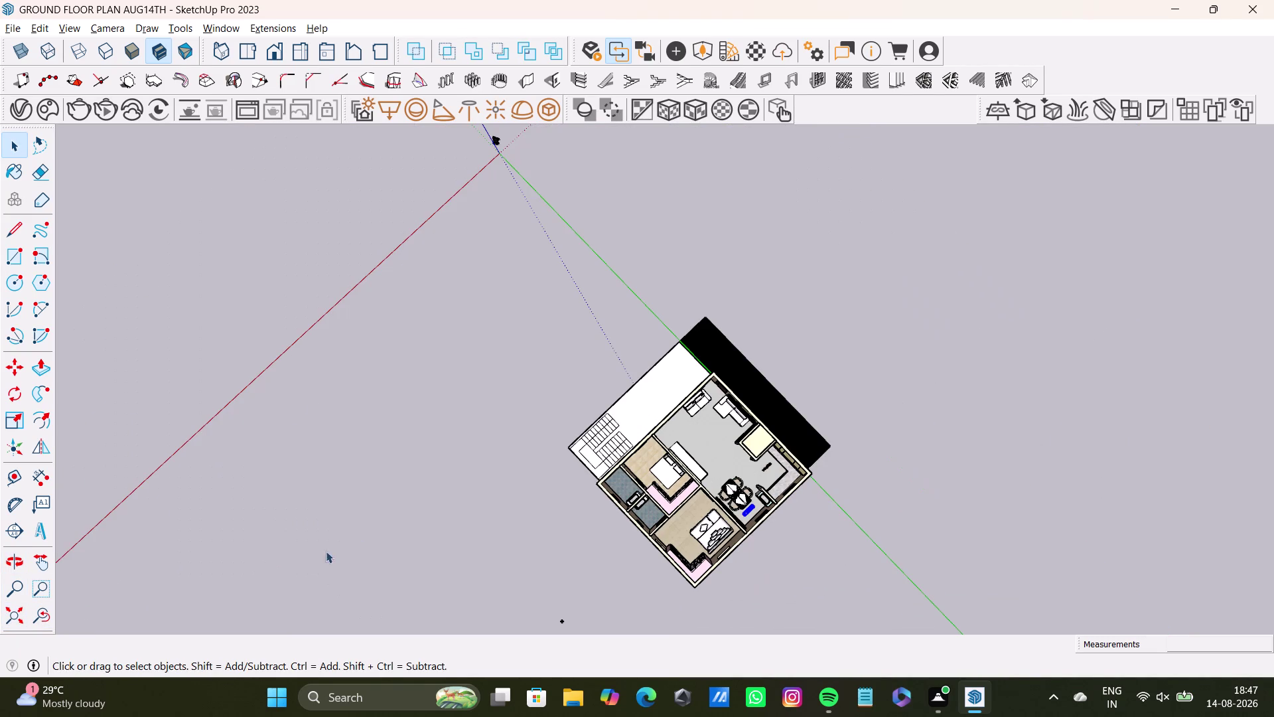
scroll(up, 3)
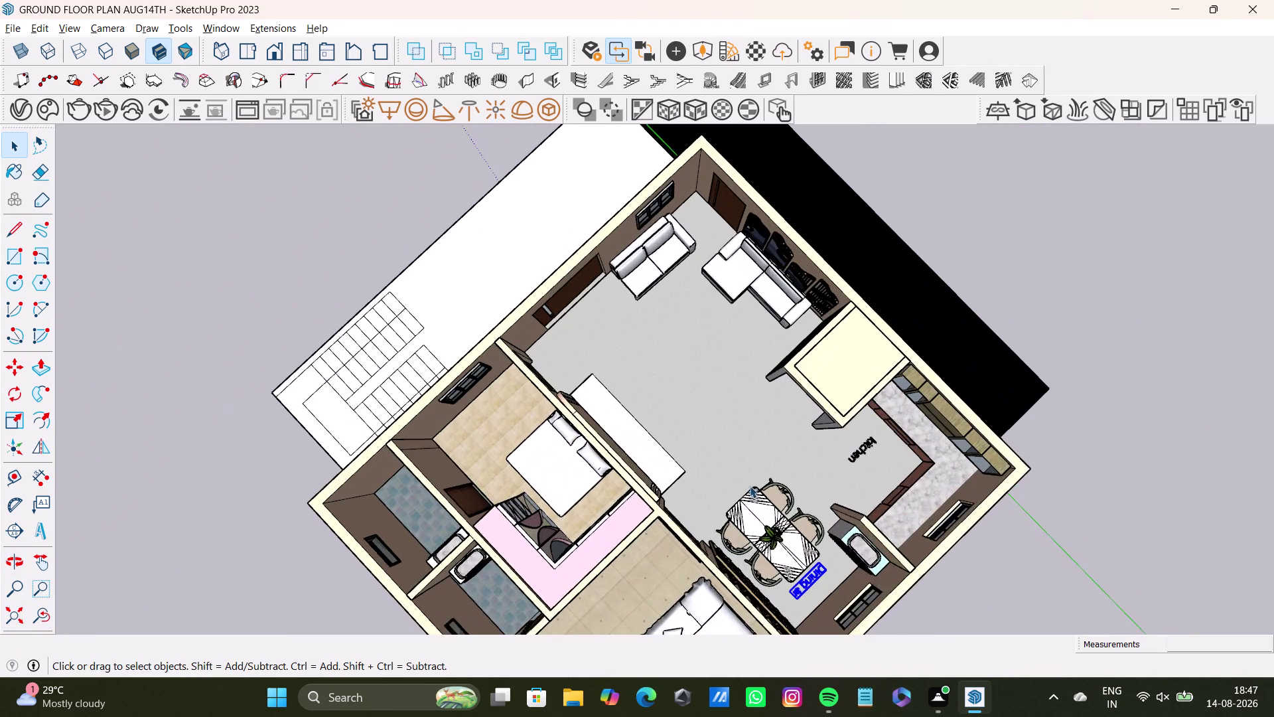
Tilt and zoom into a perspective of the living room, then reopen 3D Text.
middle_drag(715, 535, 866, 450)
middle_drag(749, 542, 947, 632)
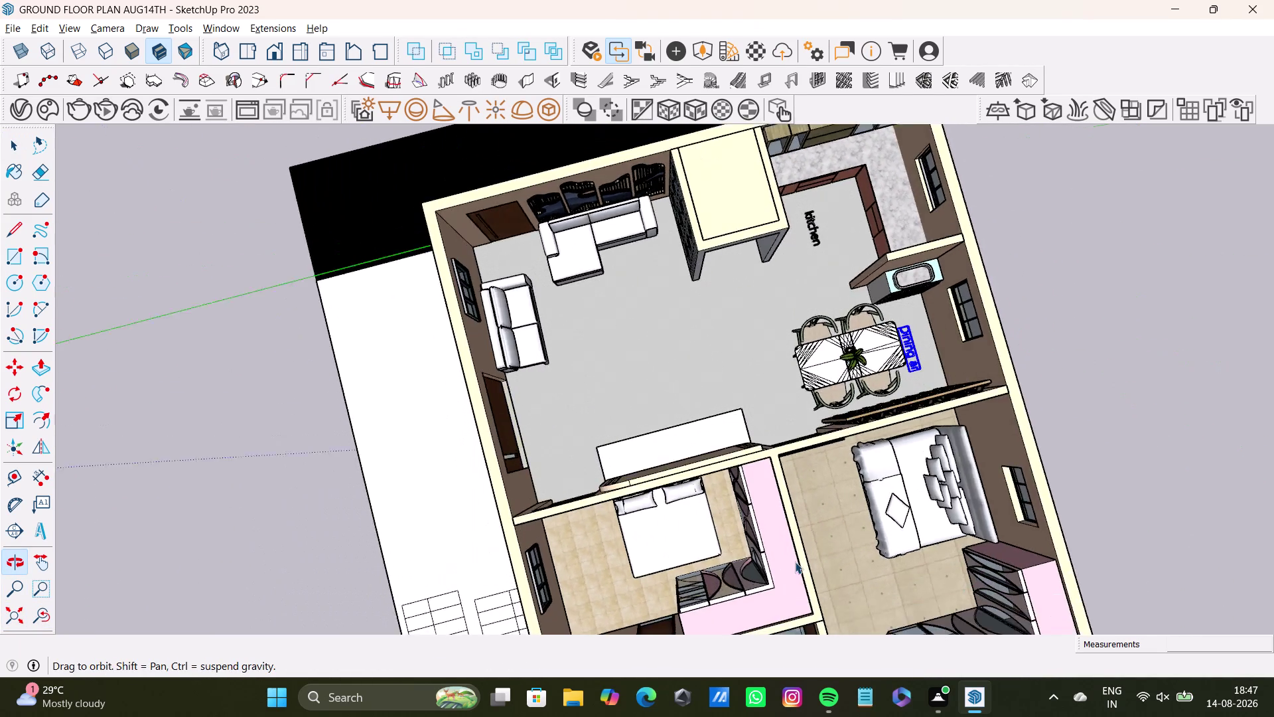
middle_drag(655, 502, 867, 562)
middle_drag(738, 461, 738, 284)
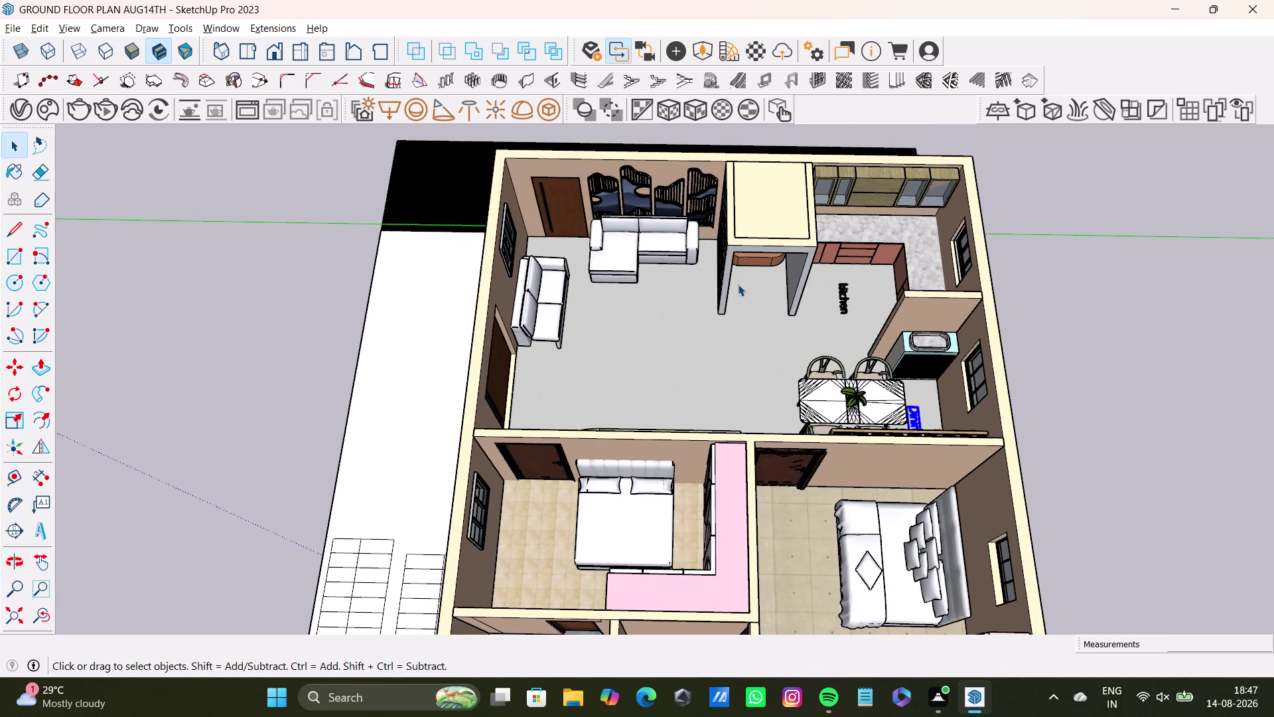
scroll(up, 3)
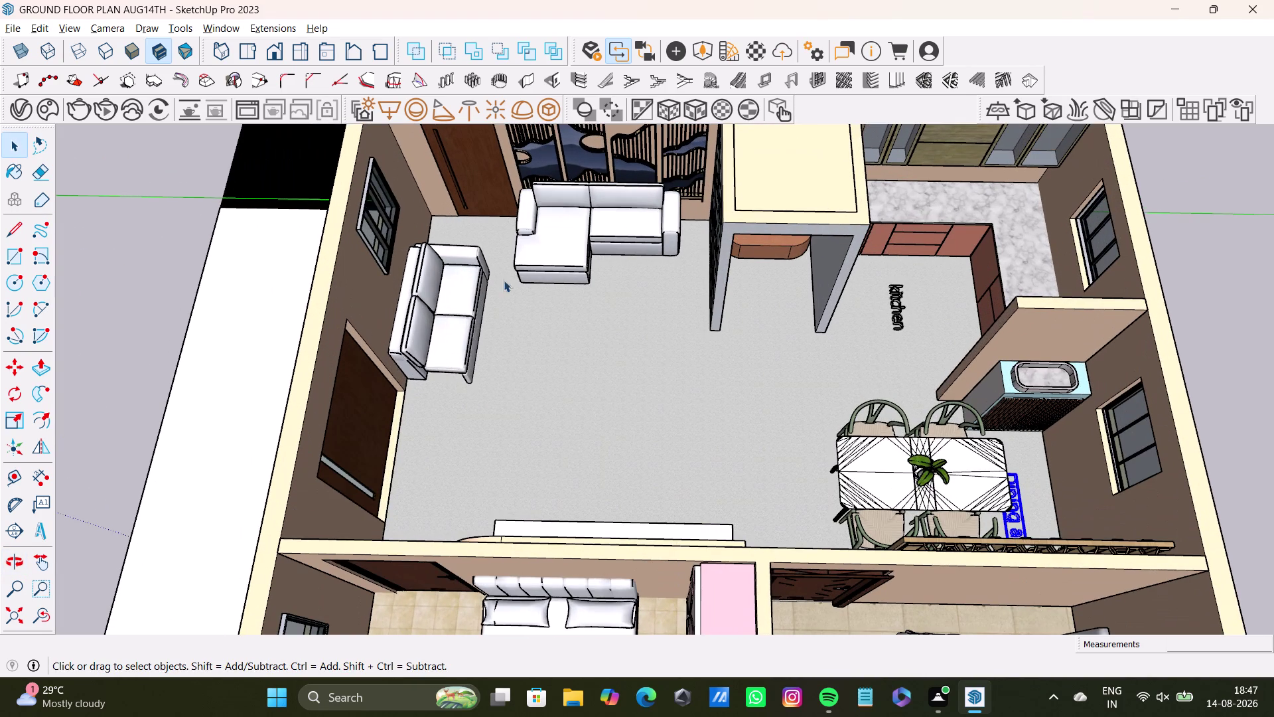
click(40, 531)
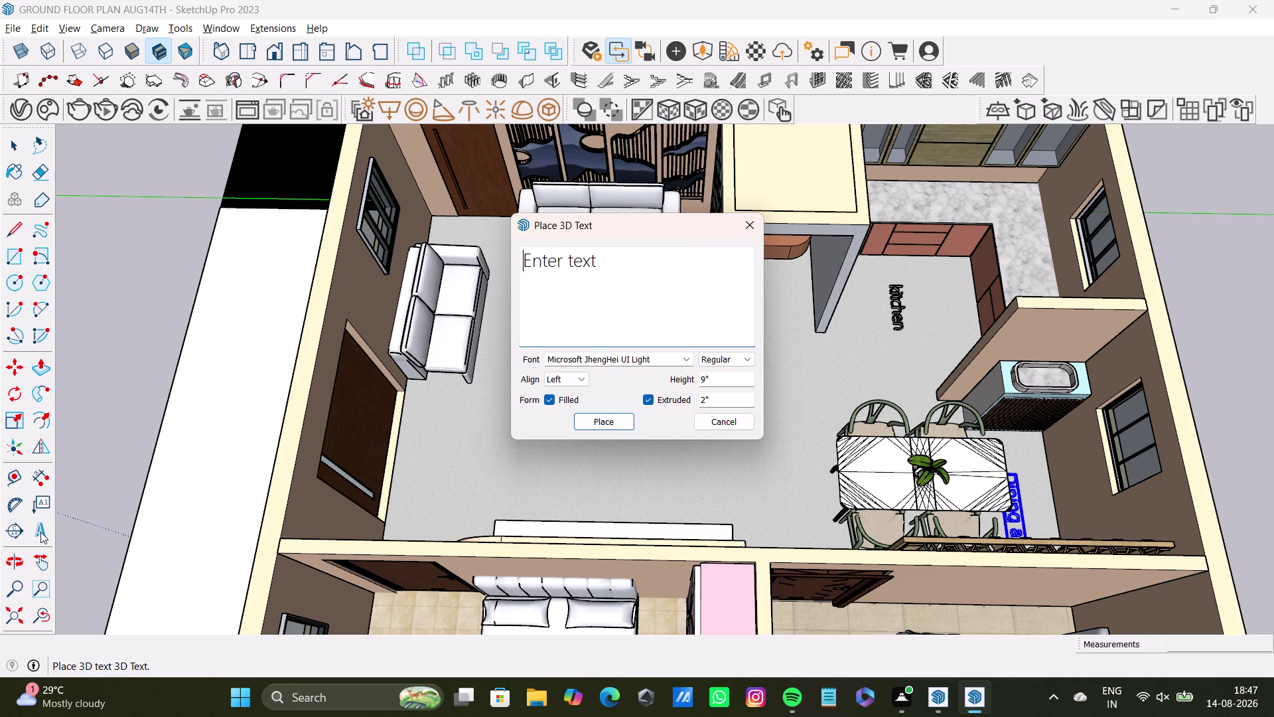
Enter 'pooja' as 3D text and set it beside the kitchen partition wall.
click(610, 263)
key(BackSpace)
key(BackSpace)
key(BackSpace)
text(poo)
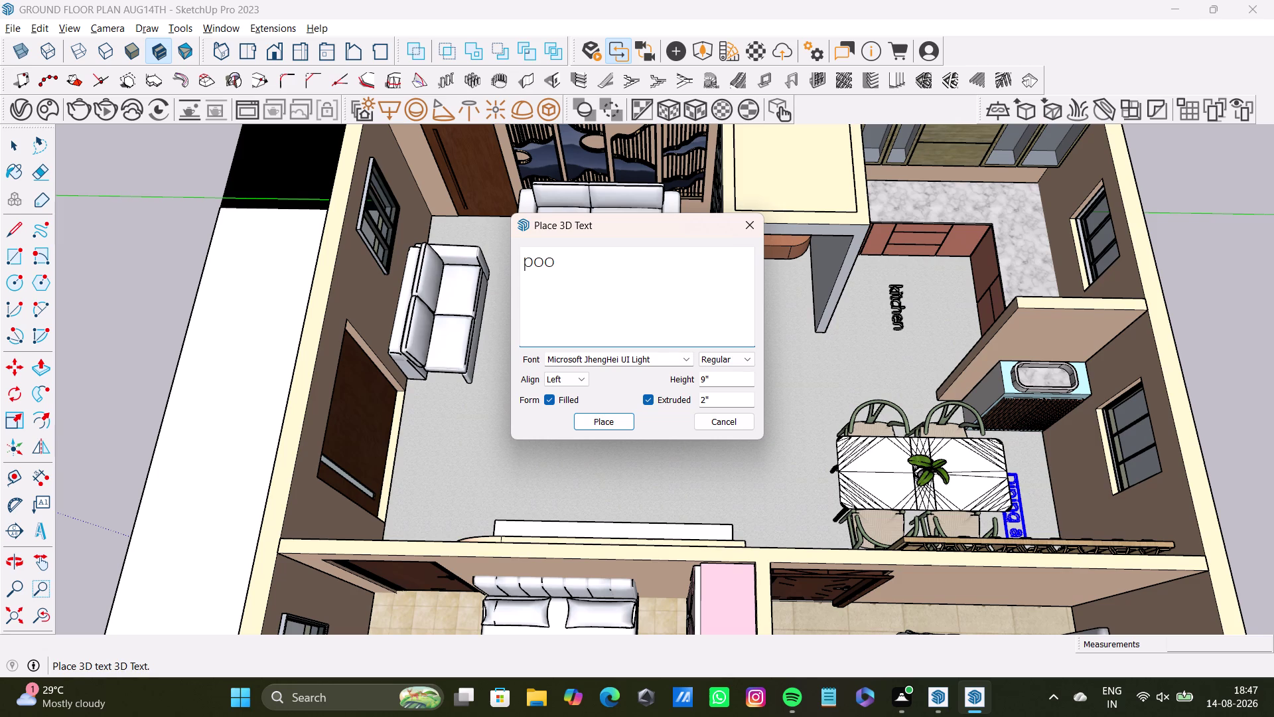
text(ja)
click(596, 421)
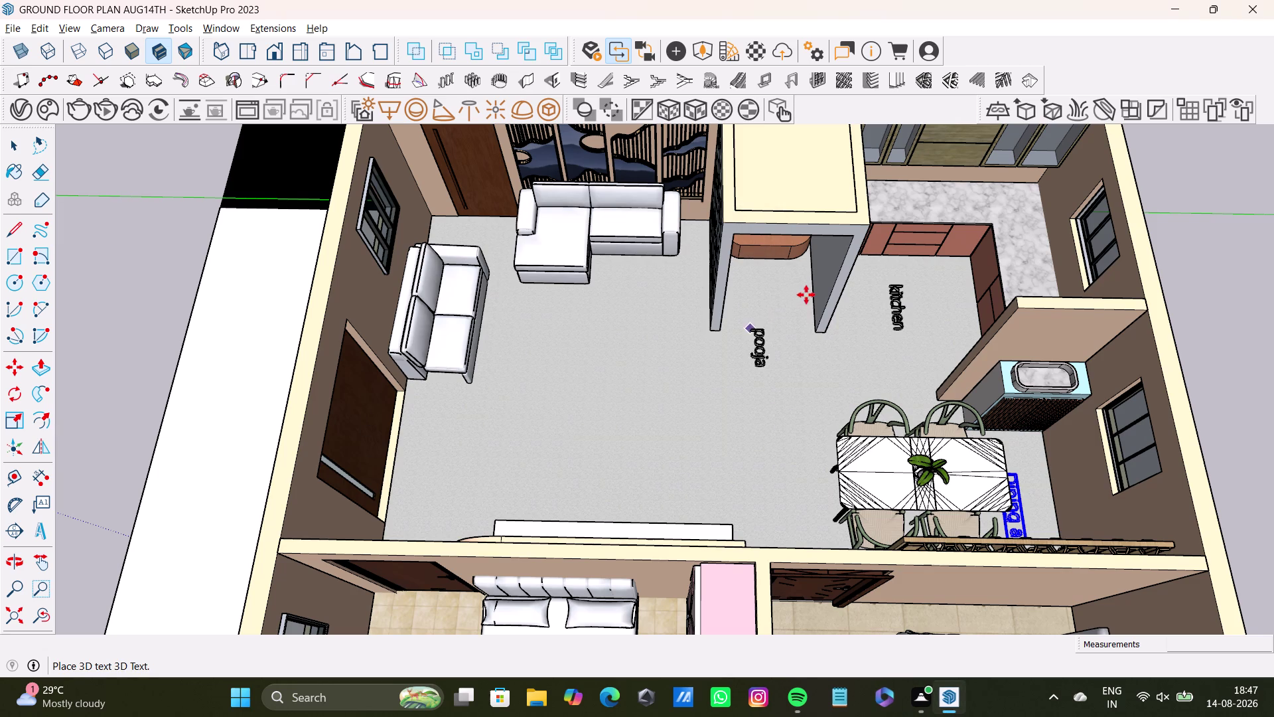
click(763, 307)
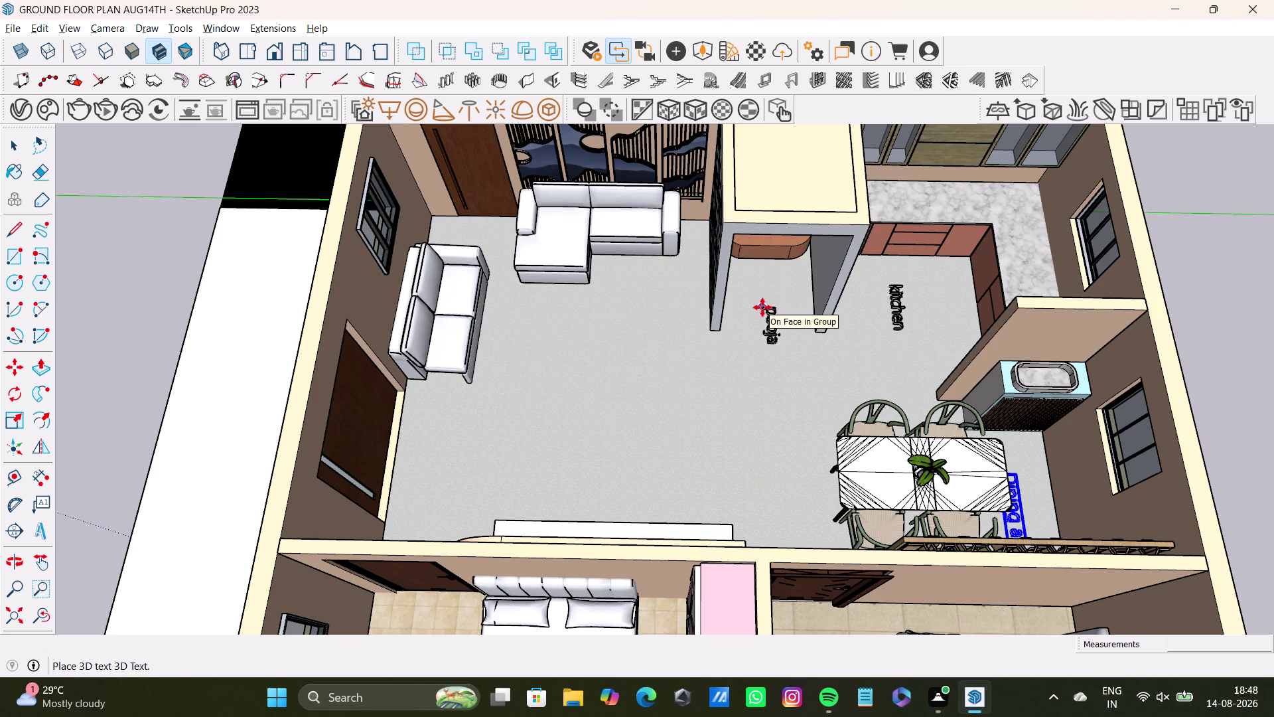
key(space)
scroll(down, 3)
scroll(down, 3)
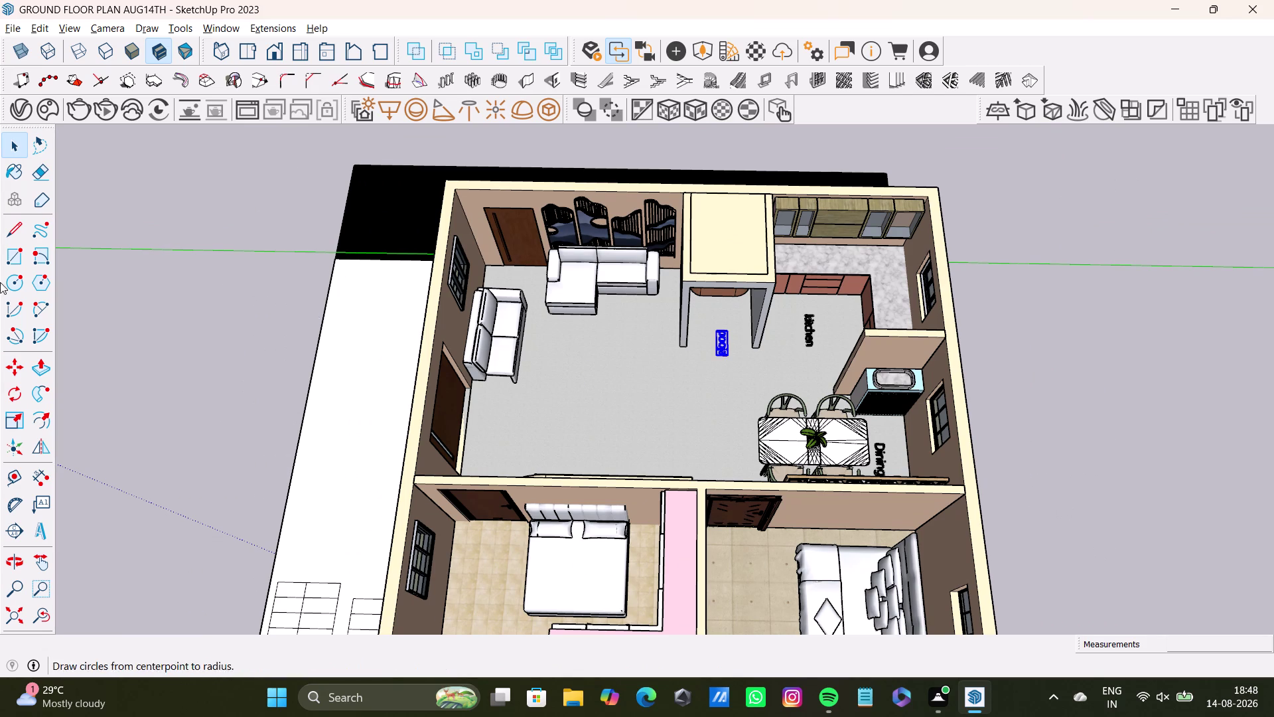
Start a new 3D text and type 'living ar'.
click(36, 535)
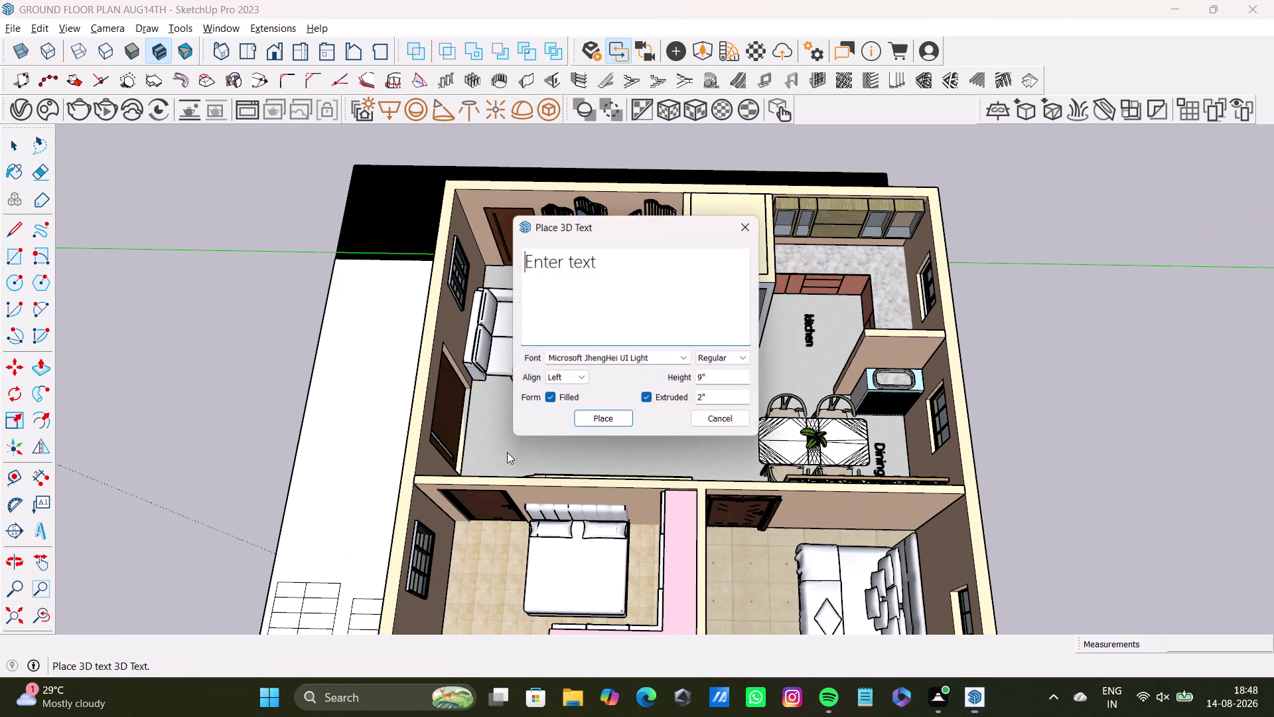
click(622, 272)
key(BackSpace)
key(BackSpace)
key(BackSpace)
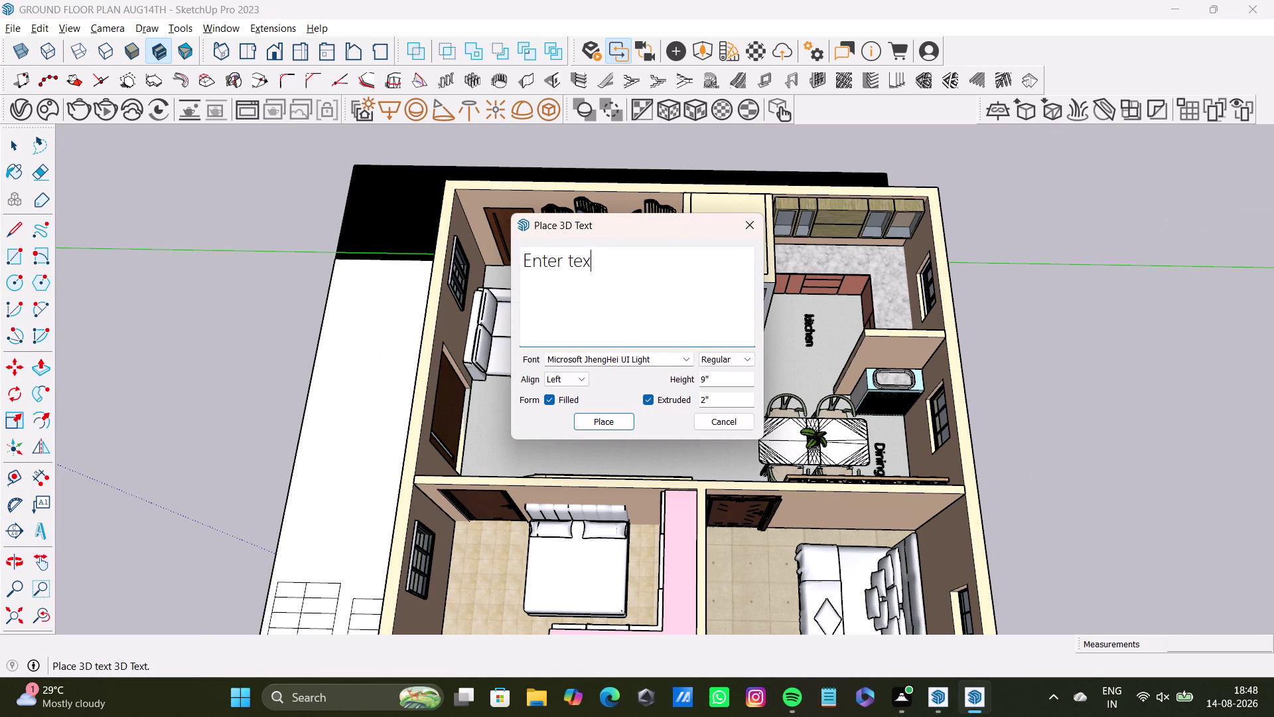
text(livi)
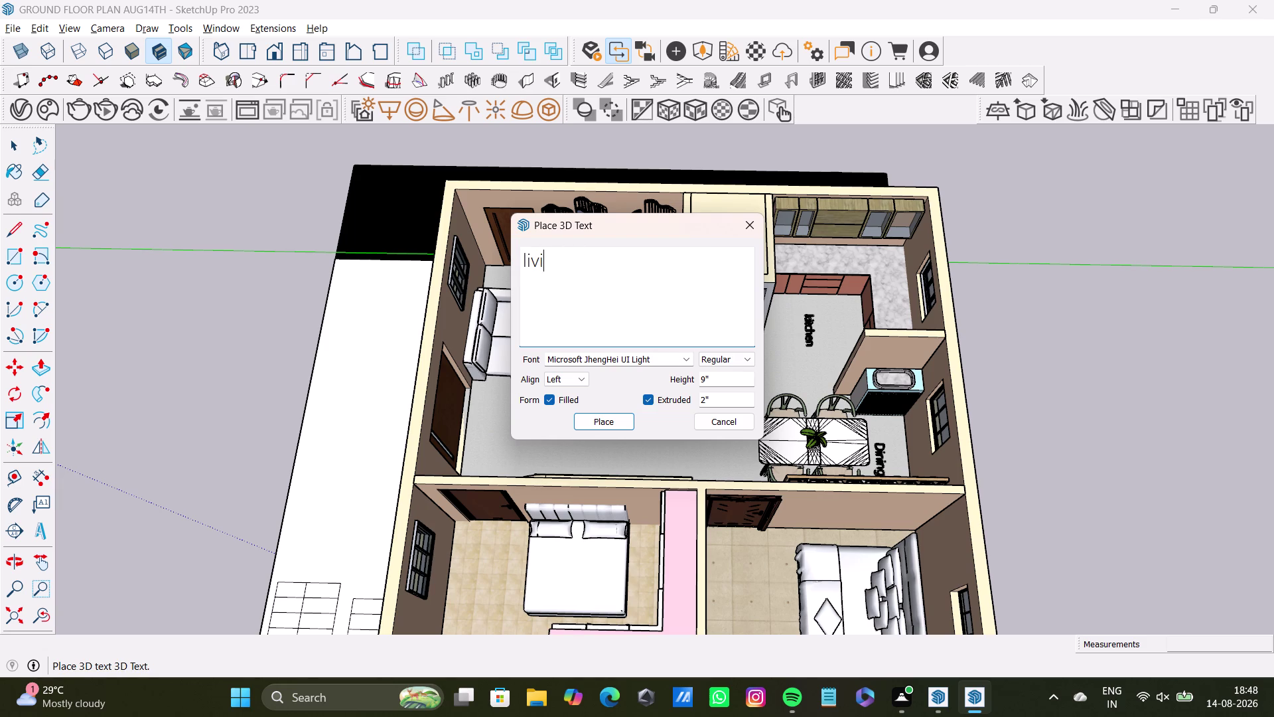
text(ng)
key(space)
text(ar)
key(Return)
Capitalise it to 'Living ar' and accept the label text.
click(528, 256)
key(BackSpace)
key(l)
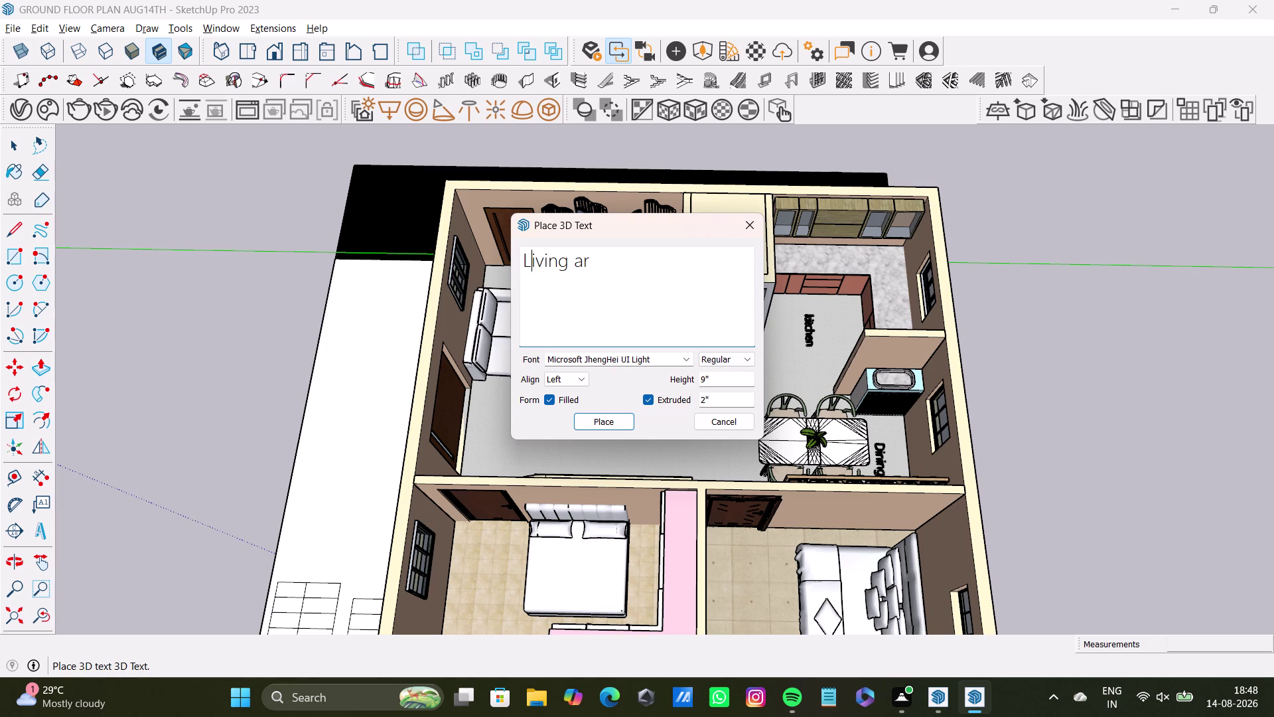
click(613, 427)
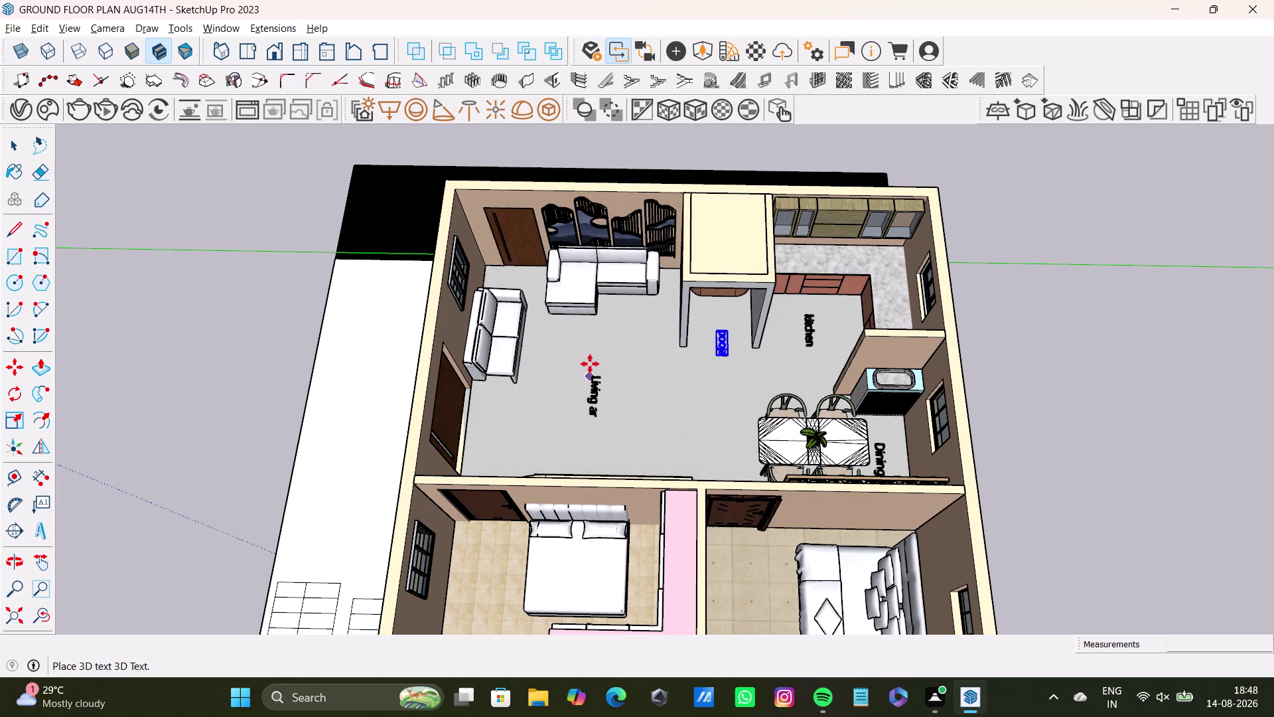
Set the Living ar label on the living room floor and orbit to check it.
click(597, 360)
middle_drag(635, 438, 917, 497)
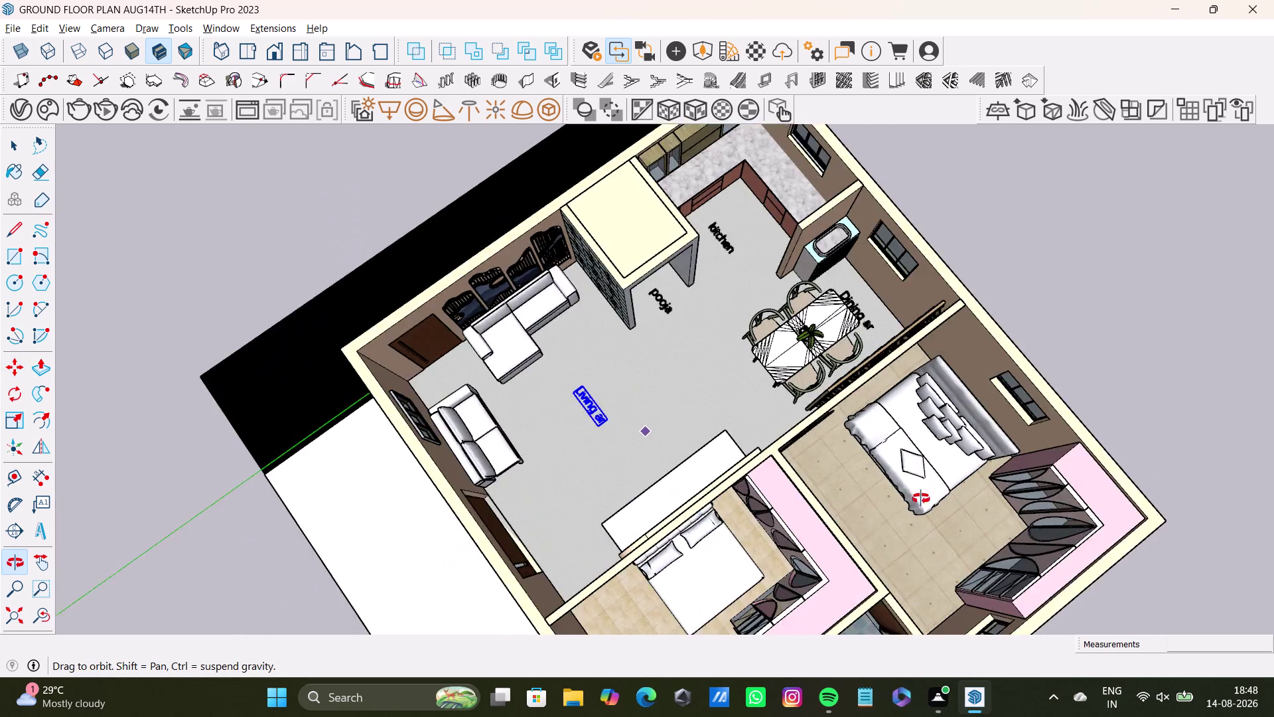
middle_drag(917, 497, 960, 601)
middle_drag(622, 421, 569, 367)
scroll(up, 3)
Orbit around the house from several angles, then open the File menu.
middle_drag(648, 479, 800, 372)
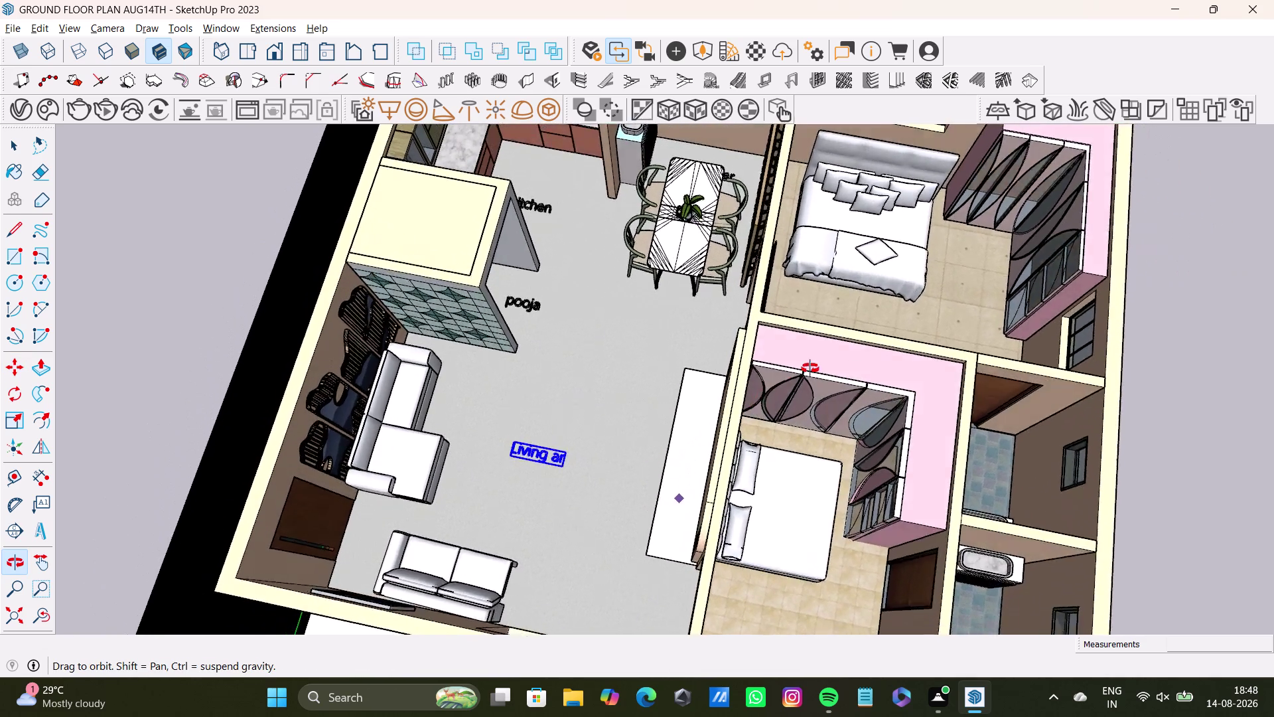
middle_drag(799, 372, 825, 359)
middle_drag(737, 473, 895, 356)
middle_drag(802, 391, 881, 416)
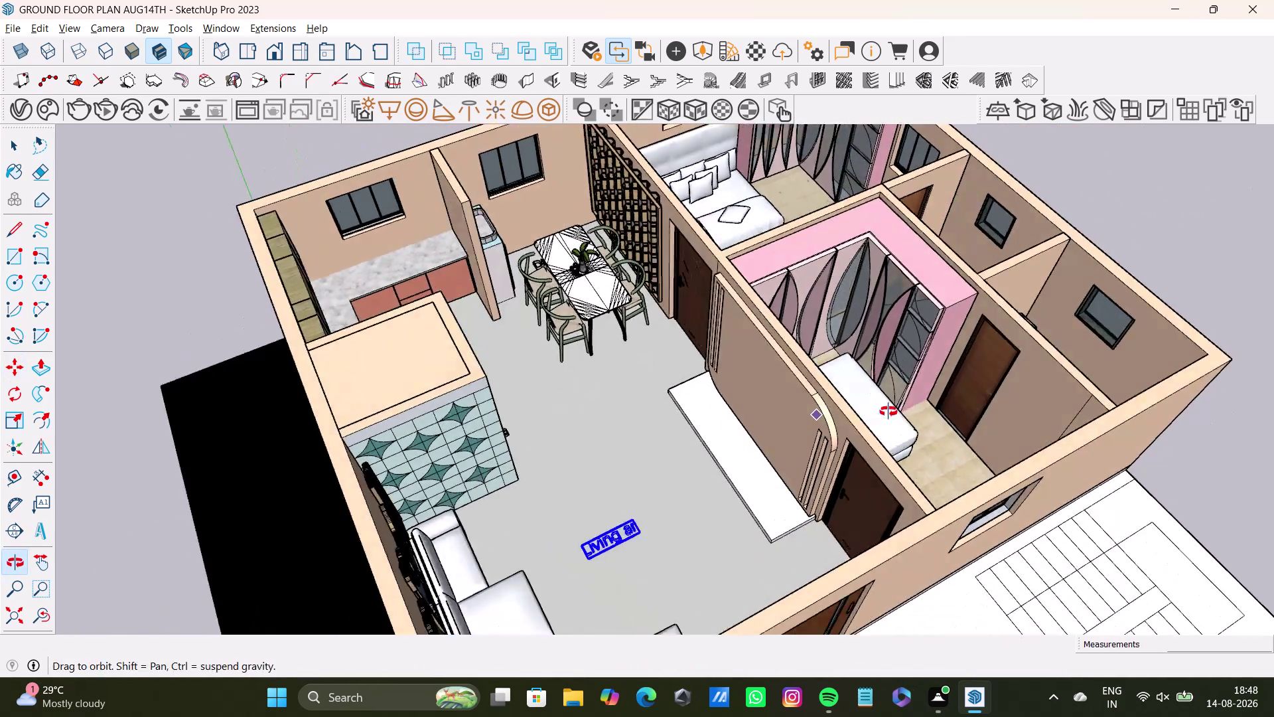
middle_drag(881, 416, 925, 380)
scroll(down, 3)
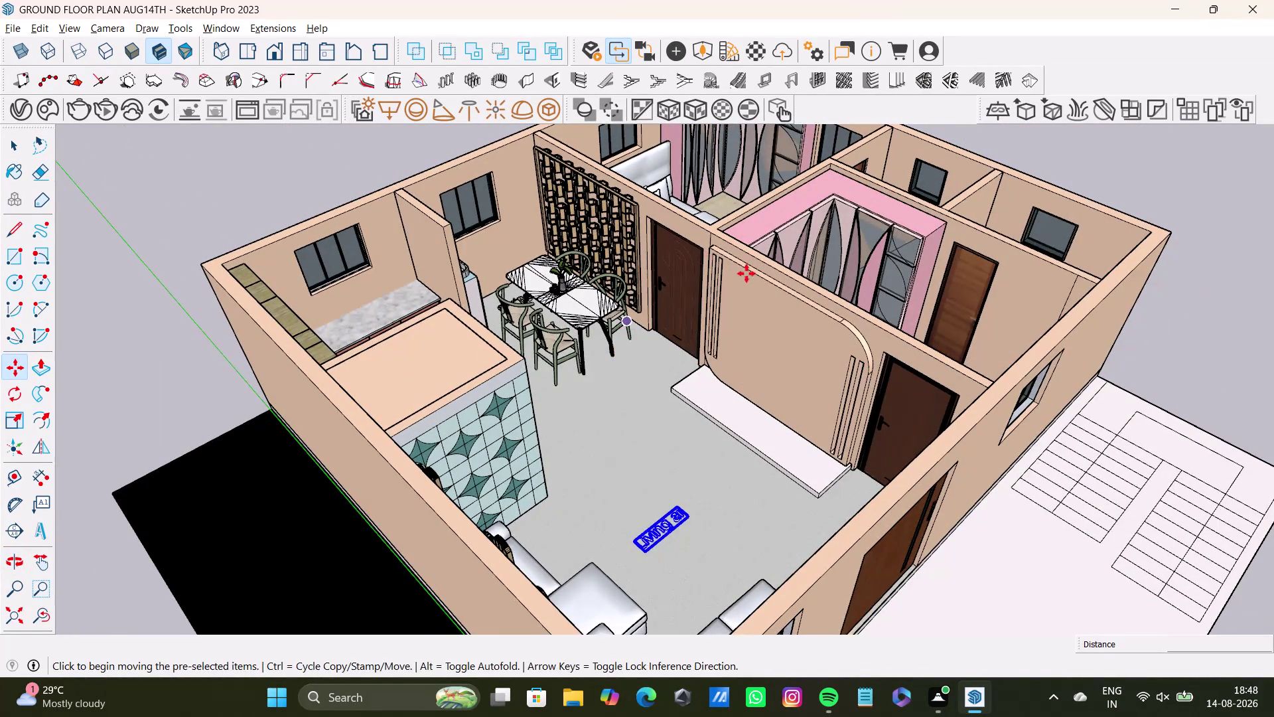
middle_drag(726, 299, 671, 365)
middle_drag(687, 403, 718, 387)
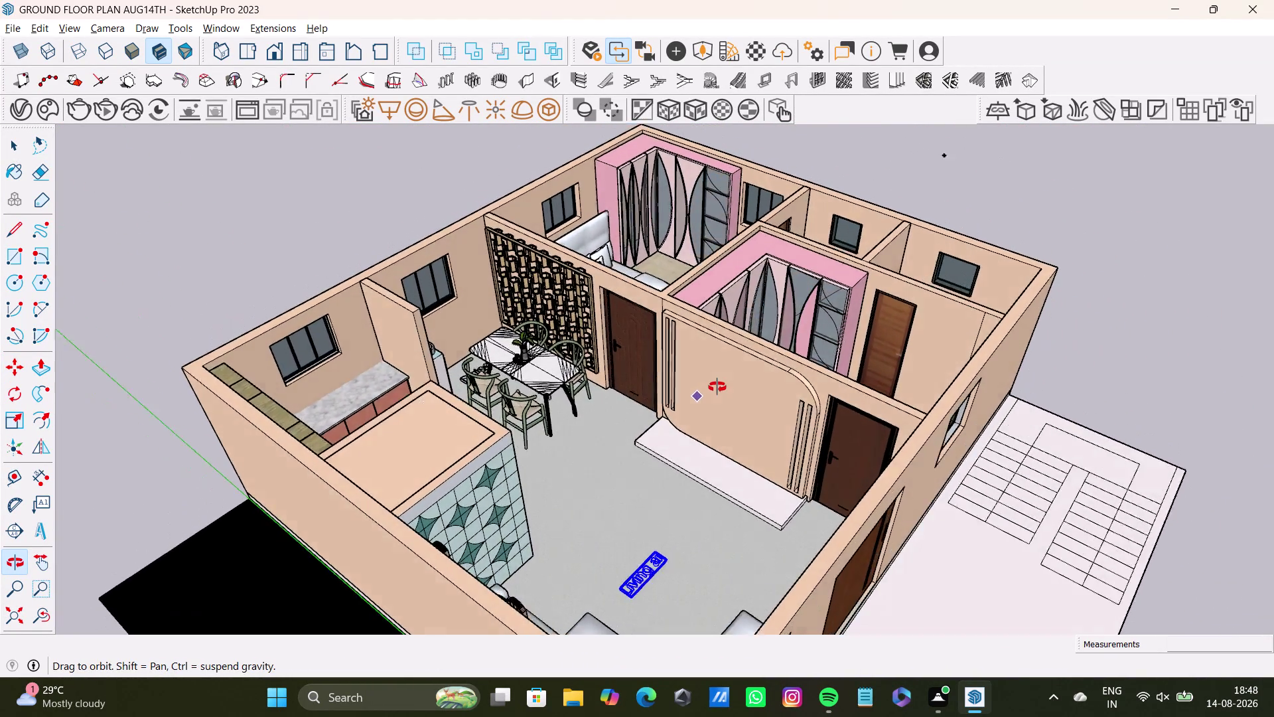
middle_drag(718, 387, 572, 411)
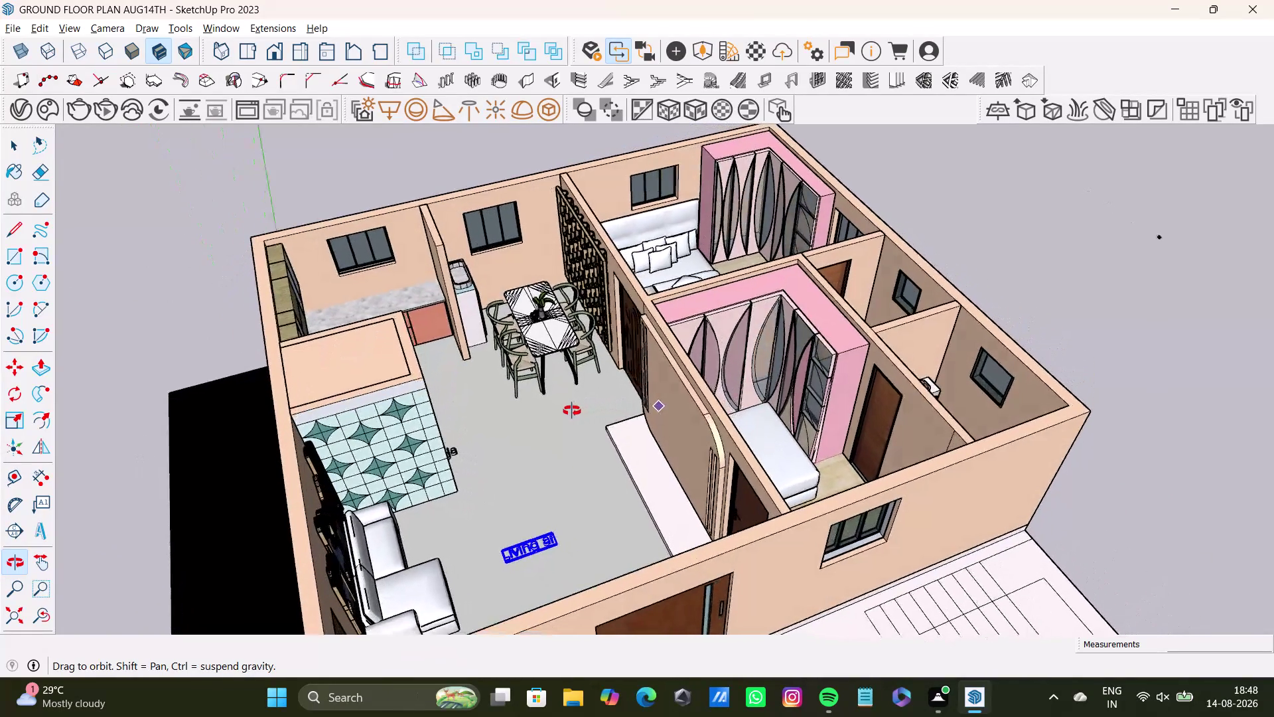
middle_drag(572, 411, 572, 410)
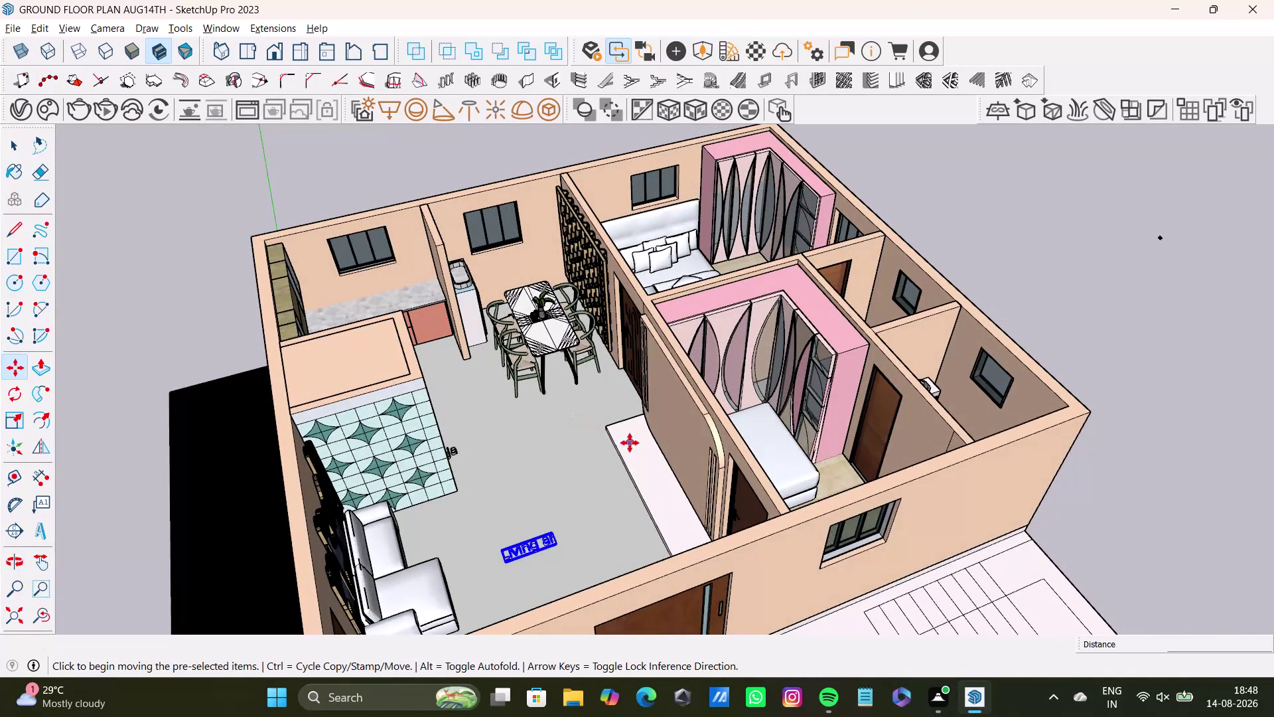
middle_drag(607, 481, 689, 494)
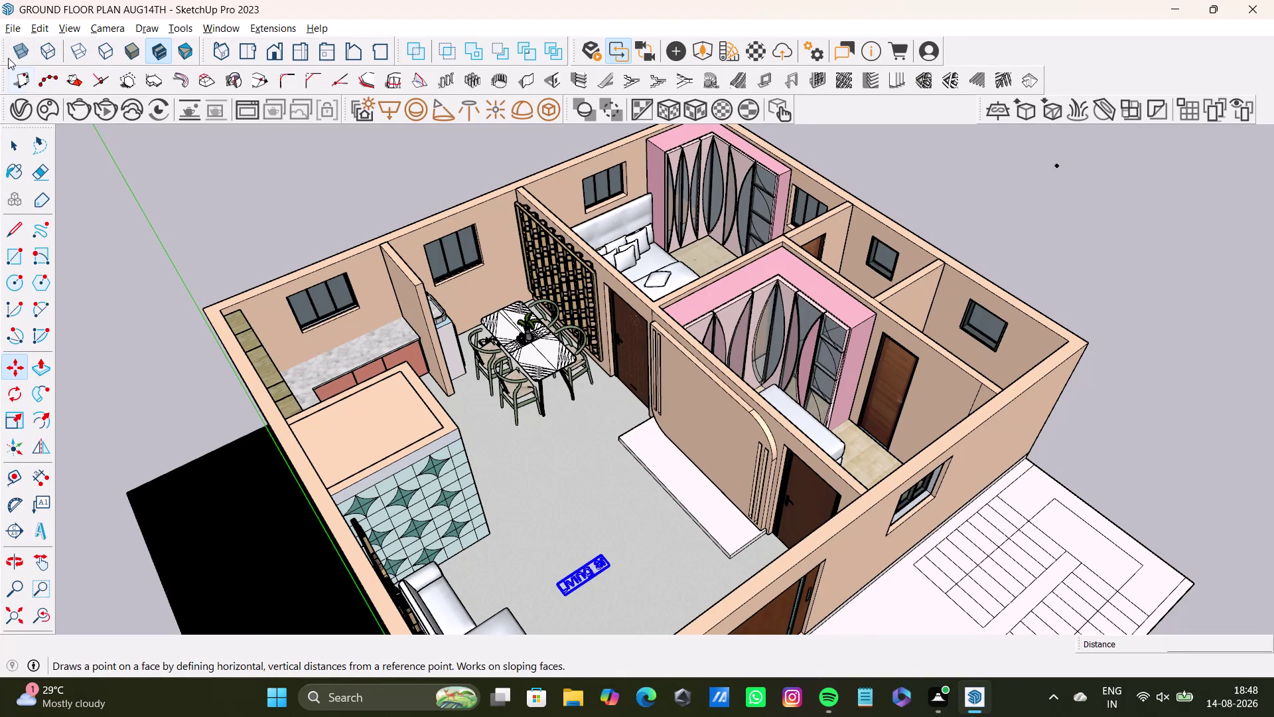
click(9, 32)
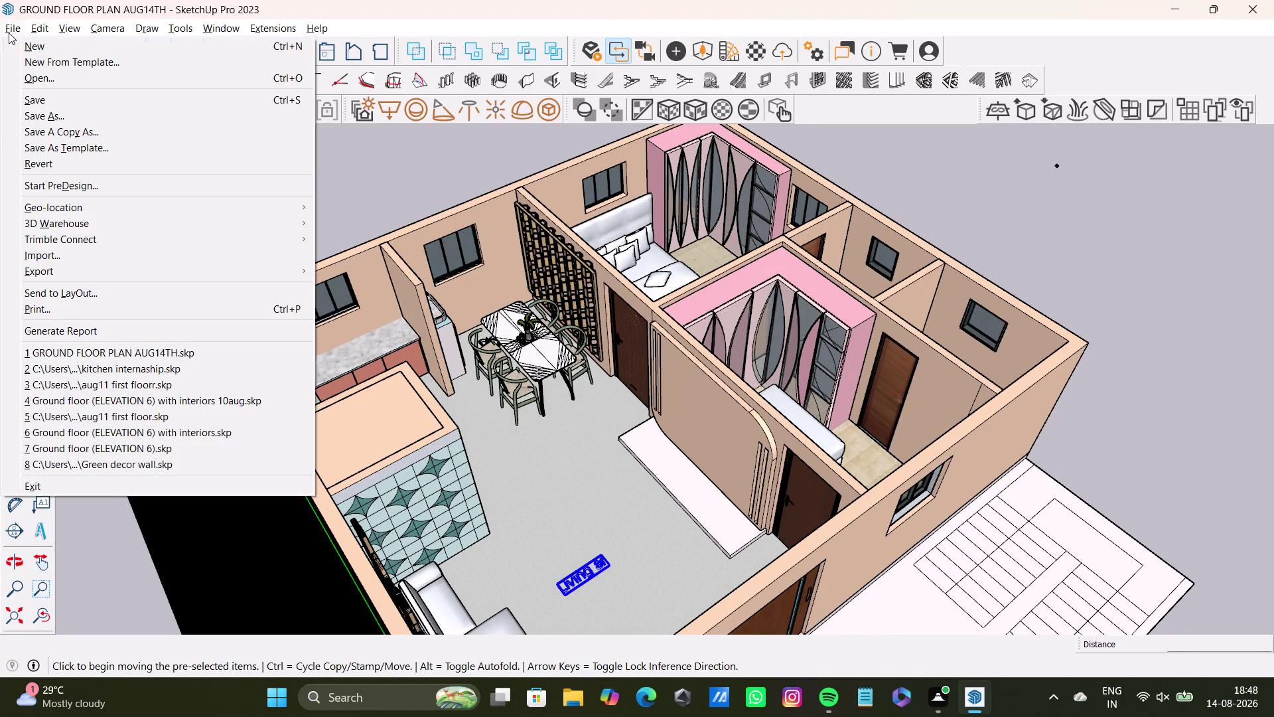
Start a File > Import and browse Downloads for the TV model.
click(90, 253)
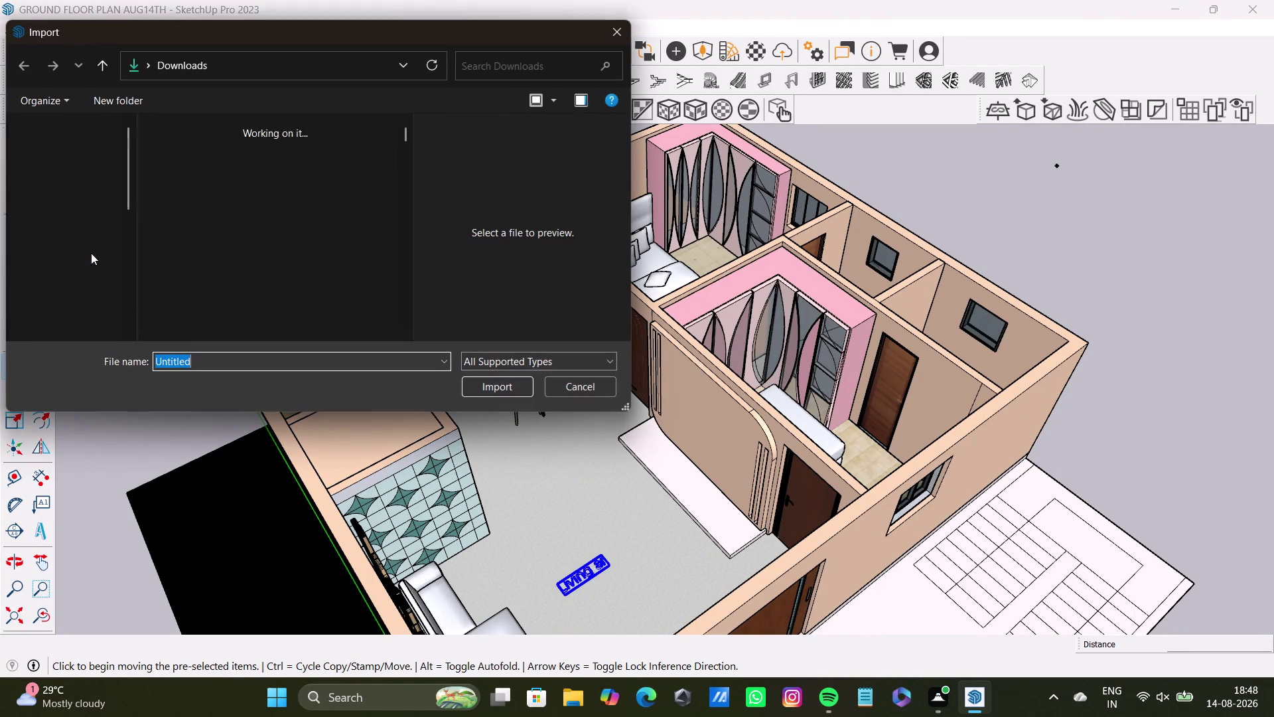
scroll(down, 3)
scroll(up, 3)
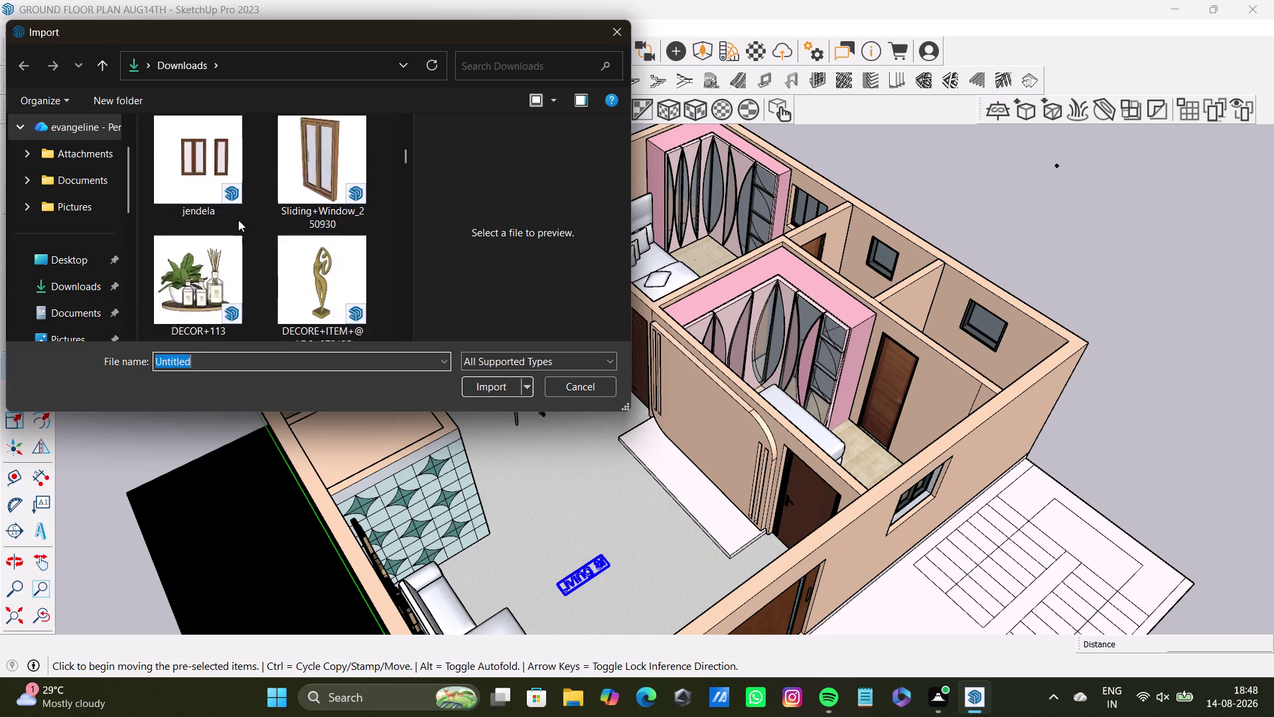
scroll(up, 3)
scroll(down, 3)
scroll(down, 3)
scroll(down, 3)
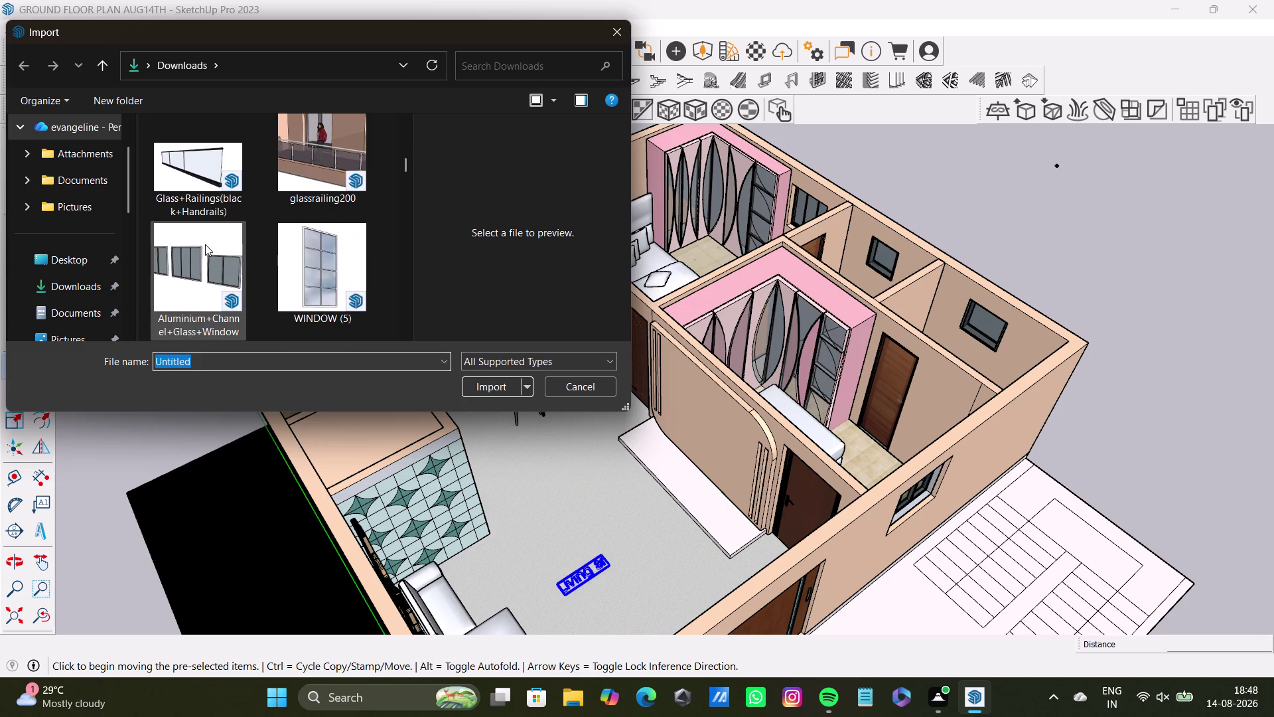
scroll(down, 3)
scroll(up, 3)
scroll(up, 3)
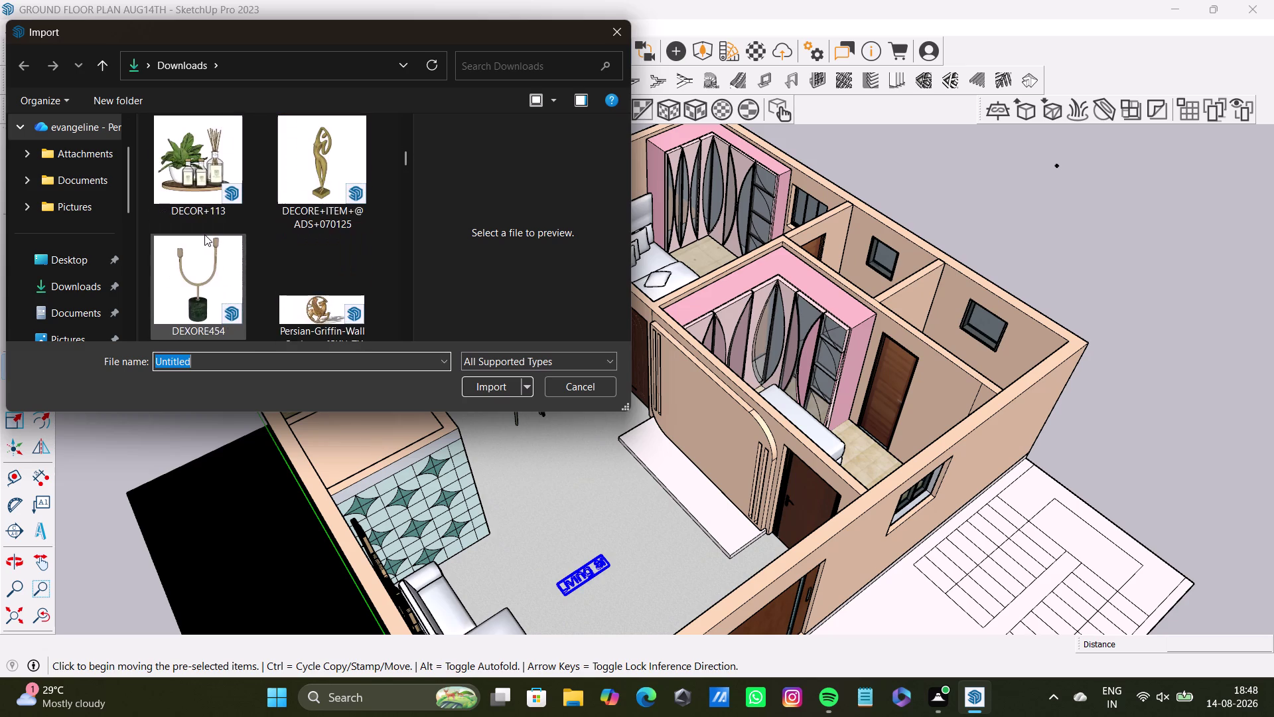
scroll(up, 3)
scroll(down, 3)
Import Group_12 (1) and place the TV model beside the house.
click(200, 255)
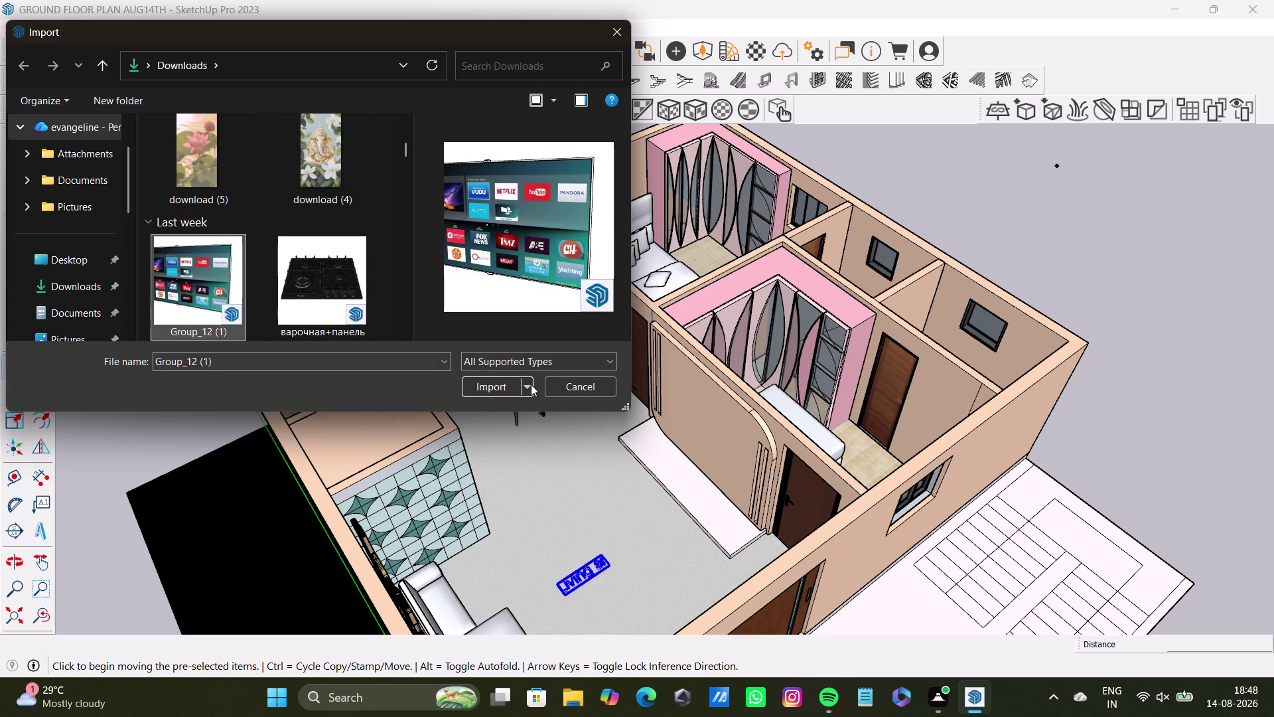
click(500, 389)
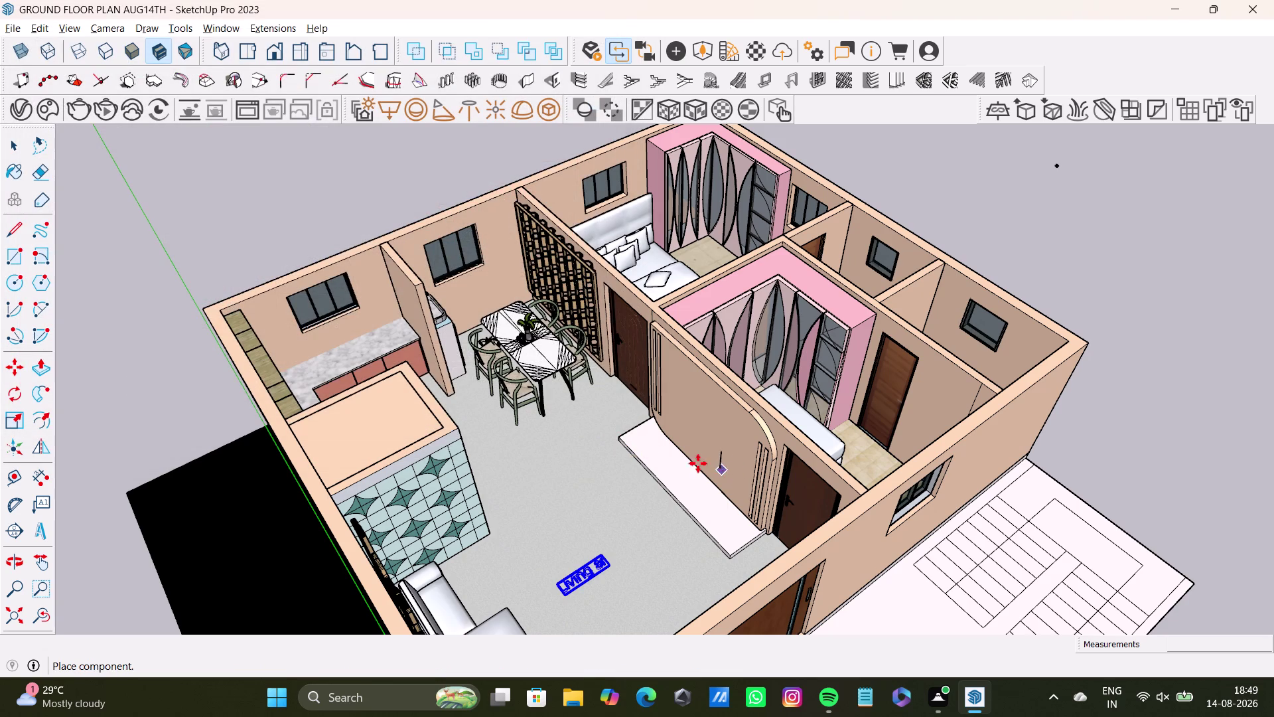
click(198, 244)
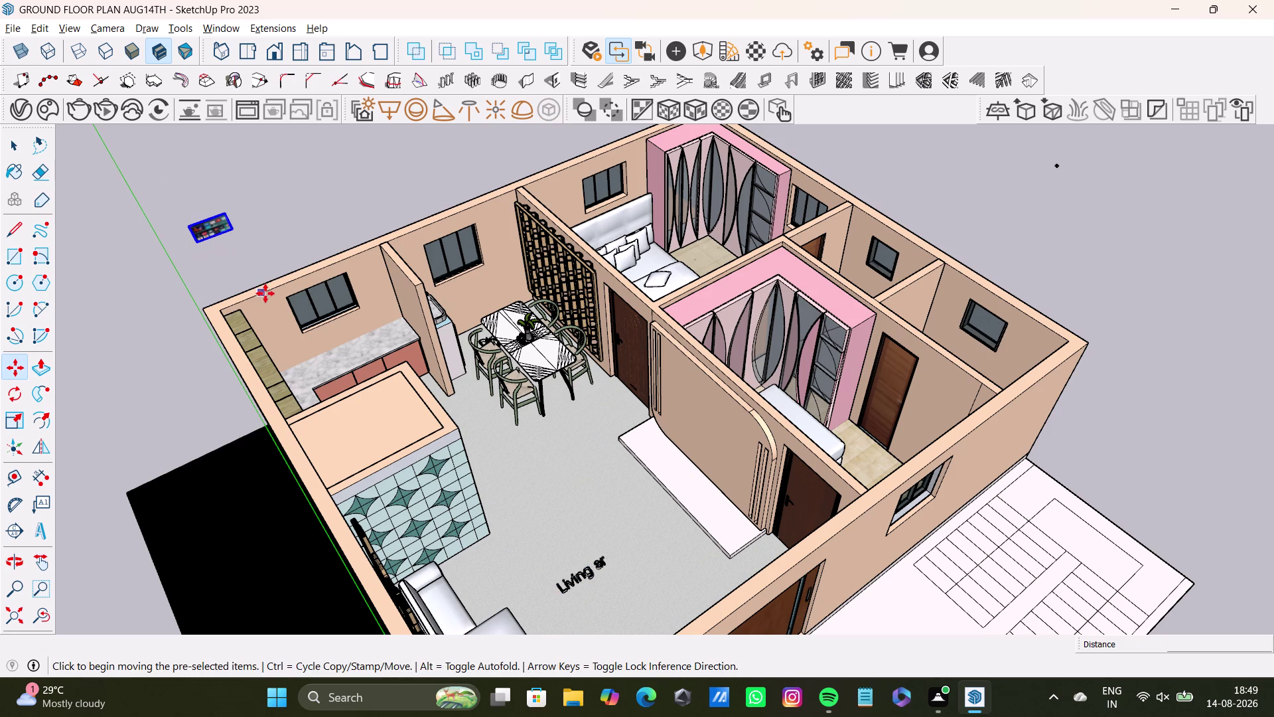
Rotate the imported TV about 90 degrees around a pivot on its side.
key(space)
scroll(up, 3)
middle_drag(219, 224, 315, 207)
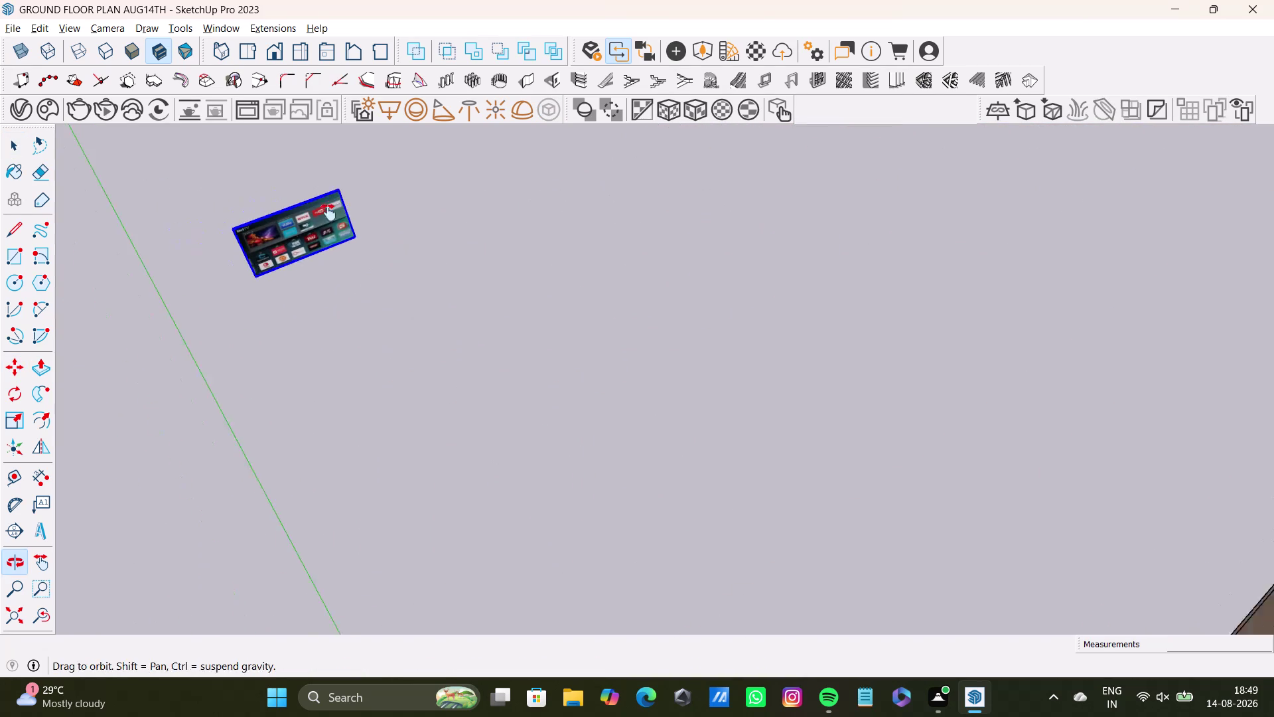
middle_drag(316, 207, 341, 234)
scroll(up, 3)
middle_click(347, 257)
middle_drag(347, 245, 451, 289)
middle_drag(466, 316, 420, 347)
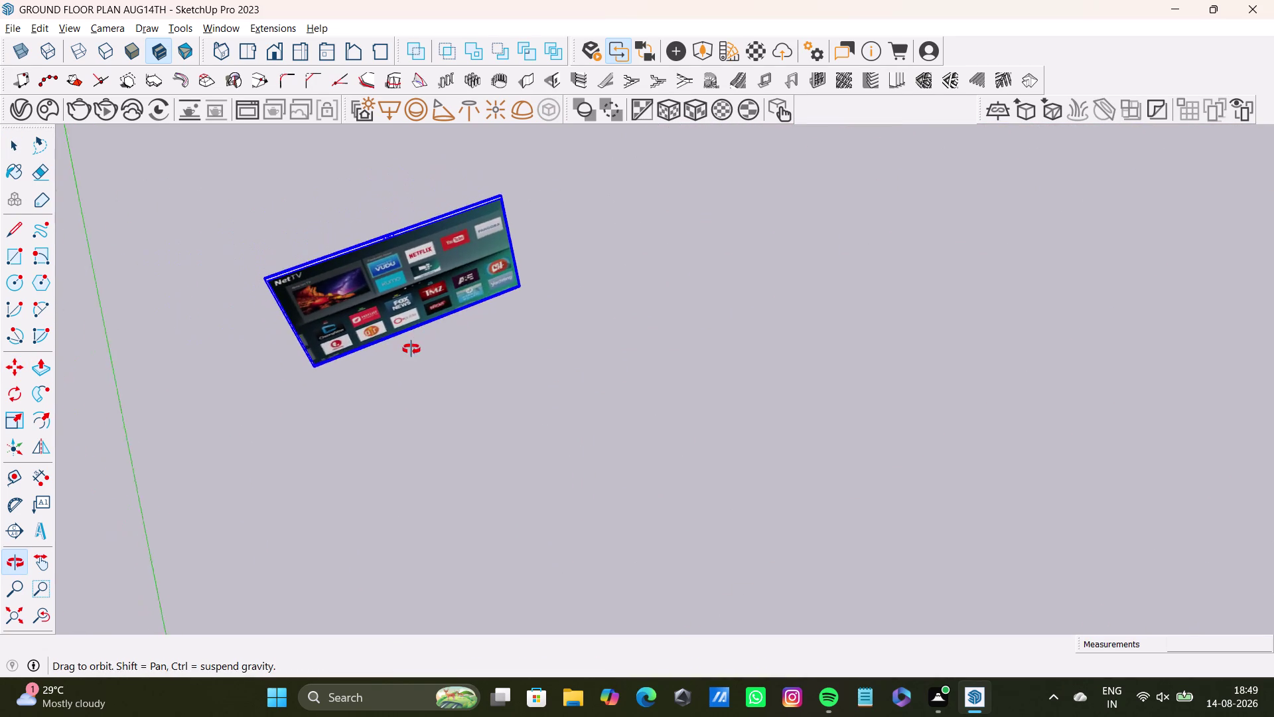
middle_drag(419, 348, 366, 271)
key(q)
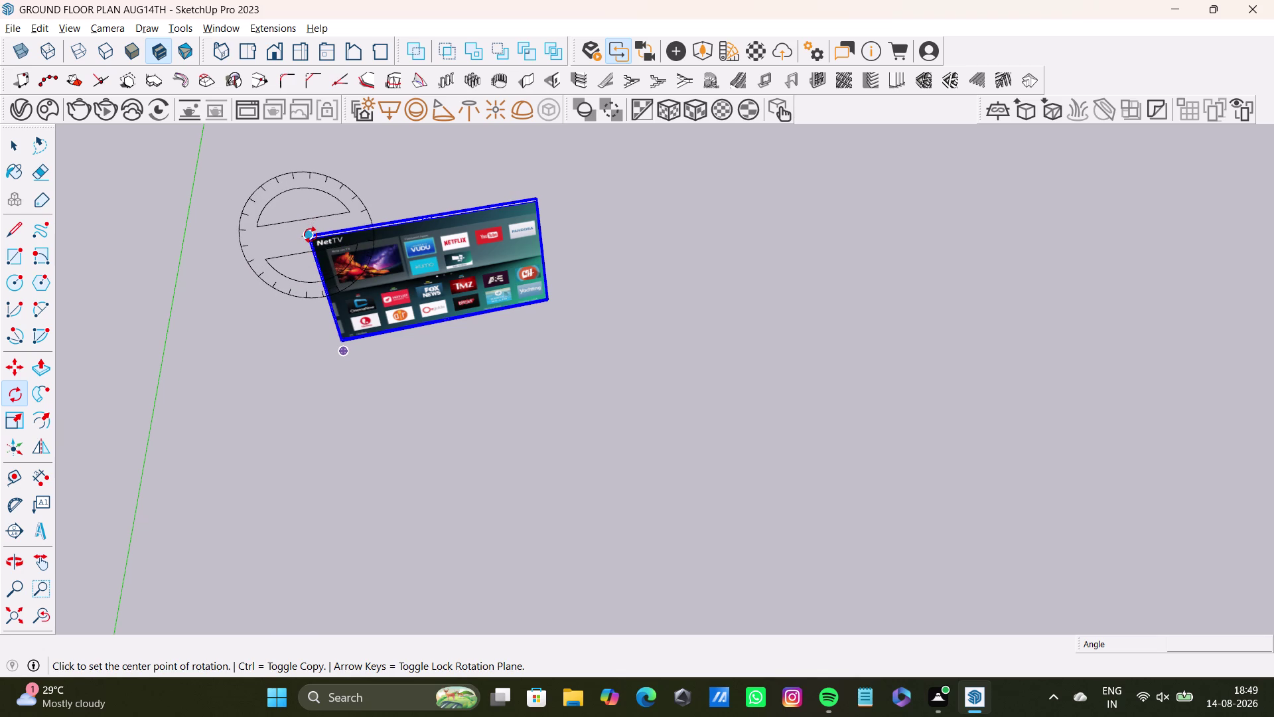
key(Up)
click(311, 239)
click(530, 198)
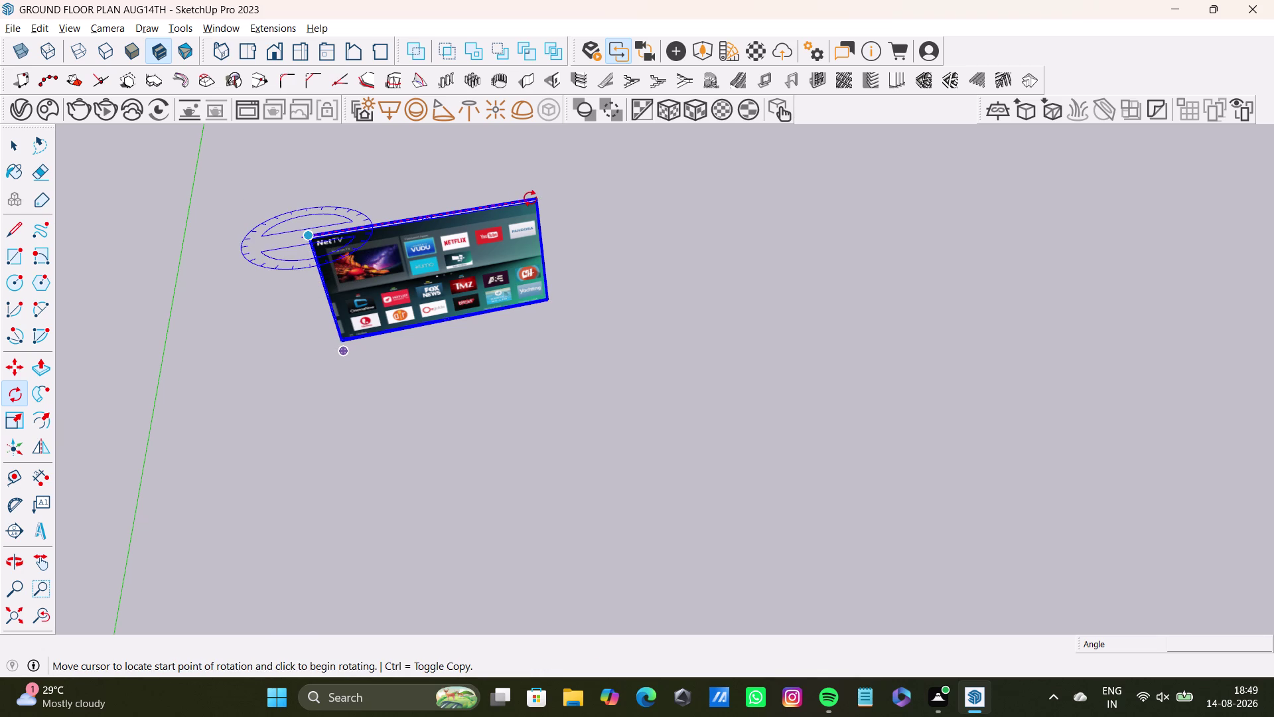
click(306, 369)
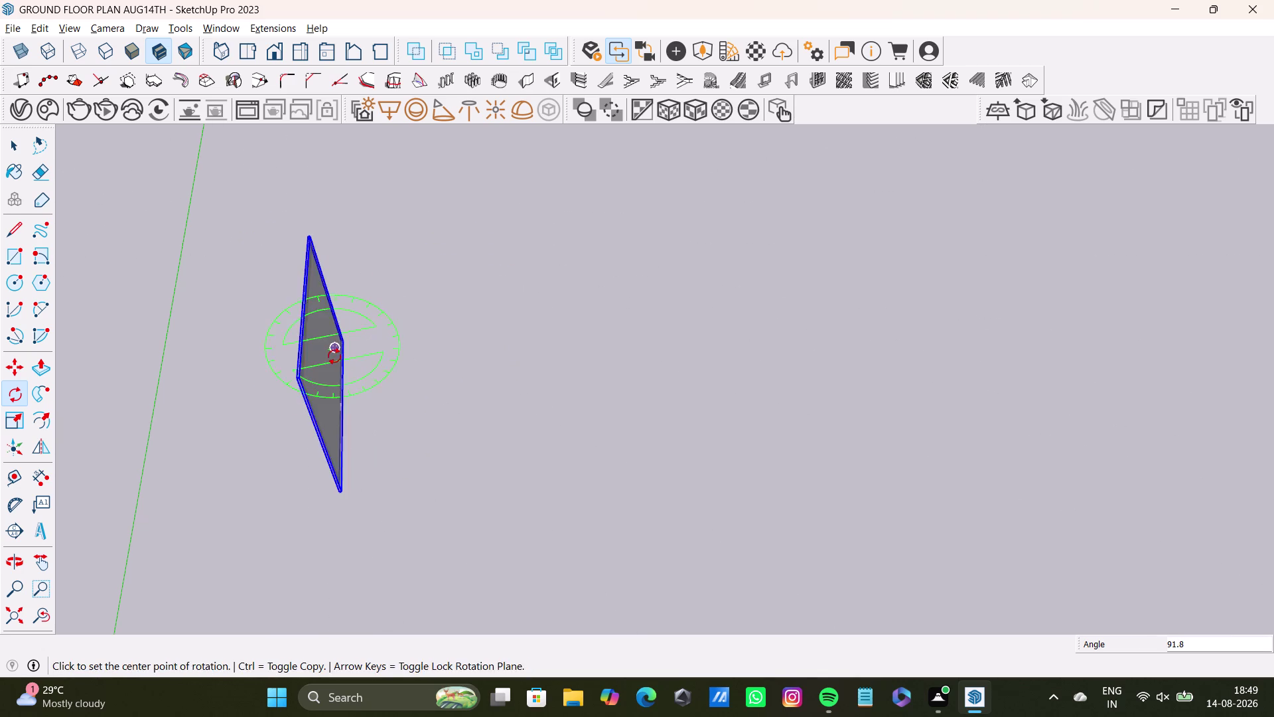
Swing the TV fully upright, confirm it, and orbit to check it.
key(space)
key(s)
drag(327, 356, 345, 357)
key(space)
click(449, 372)
middle_drag(395, 432, 564, 421)
middle_drag(494, 450, 474, 268)
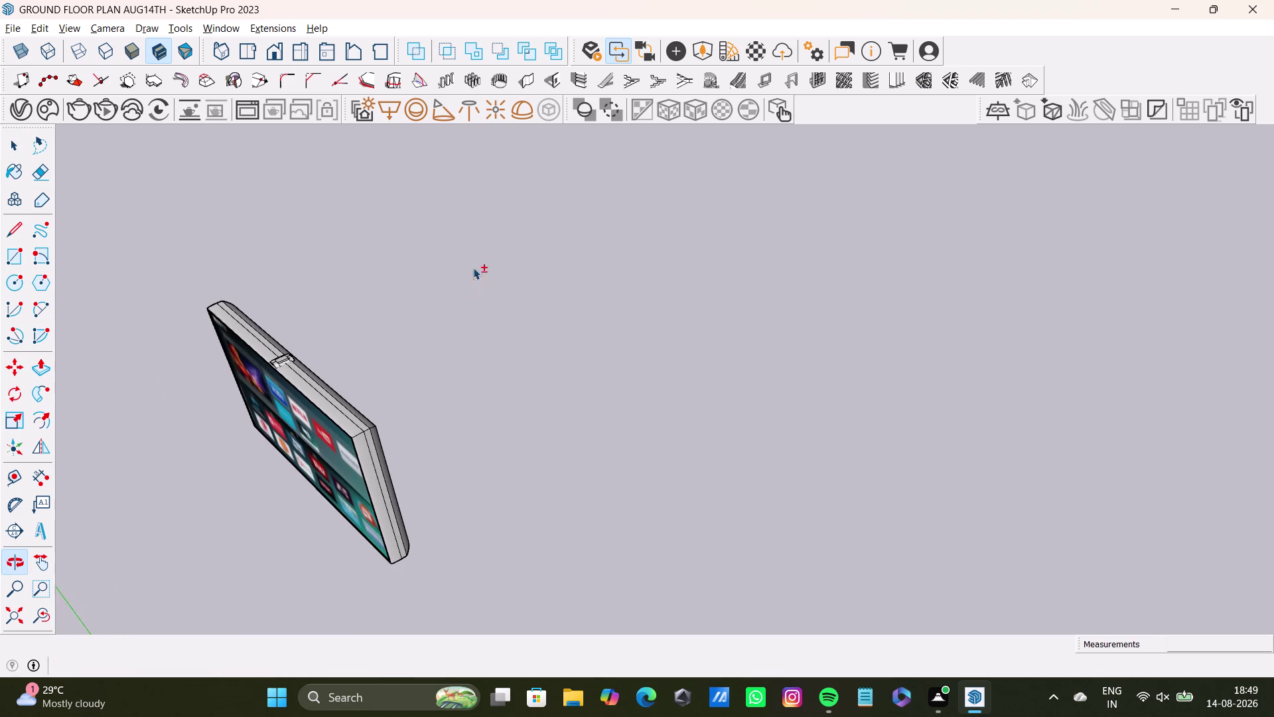
Pick up the upright TV by its bottom corner with Move (M).
key(m)
click(398, 558)
scroll(down, 3)
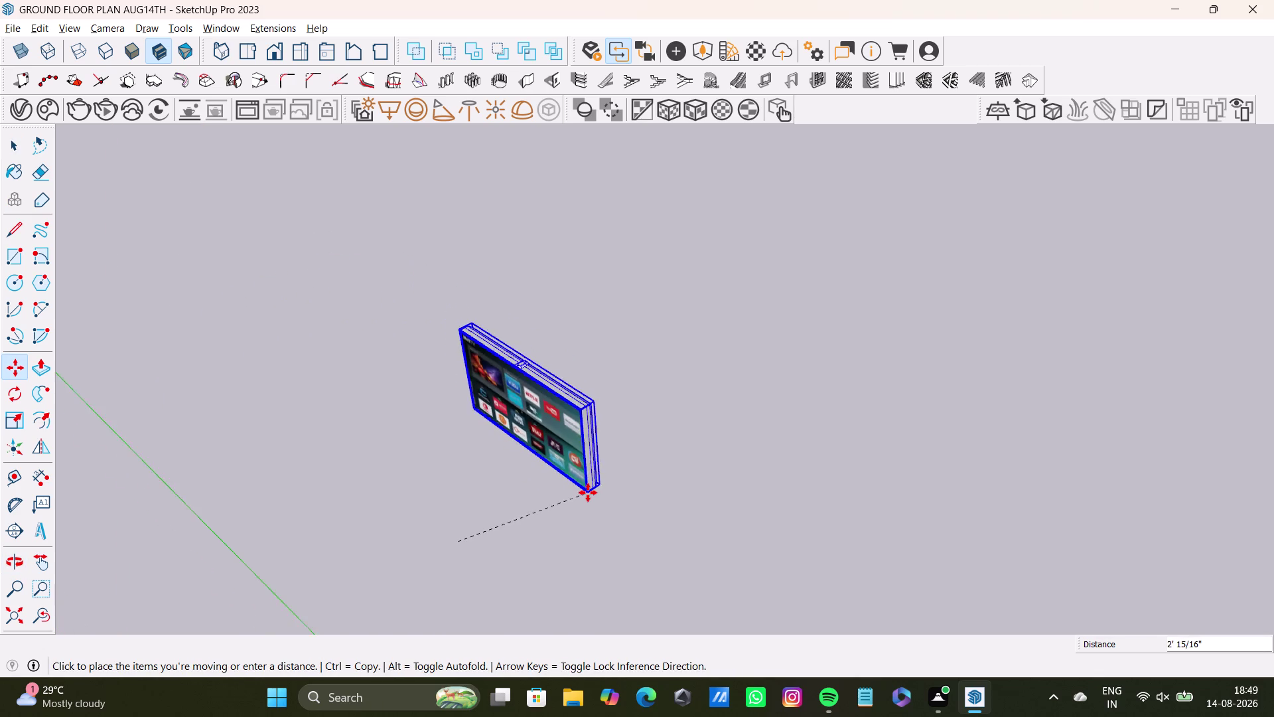
Set the TV down on the white living-room platform and slide it along.
scroll(down, 3)
middle_drag(662, 519, 330, 443)
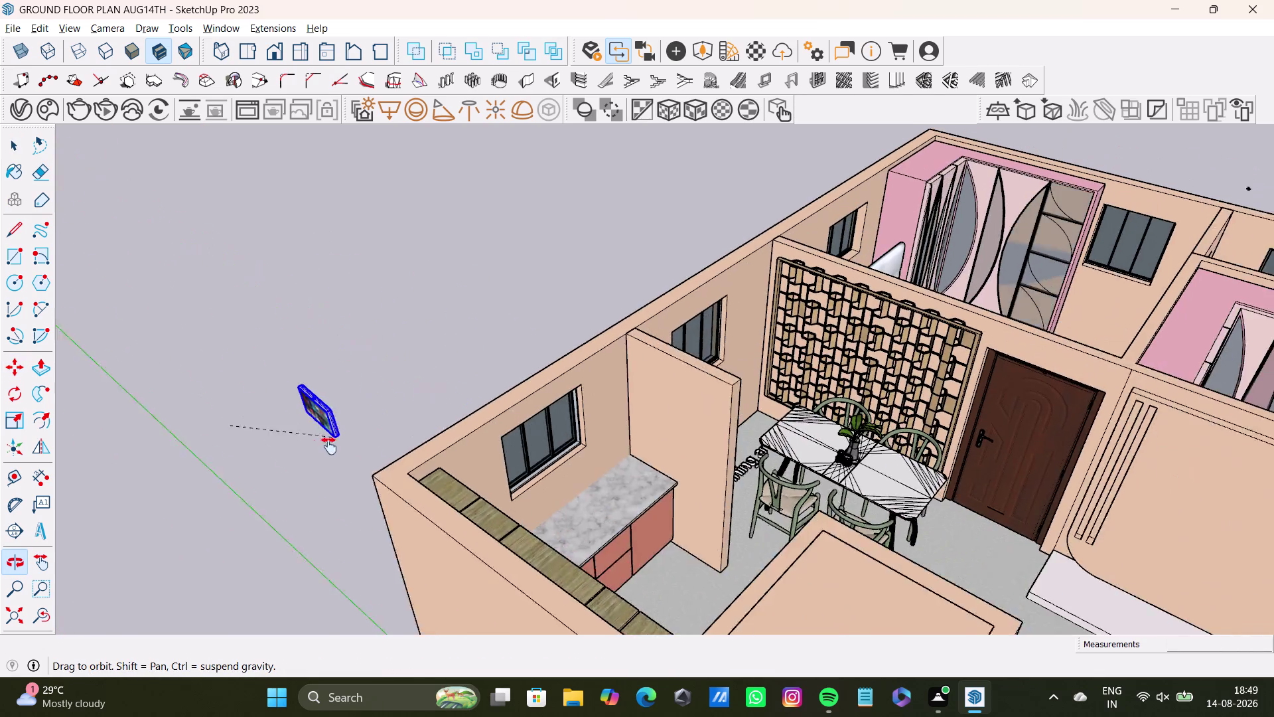
middle_drag(330, 443, 353, 499)
scroll(down, 3)
middle_drag(872, 501, 459, 343)
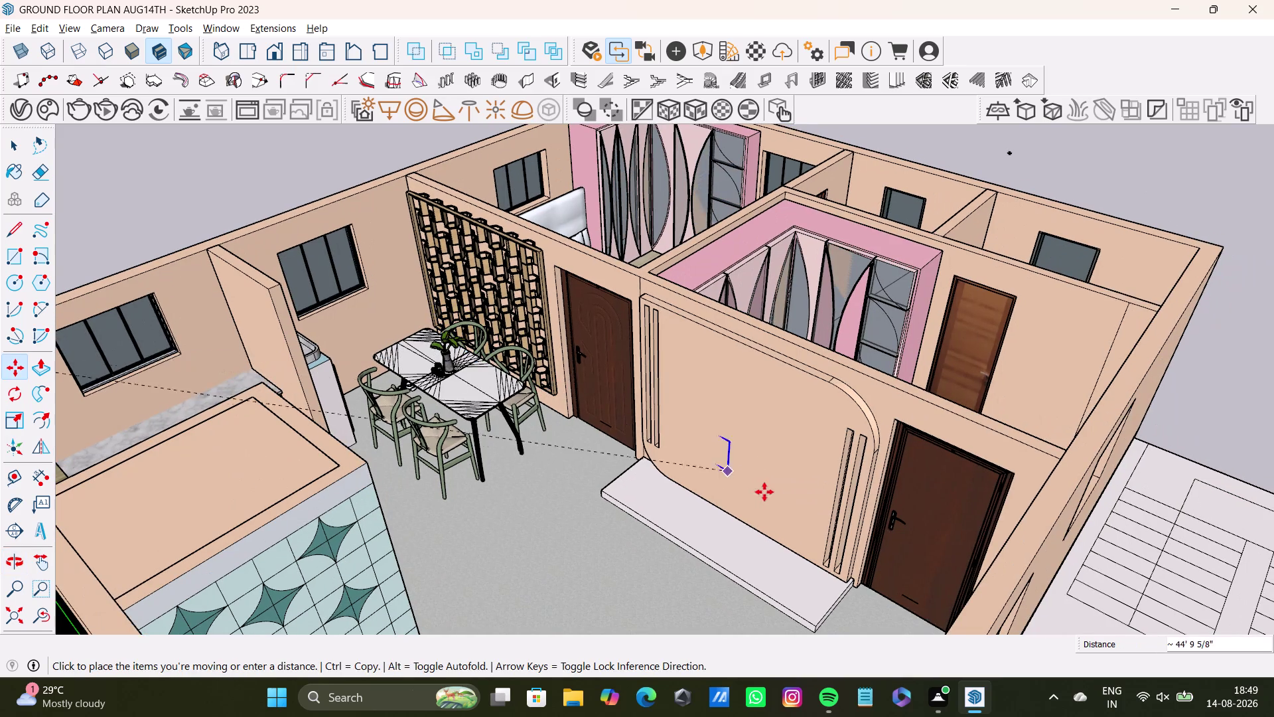
scroll(up, 3)
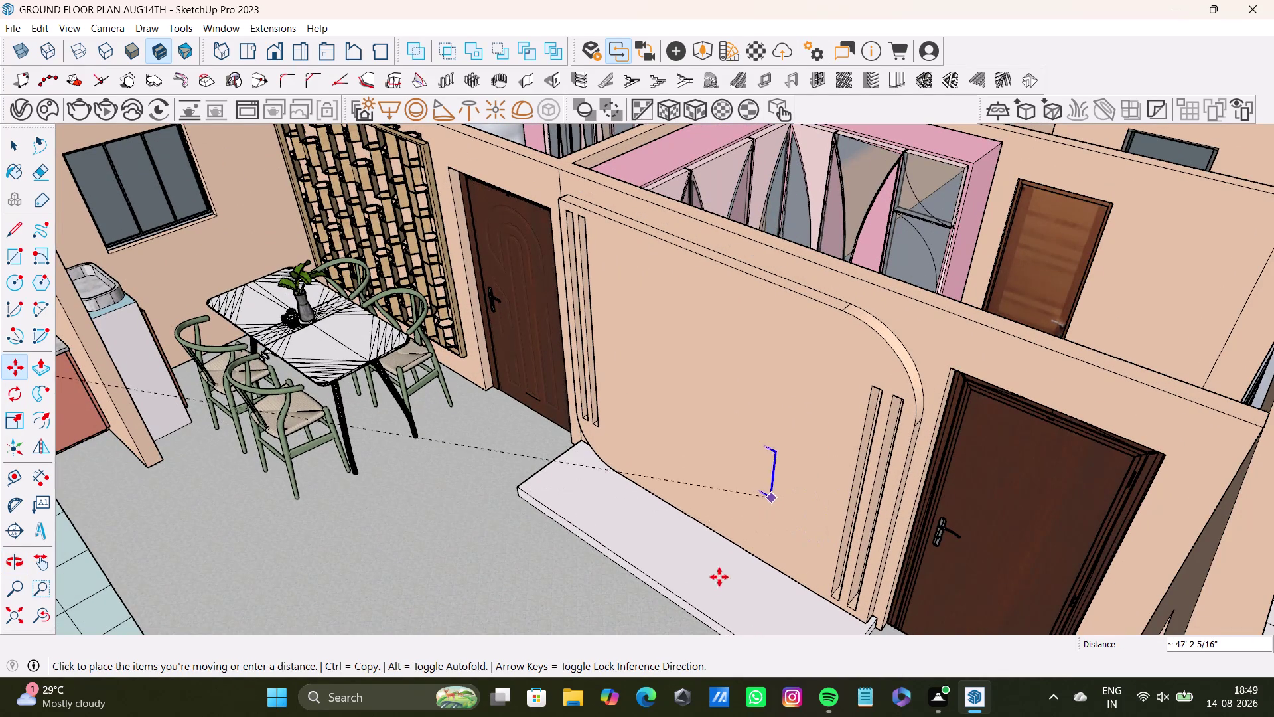
click(705, 584)
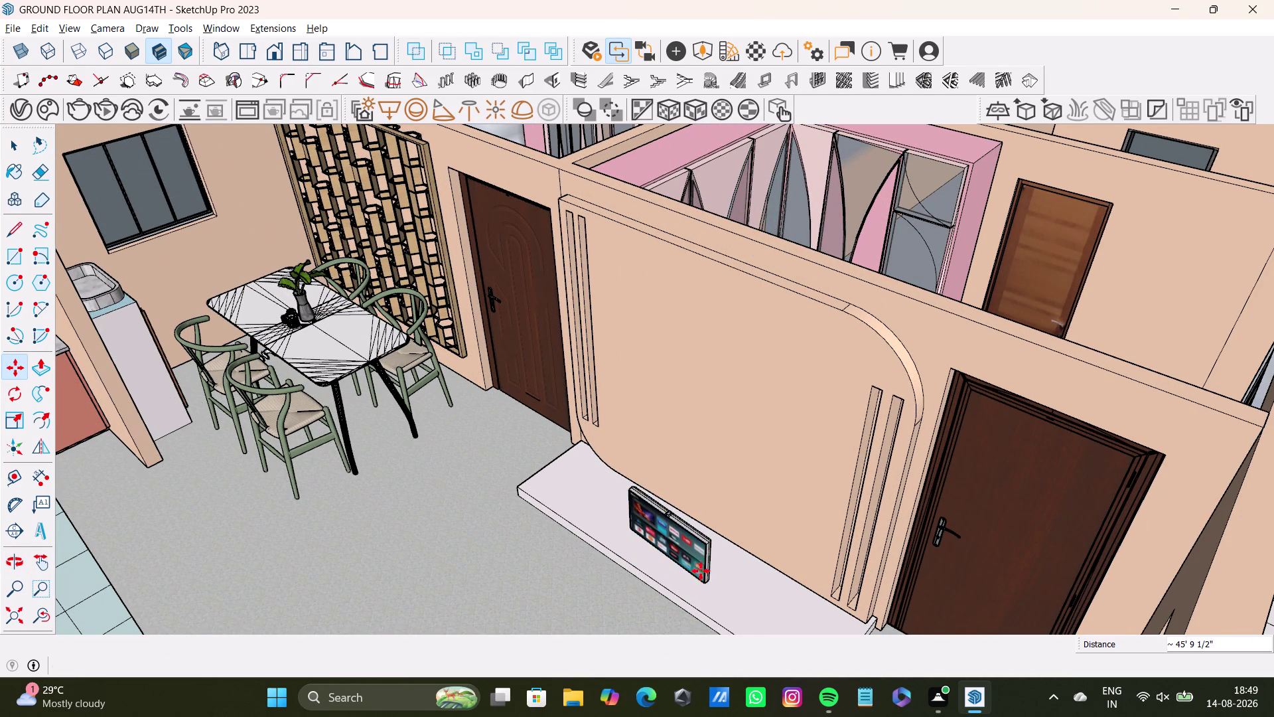
key(m)
drag(672, 518, 672, 511)
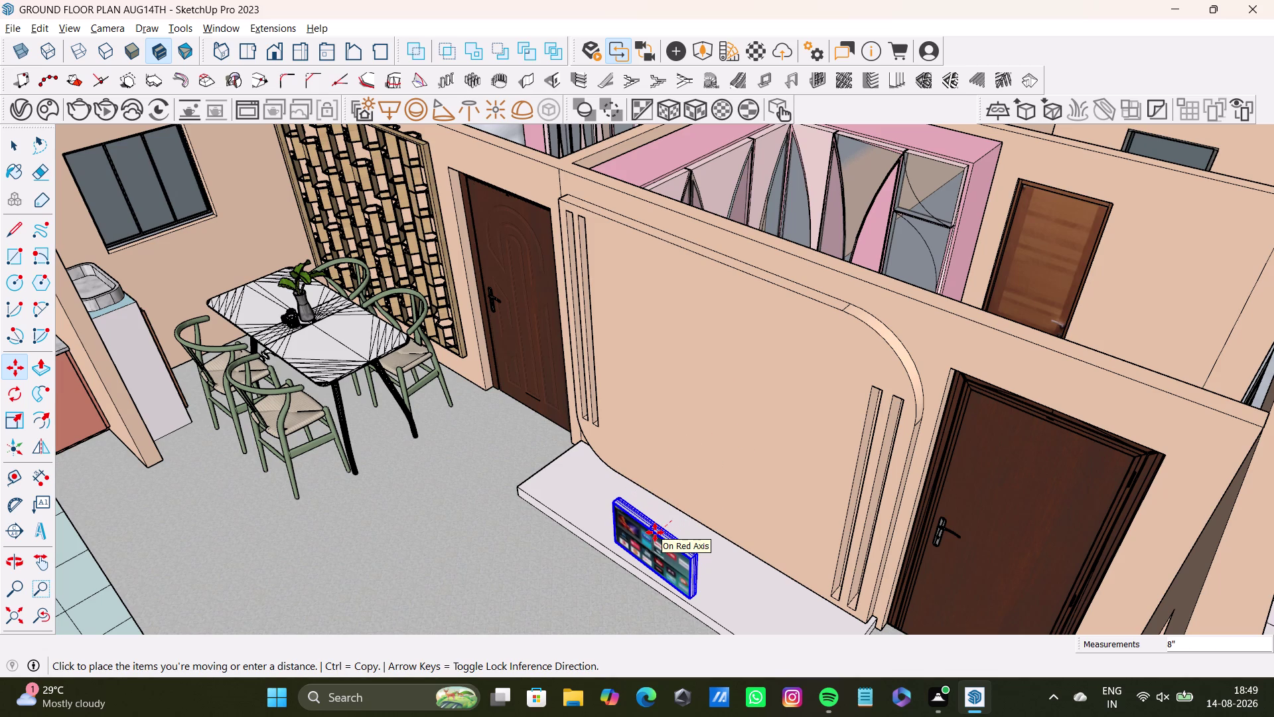
Scale the TV up uniformly, then adjust its depth and widen it slightly.
key(s)
key(s)
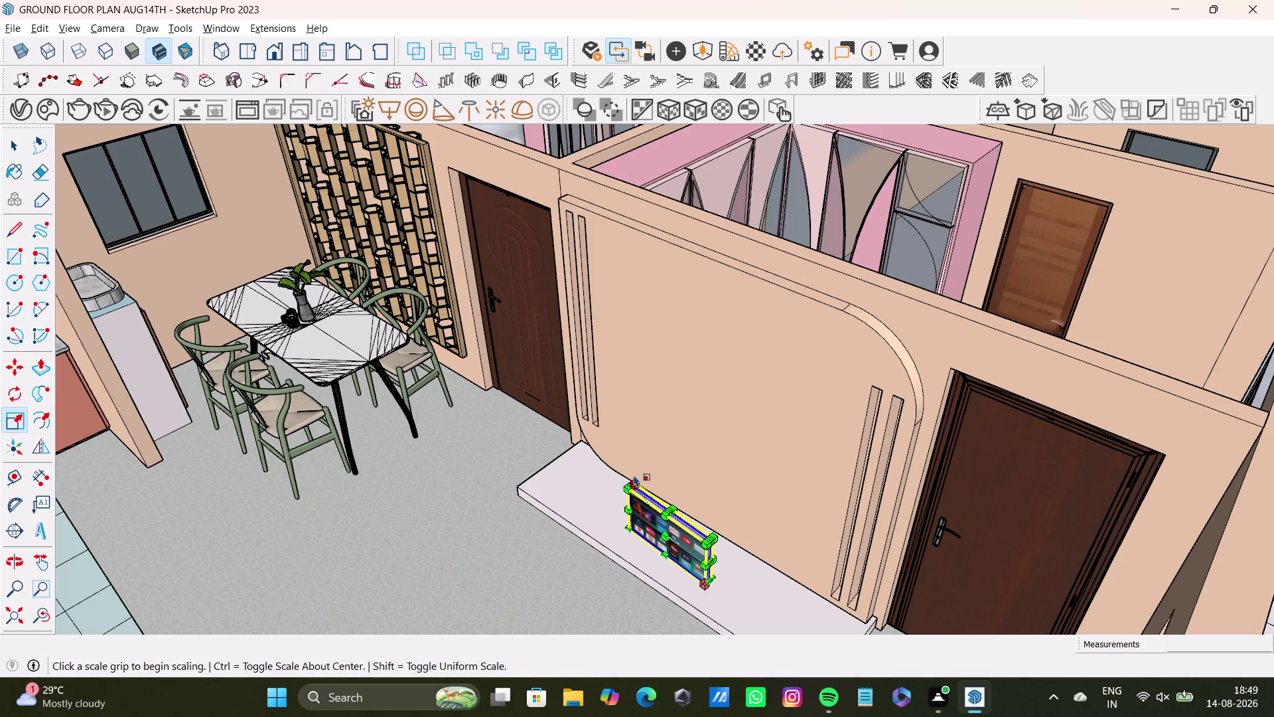
scroll(up, 3)
drag(638, 489, 624, 334)
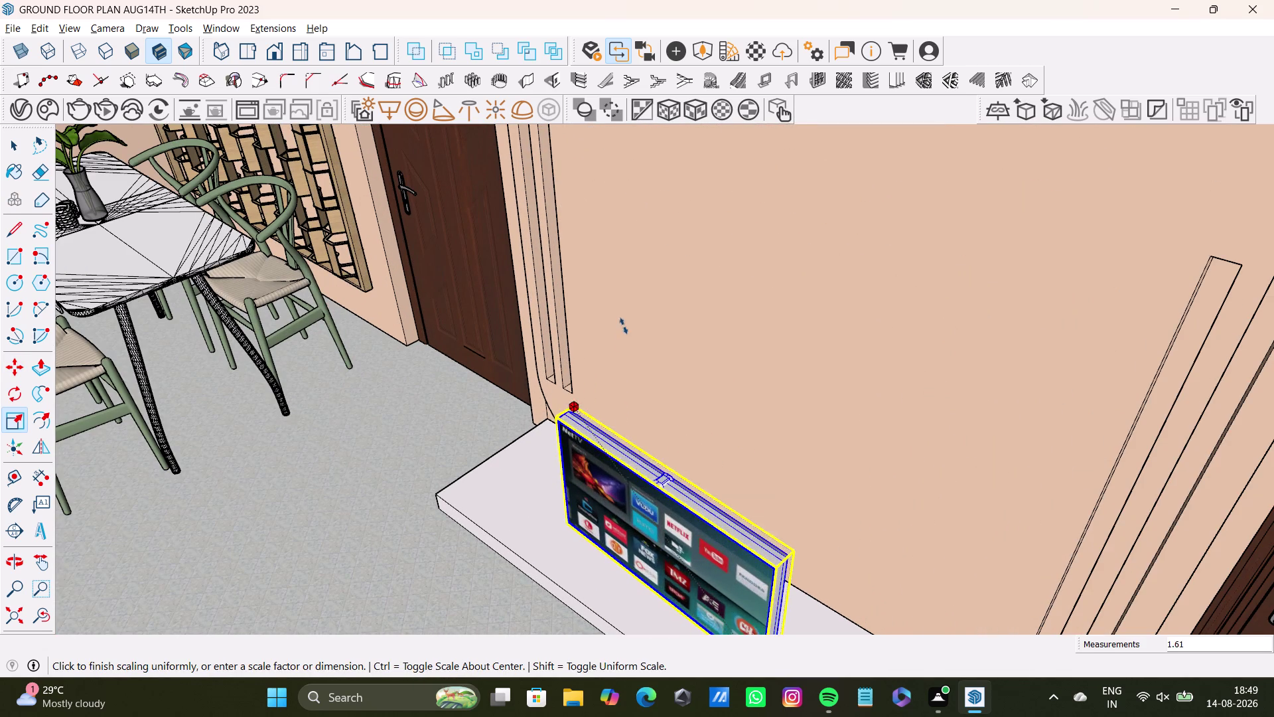
drag(624, 334, 618, 276)
middle_drag(639, 448, 541, 300)
middle_drag(638, 410, 686, 385)
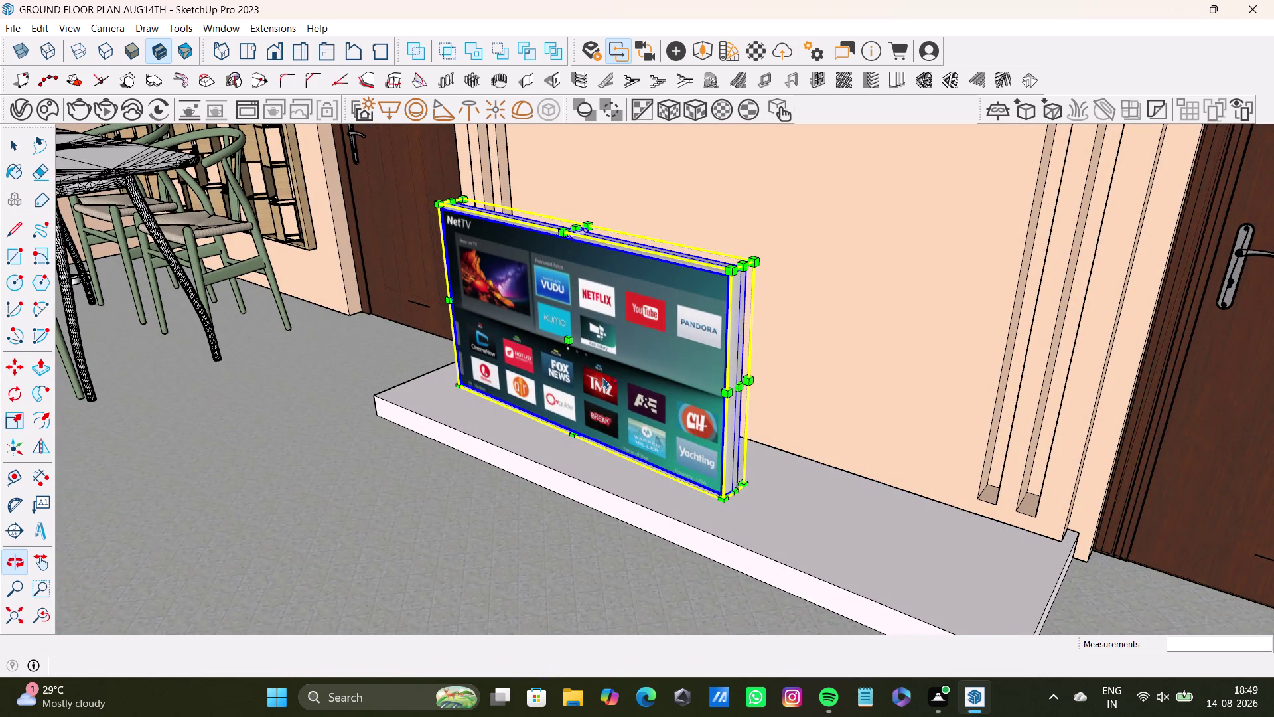
drag(564, 342, 554, 345)
drag(726, 391, 728, 390)
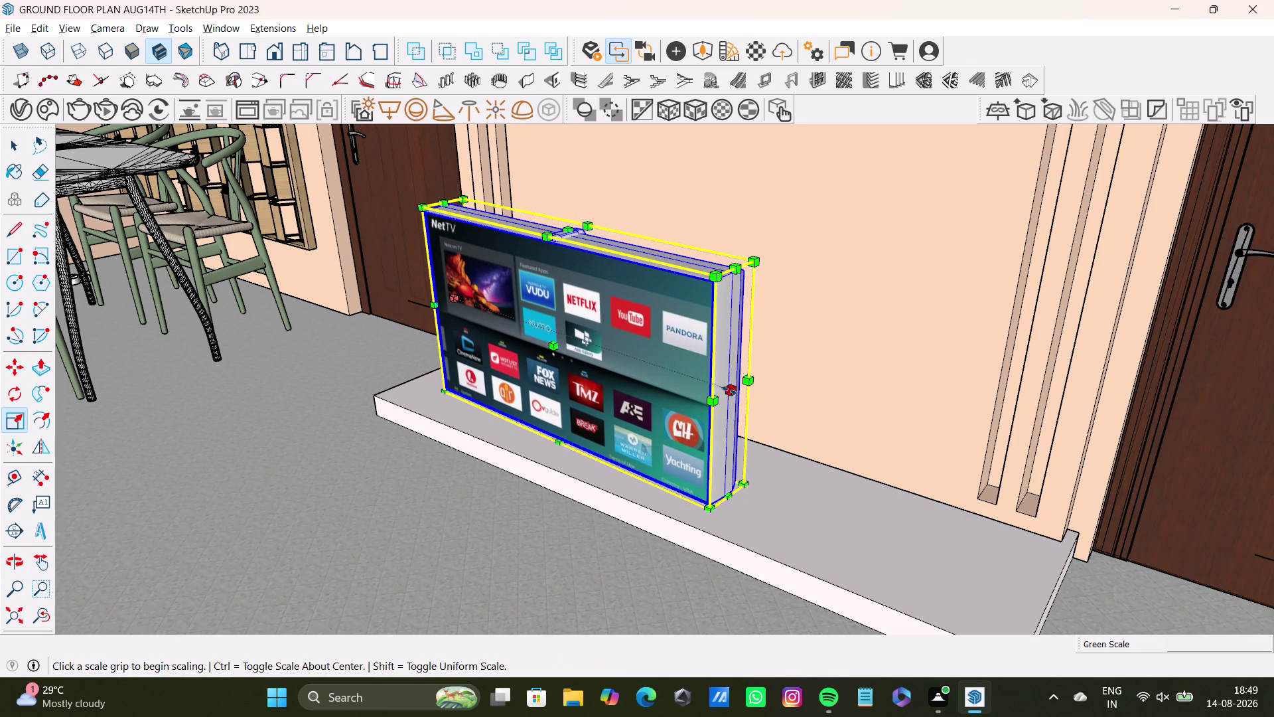
drag(728, 390, 784, 399)
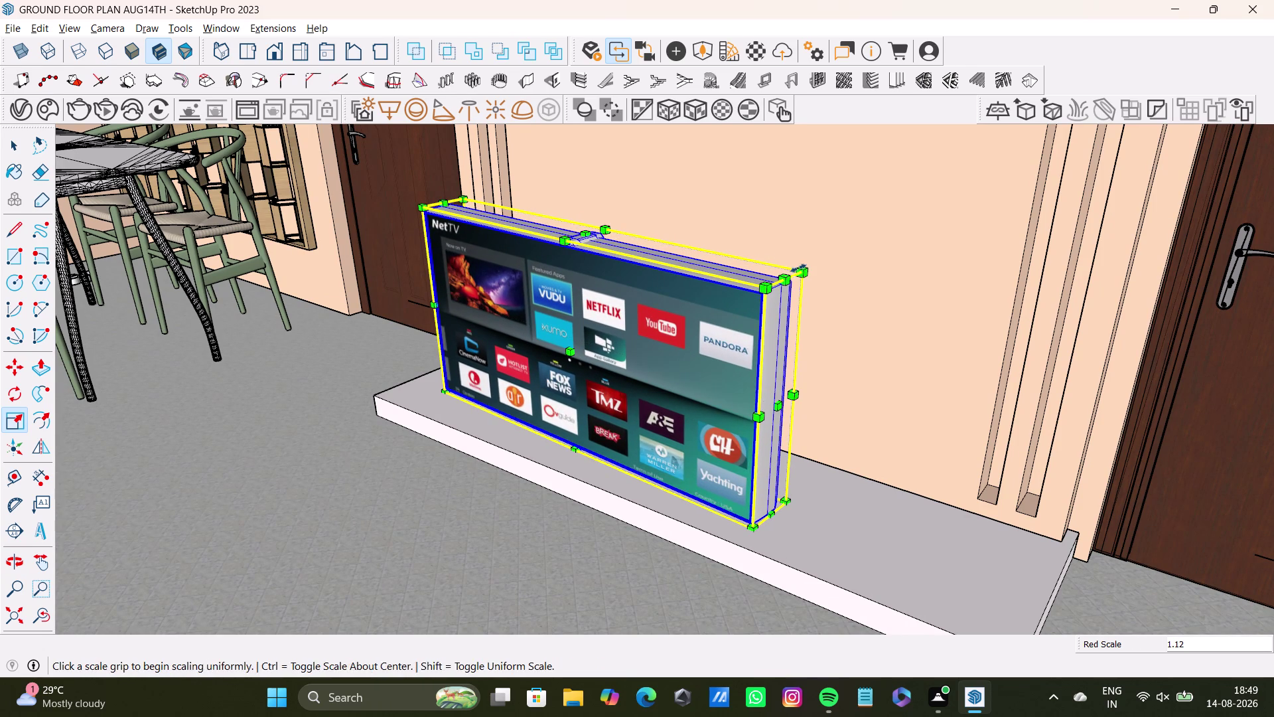
drag(799, 269, 815, 215)
scroll(down, 3)
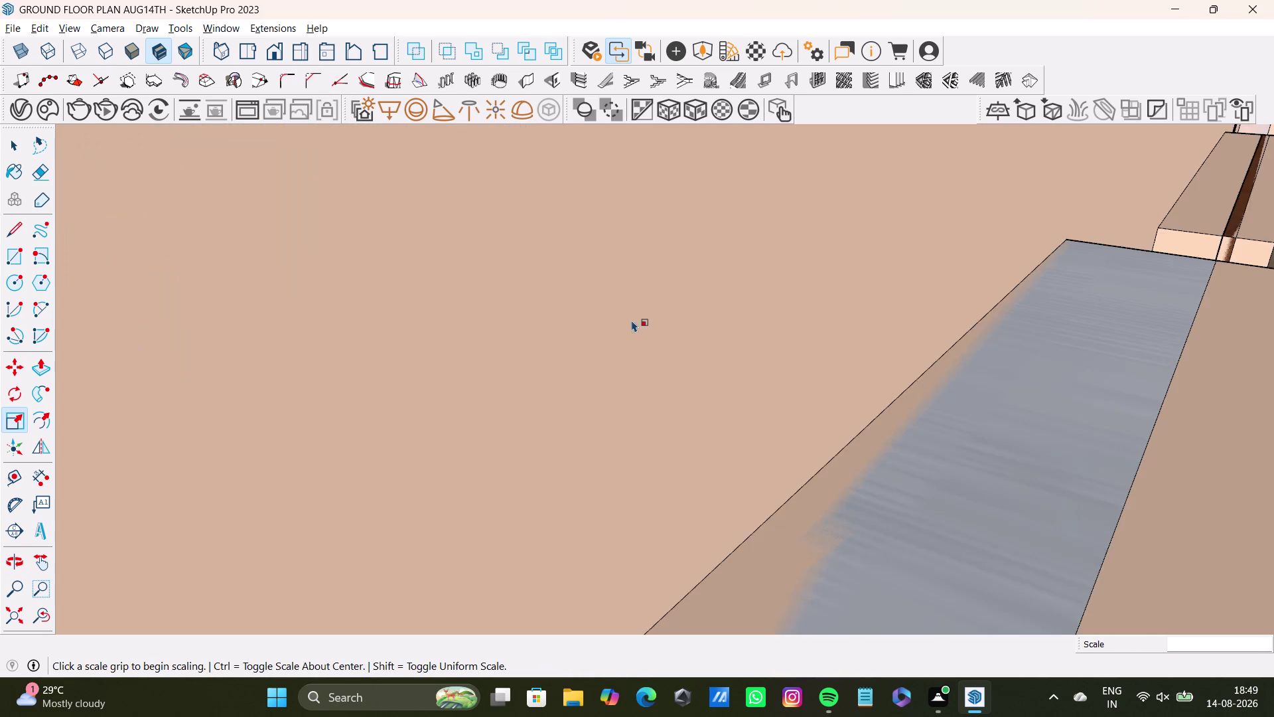
middle_drag(631, 319, 659, 304)
Select the living-room TV and scale it slightly narrower.
click(14, 618)
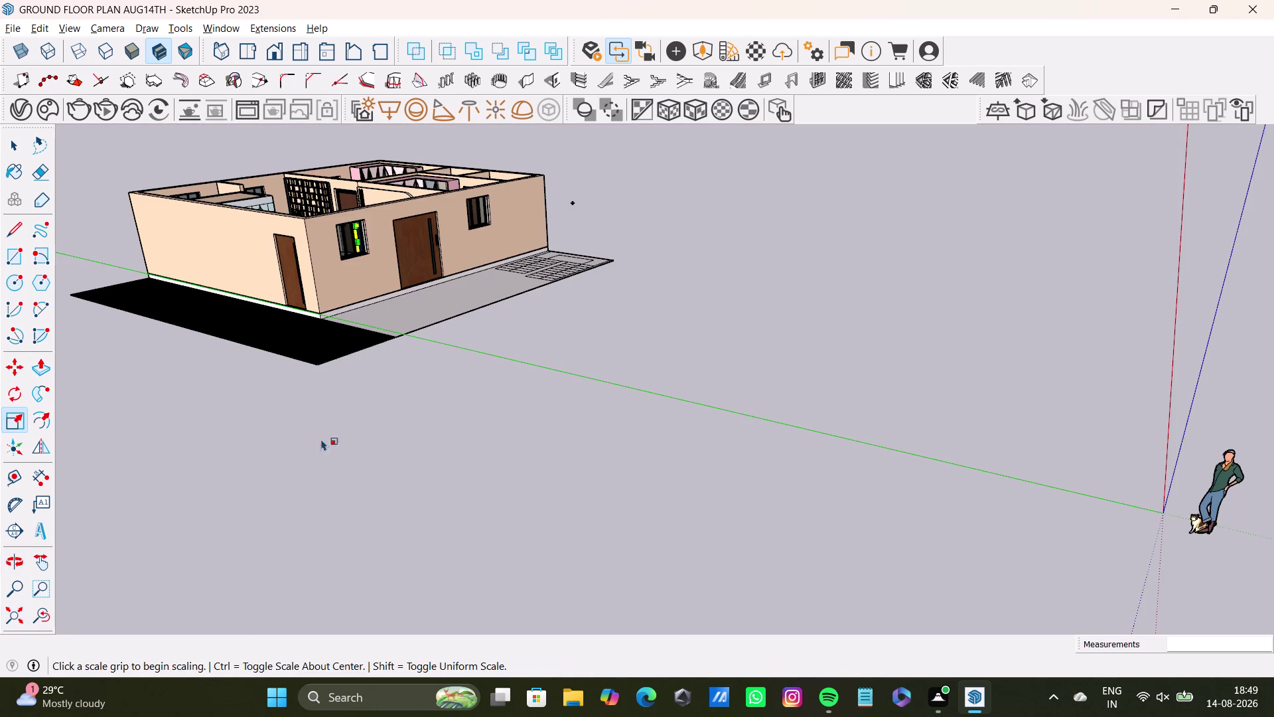
middle_drag(329, 305, 434, 549)
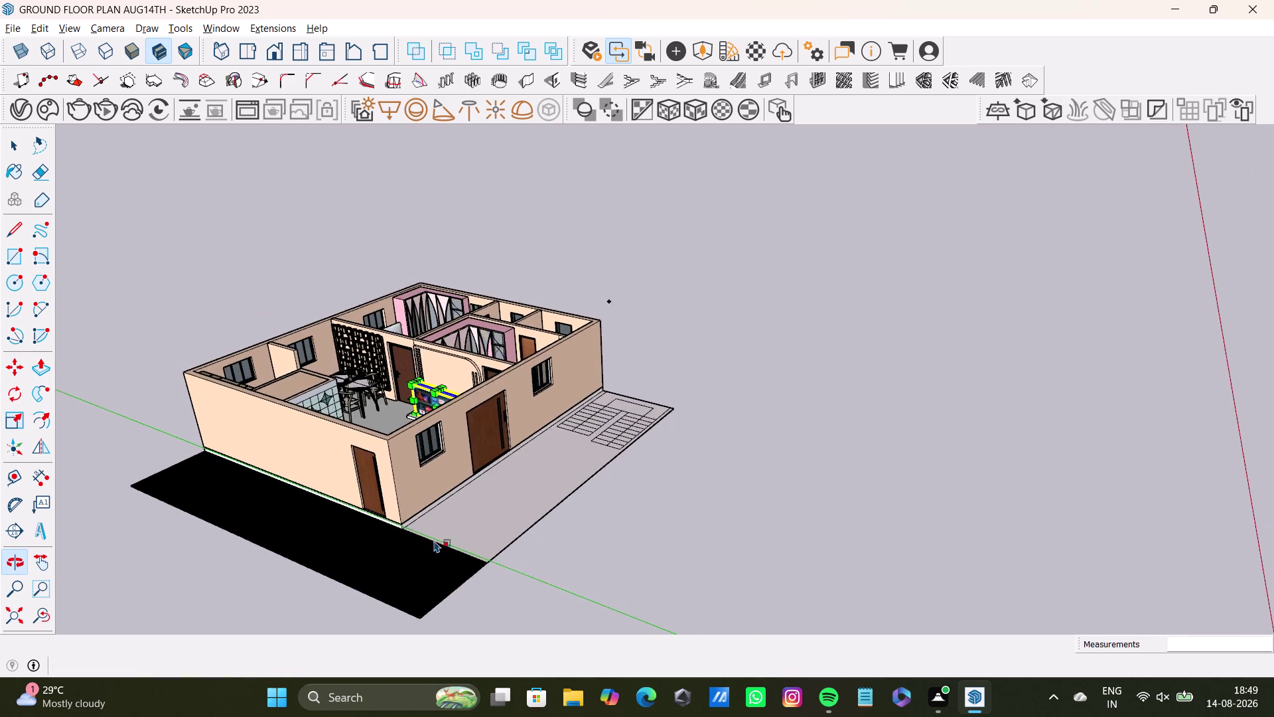
middle_drag(448, 384, 461, 471)
scroll(up, 3)
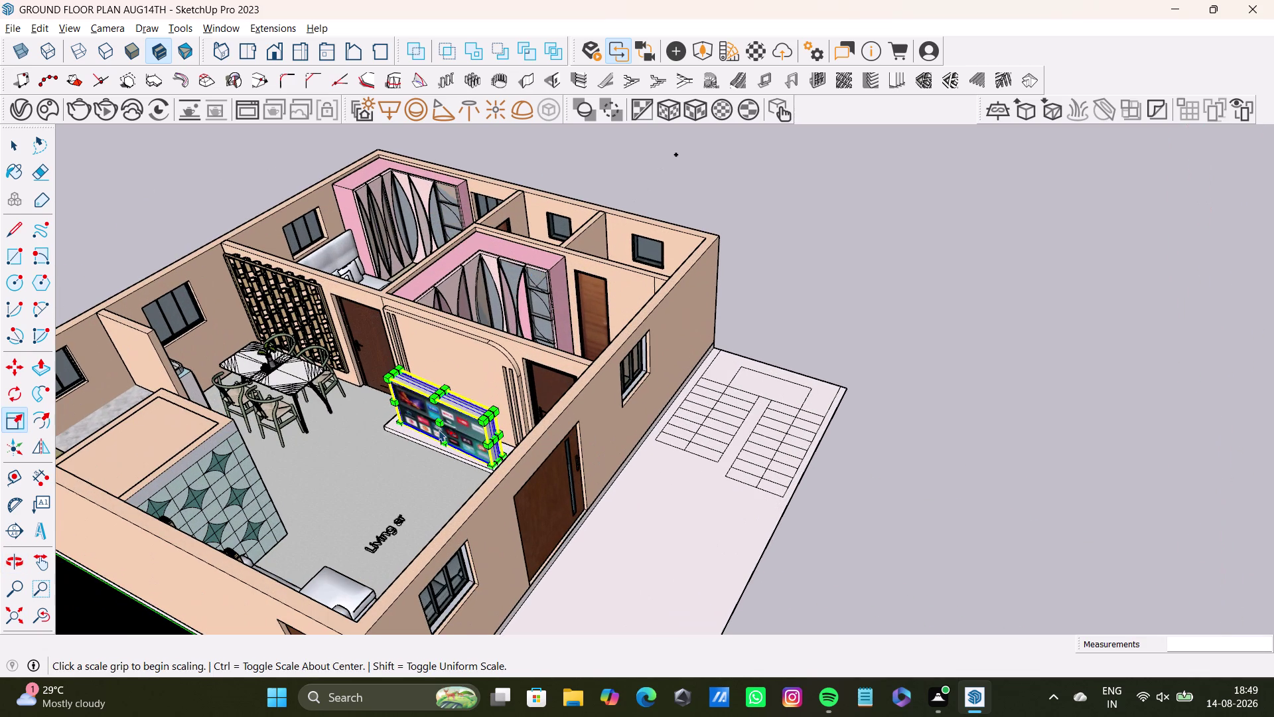
key(q)
scroll(up, 3)
key(s)
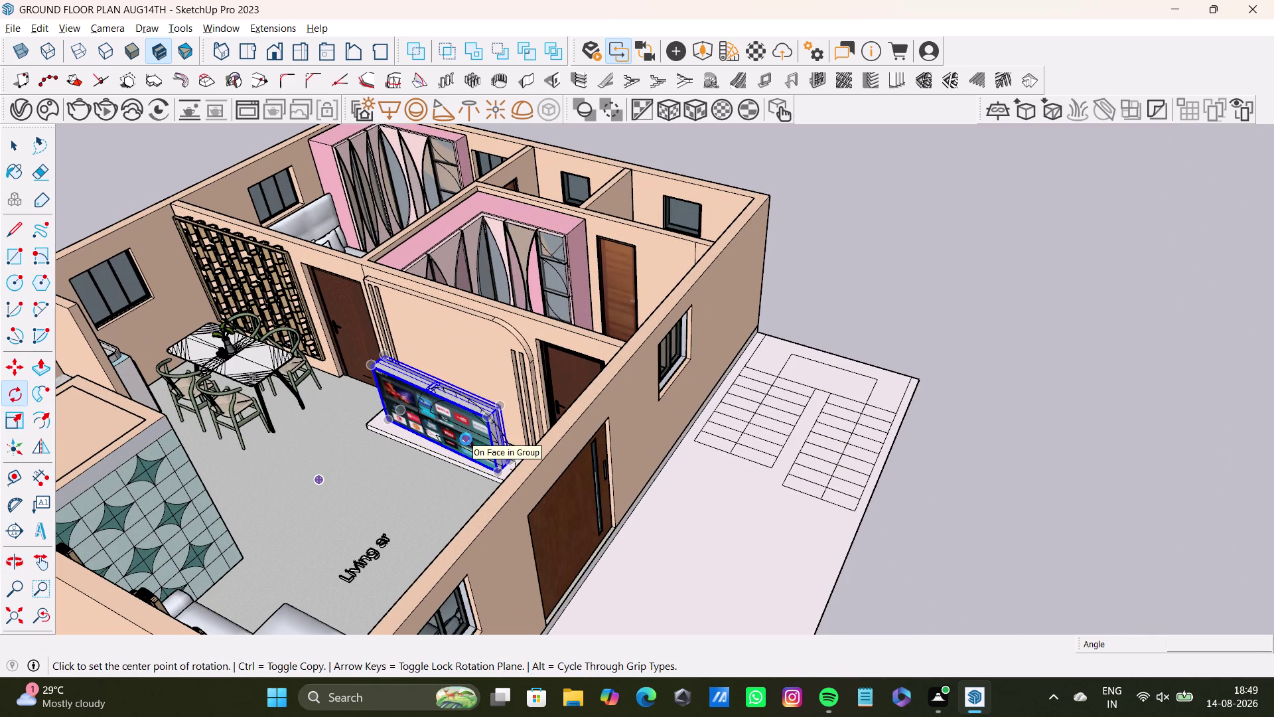
middle_drag(455, 452, 517, 395)
middle_drag(460, 423, 491, 399)
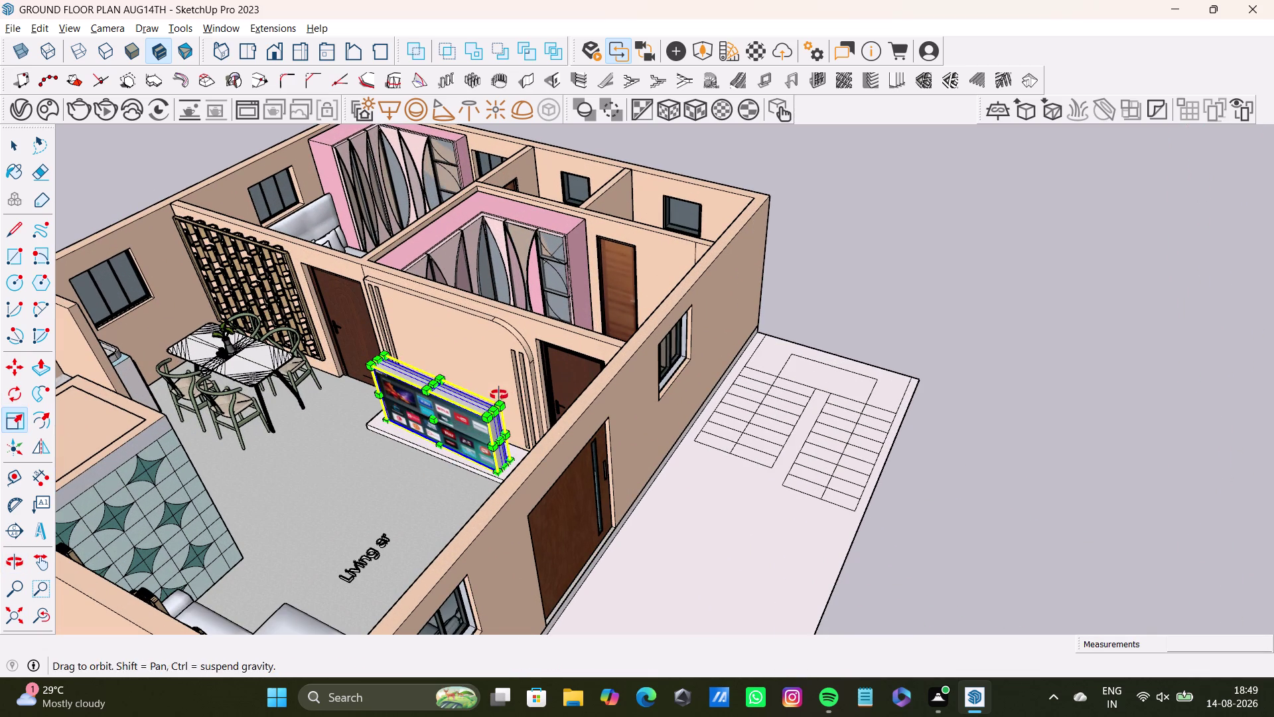
middle_drag(491, 398, 535, 375)
scroll(up, 3)
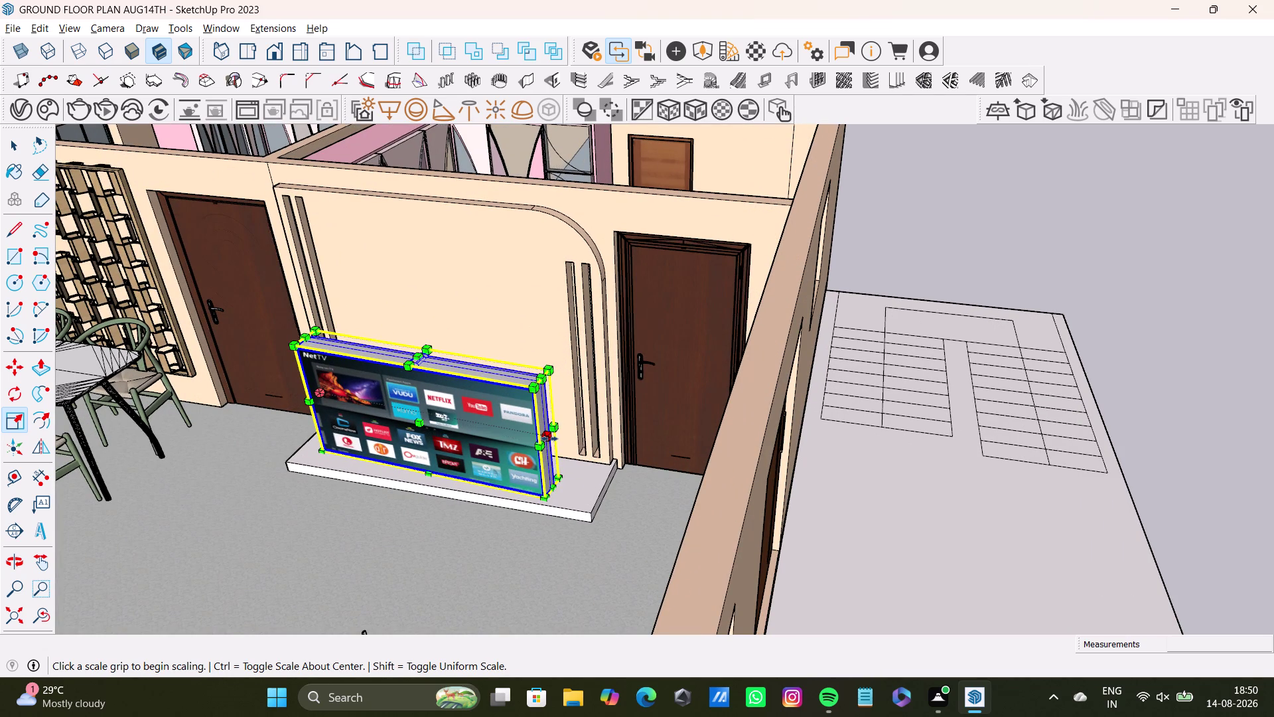
drag(550, 439, 522, 438)
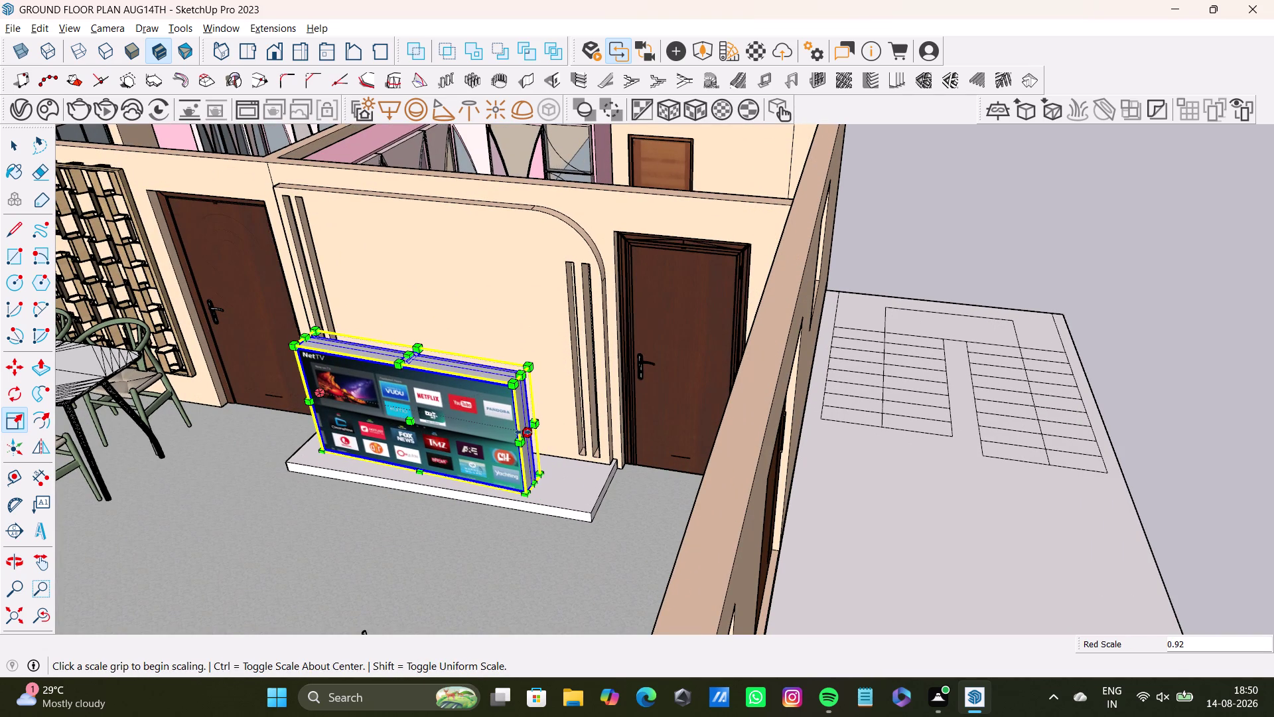
drag(526, 432, 513, 434)
Fine-tune the TV's width to make it a bit narrower still.
key(space)
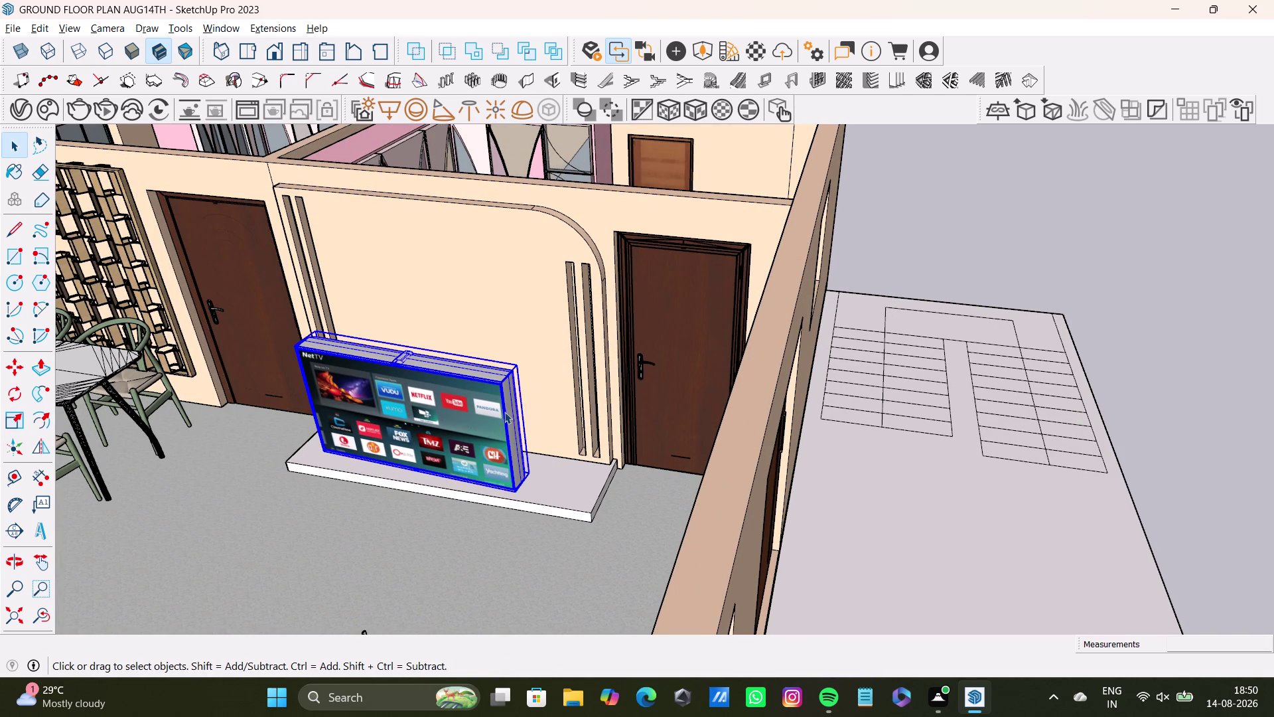
key(s)
drag(515, 430, 492, 426)
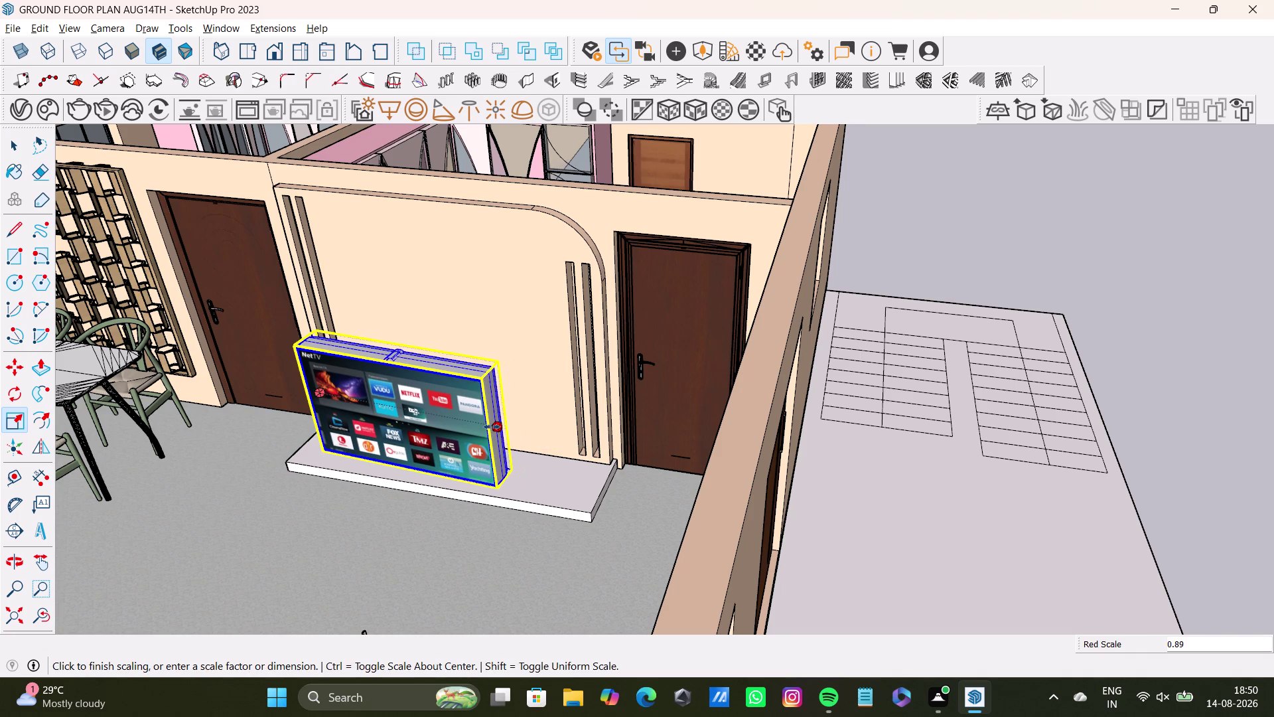
drag(492, 426, 485, 426)
drag(389, 345, 388, 336)
drag(382, 346, 380, 324)
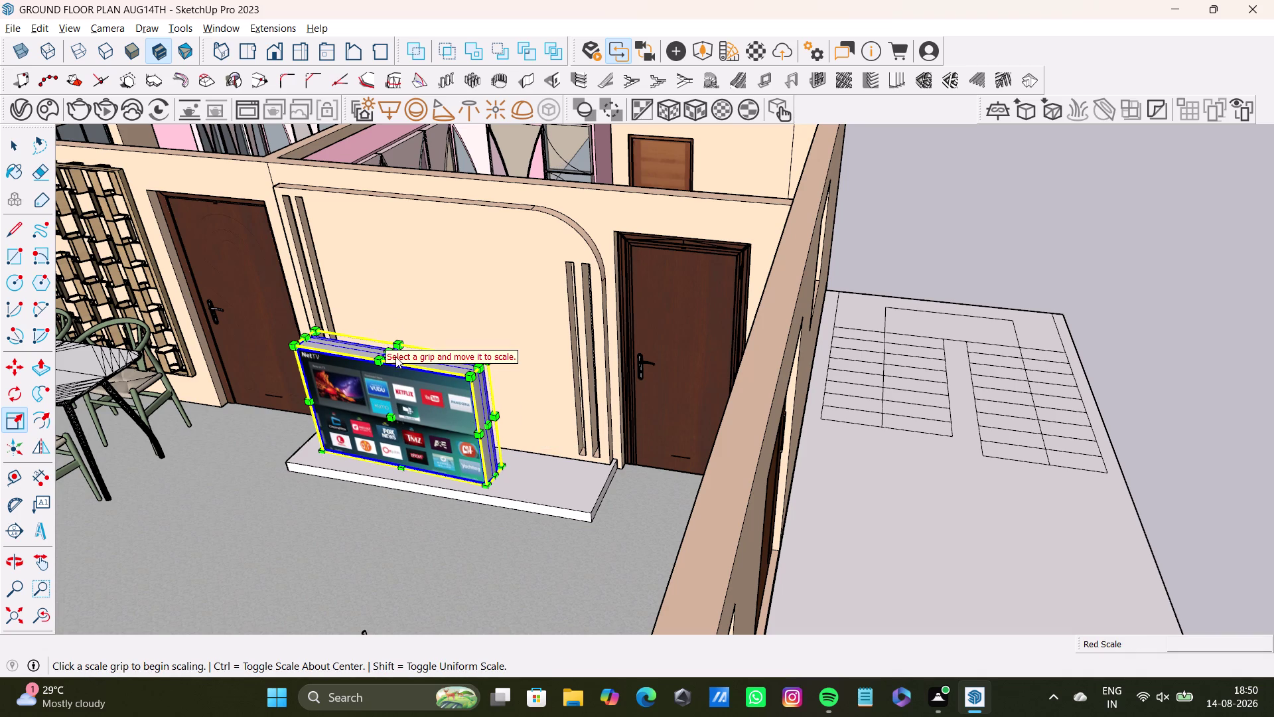
Stretch the TV taller, then check it from straight in front of the wall.
scroll(up, 3)
drag(396, 358, 386, 330)
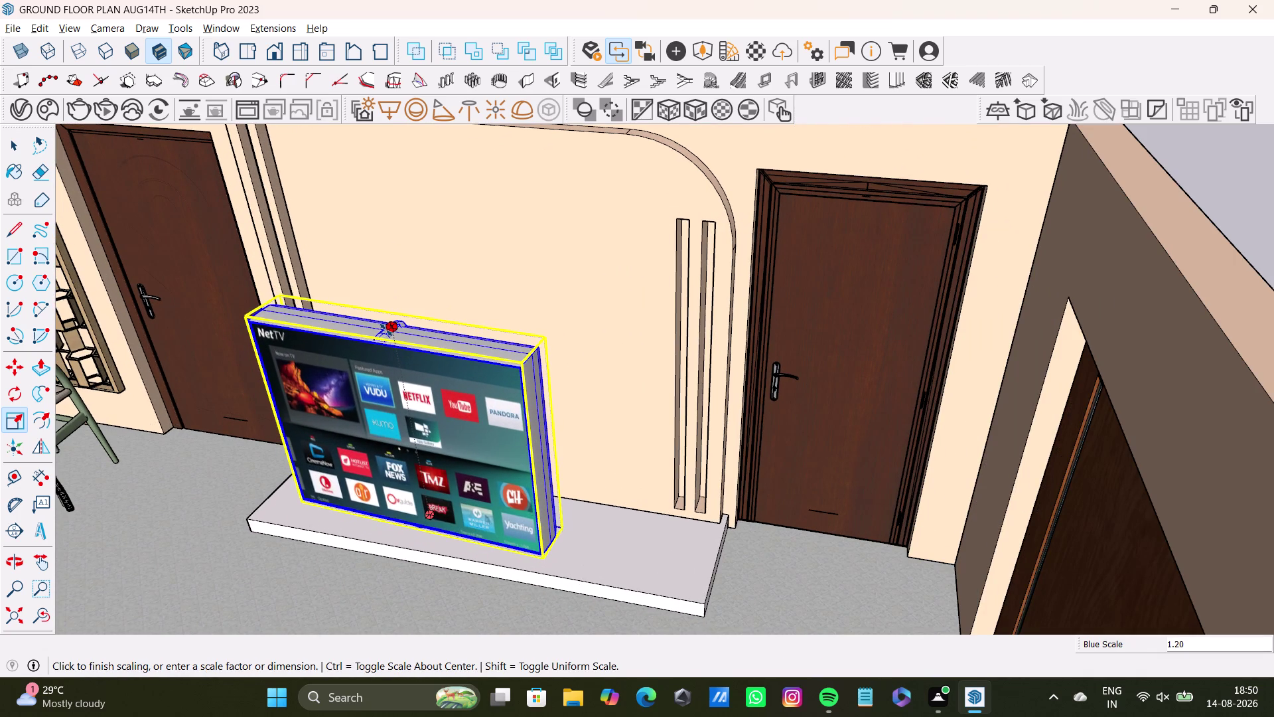
drag(386, 329, 395, 364)
key(space)
middle_drag(448, 446, 435, 467)
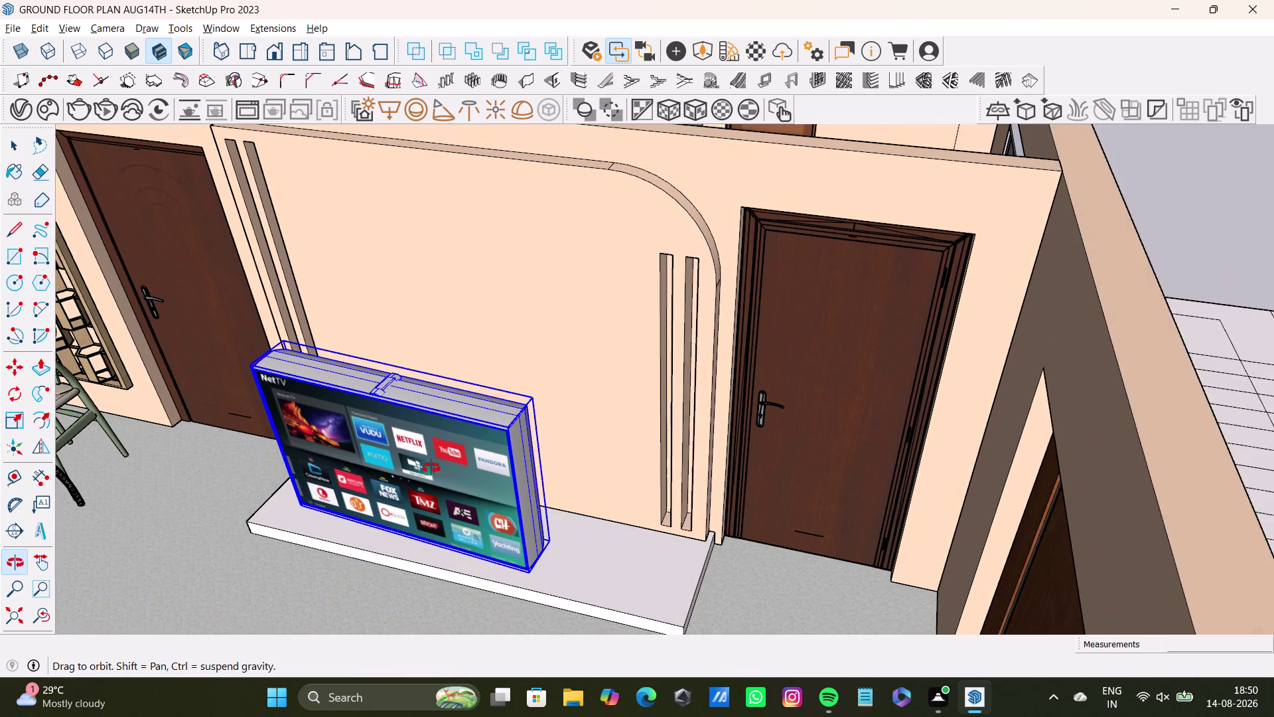
middle_drag(435, 468, 429, 468)
key(s)
drag(390, 471, 402, 462)
key(space)
middle_drag(446, 509, 482, 468)
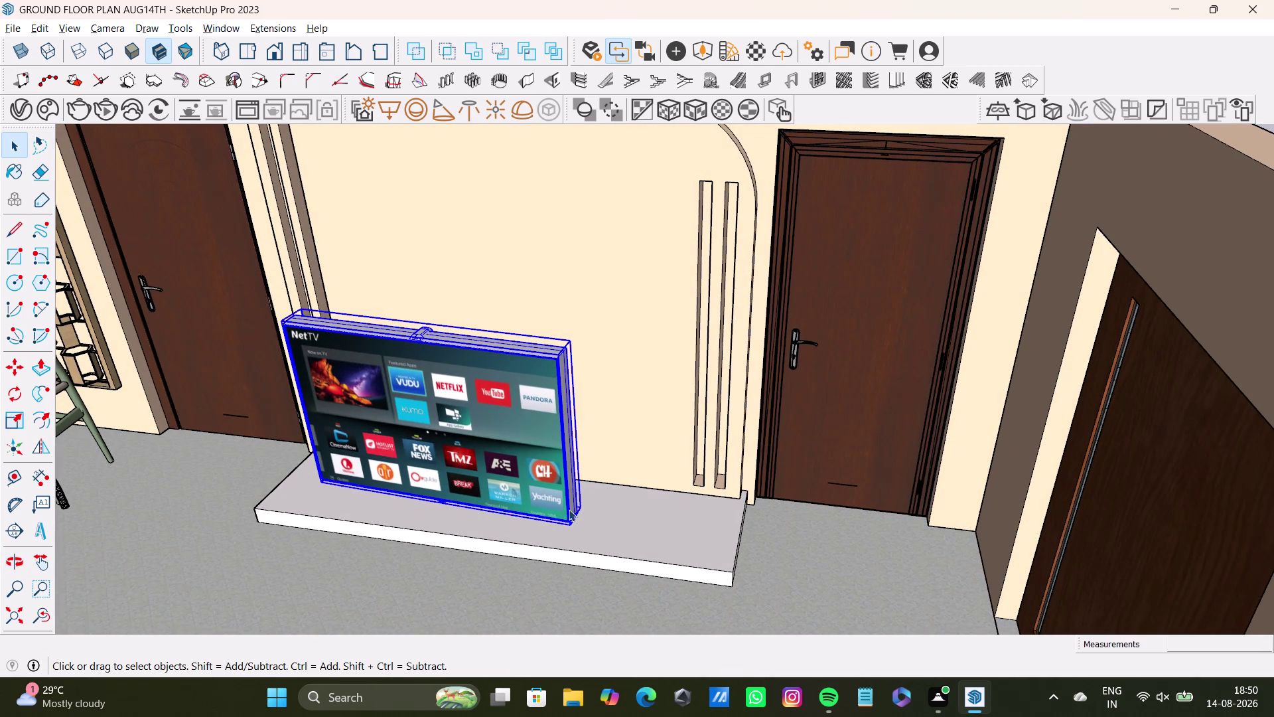
Pick up the TV by its bottom corner and lock the move vertically.
key(m)
click(566, 528)
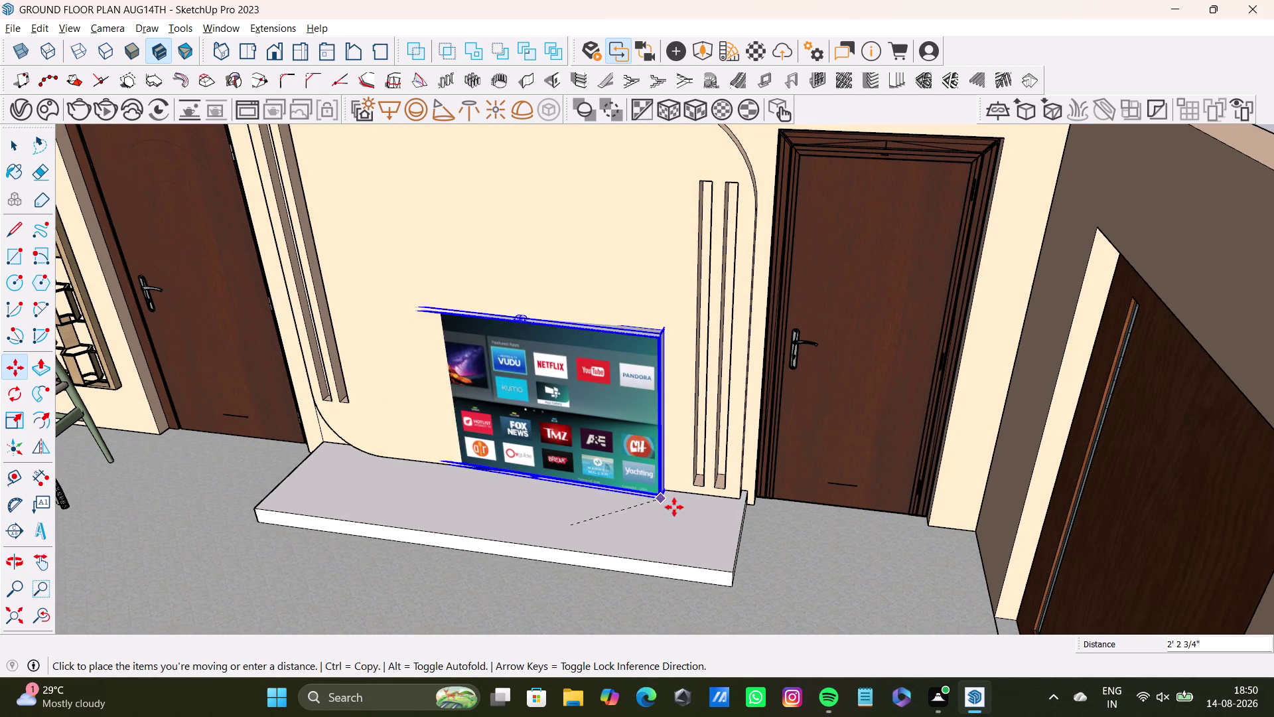
middle_drag(646, 509, 536, 571)
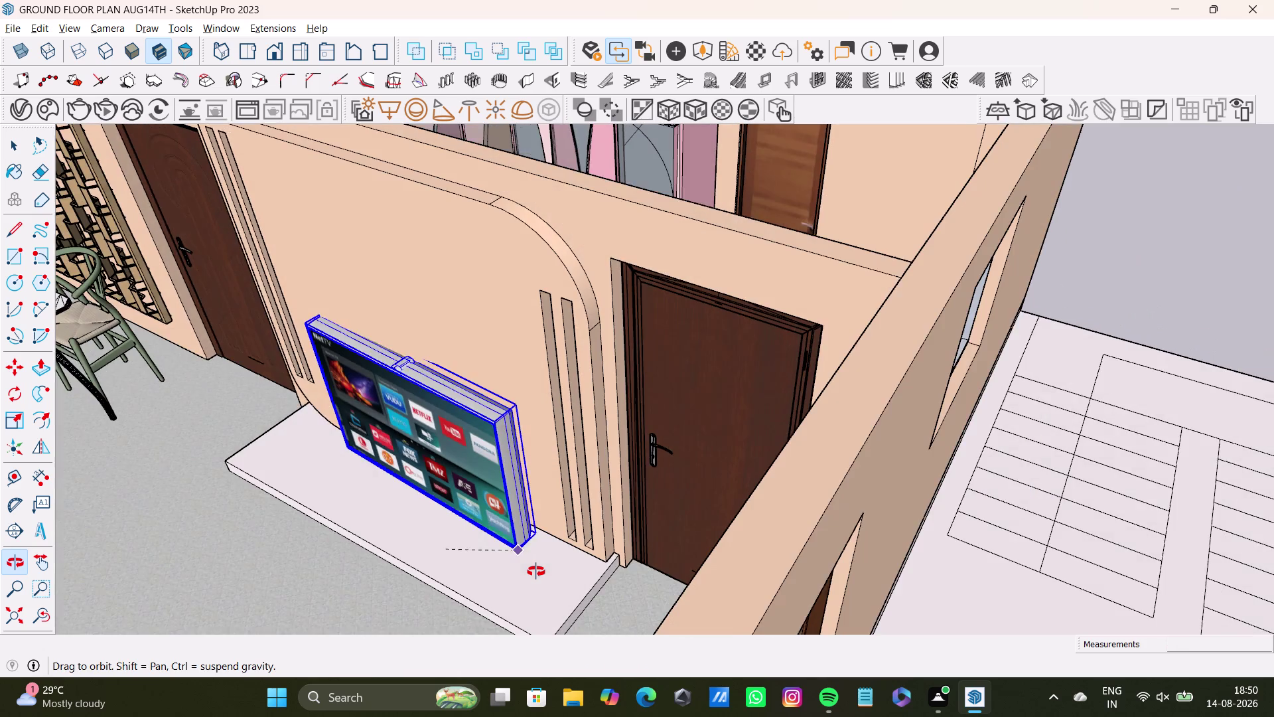
middle_drag(536, 571, 534, 574)
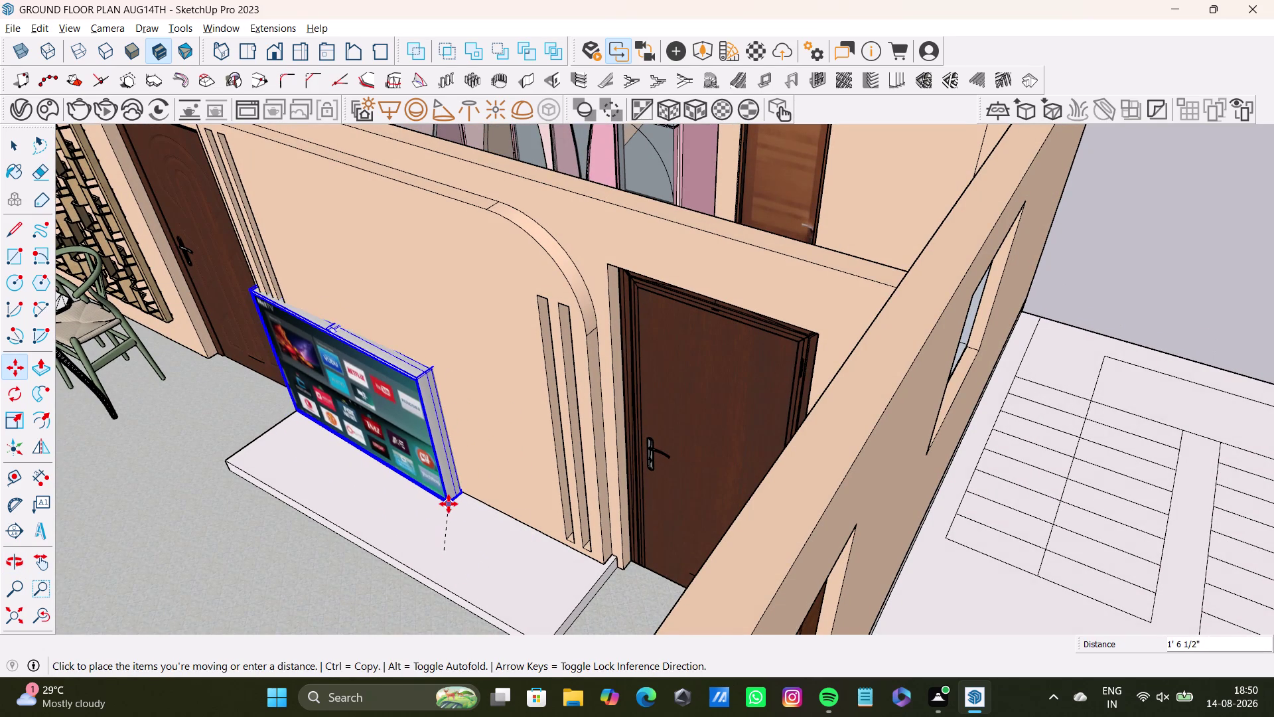
key(m)
key(Right)
key(Up)
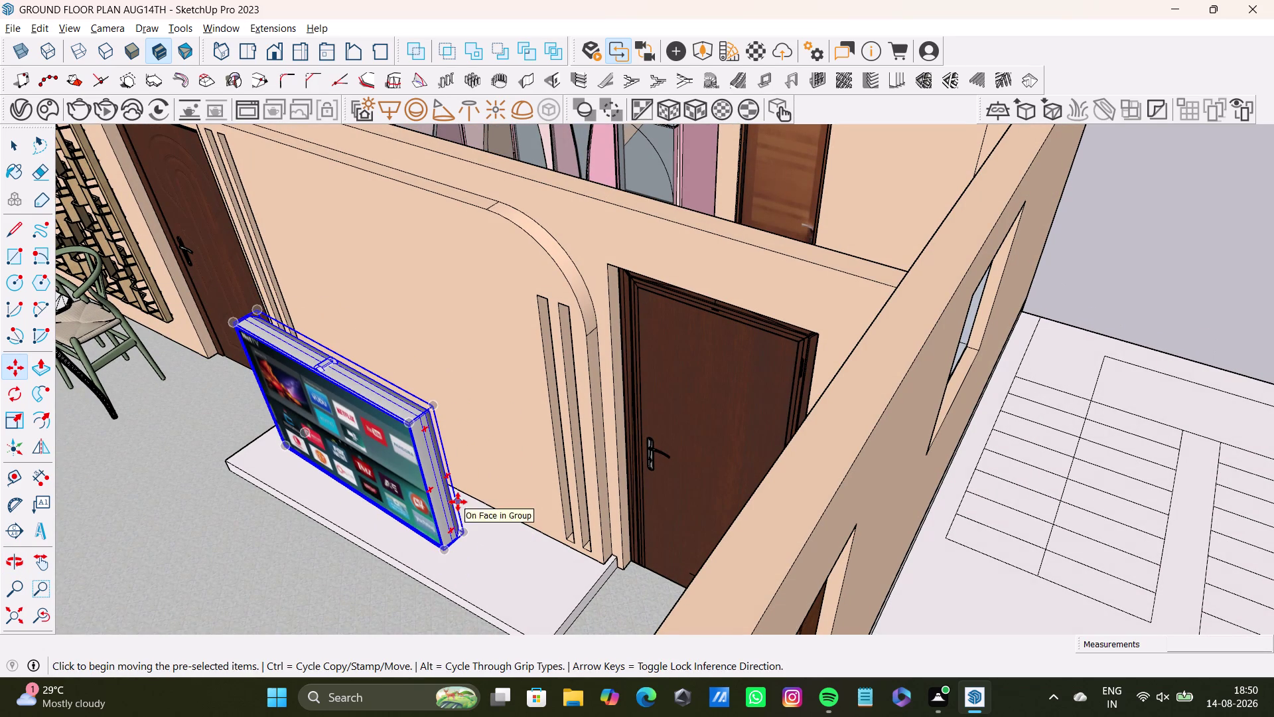
Raise the TV straight up and place it on the feature wall.
key(m)
key(Up)
click(450, 550)
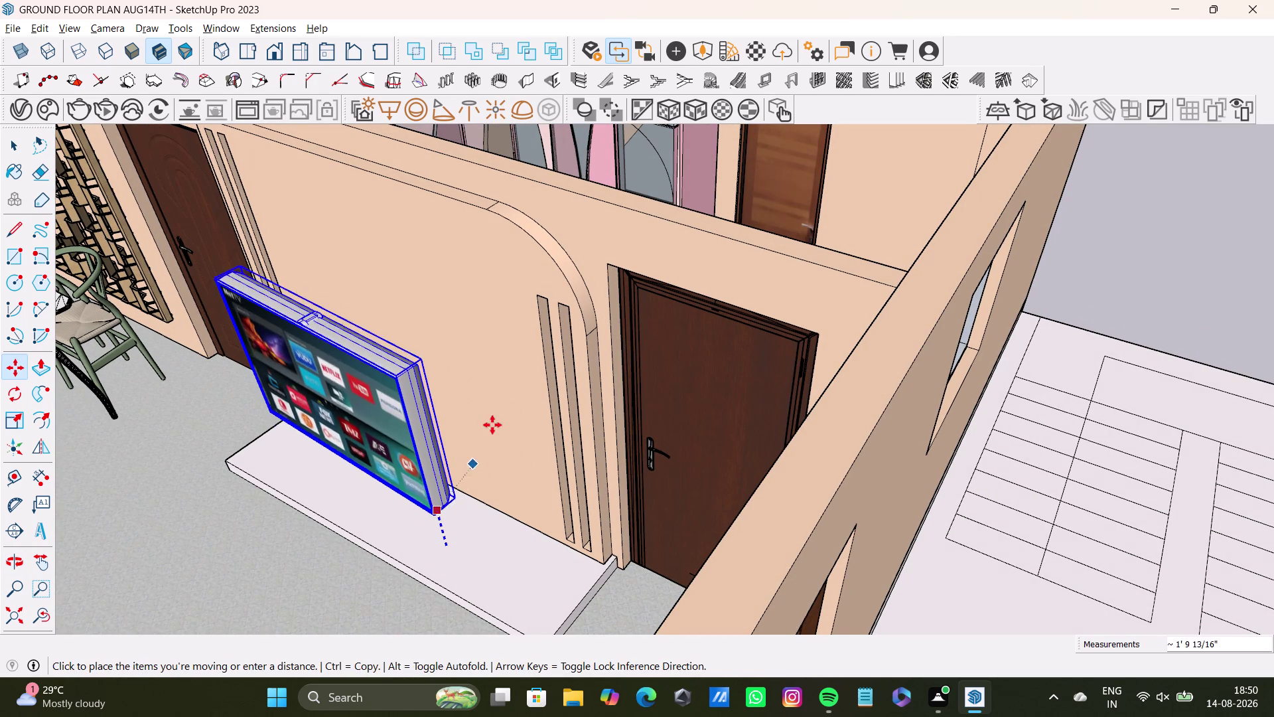
click(509, 409)
middle_drag(496, 431, 617, 404)
middle_drag(569, 430, 673, 413)
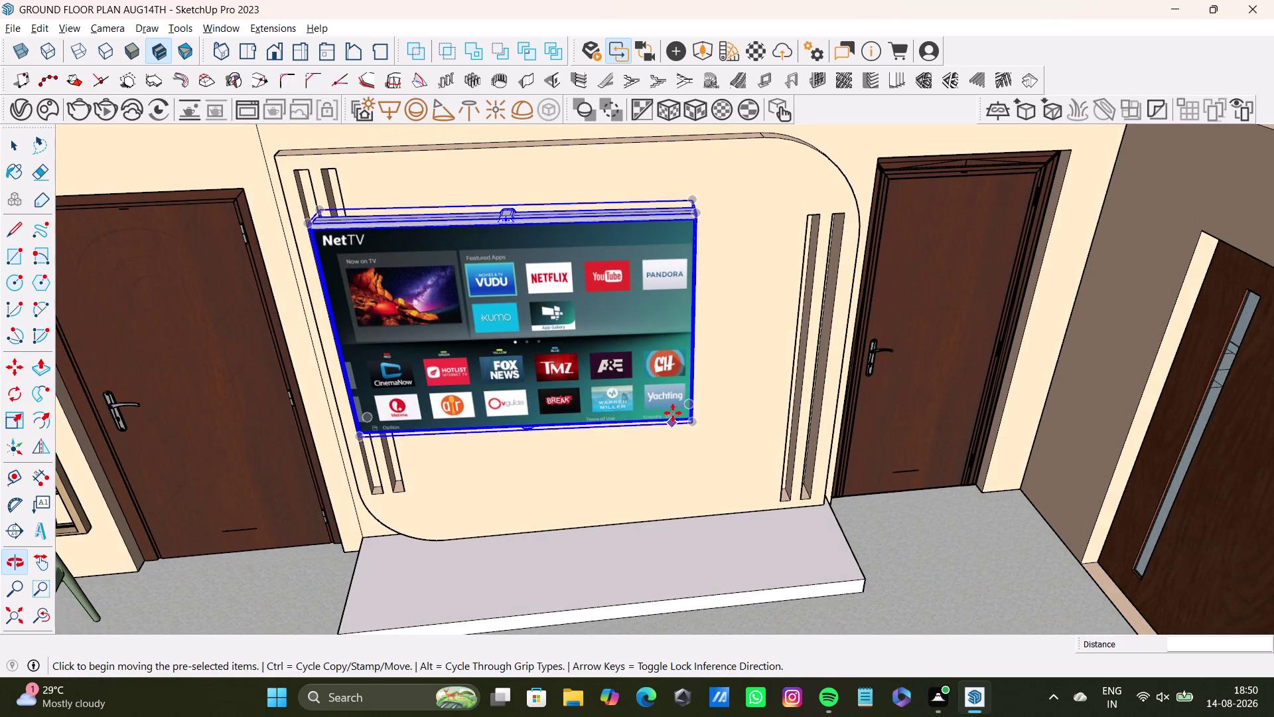
Rotate the TV a small angle about its corner to correct its tilt.
key(q)
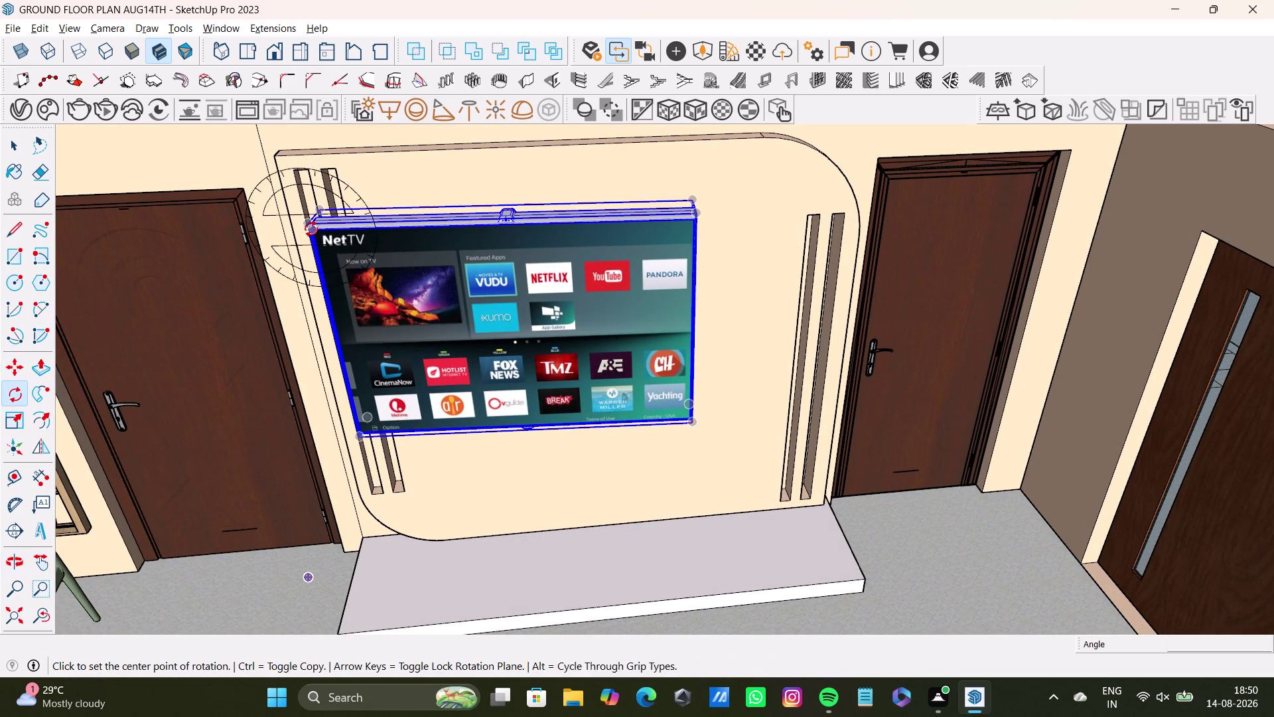
click(309, 227)
click(699, 213)
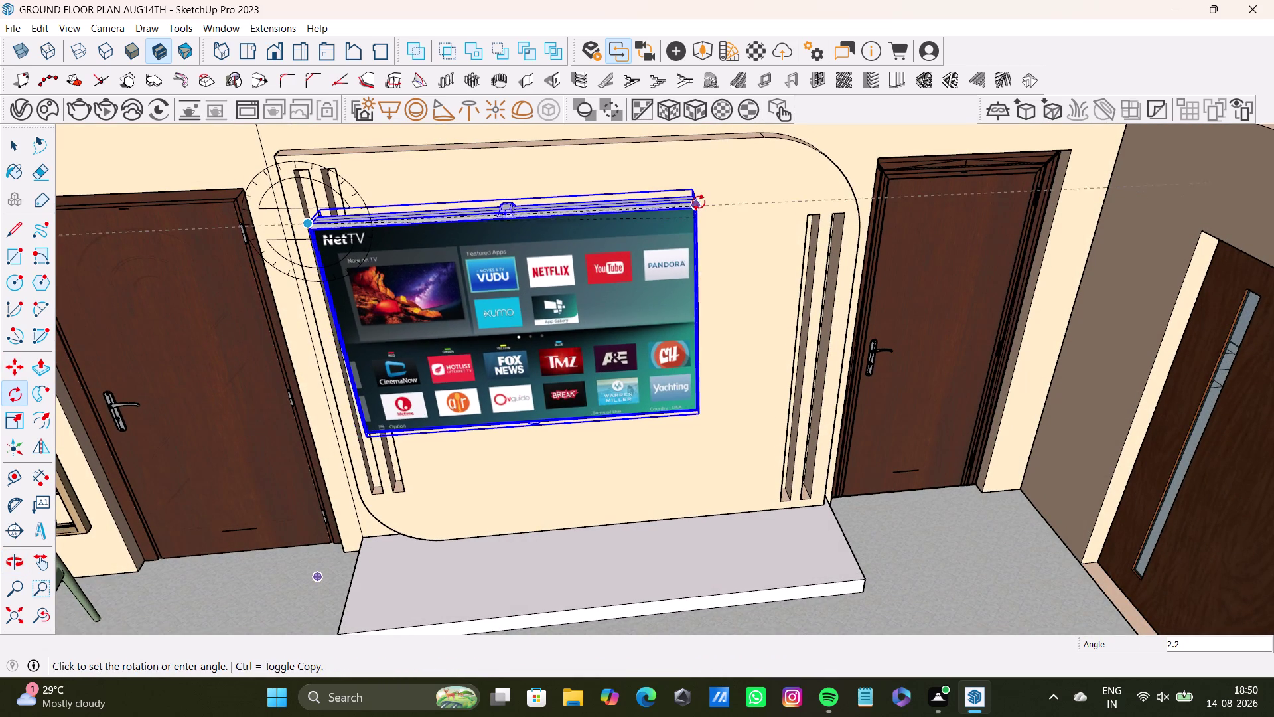
middle_drag(696, 257, 487, 327)
middle_drag(486, 327, 486, 297)
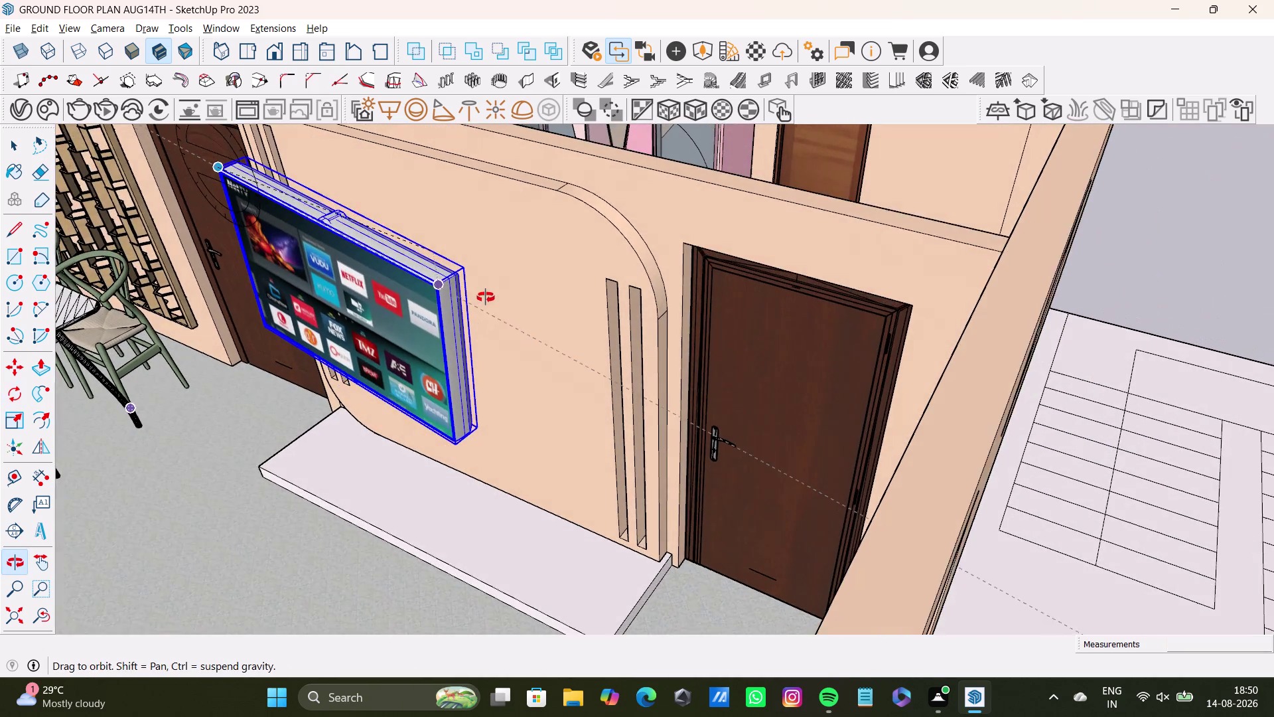
middle_drag(485, 297, 487, 318)
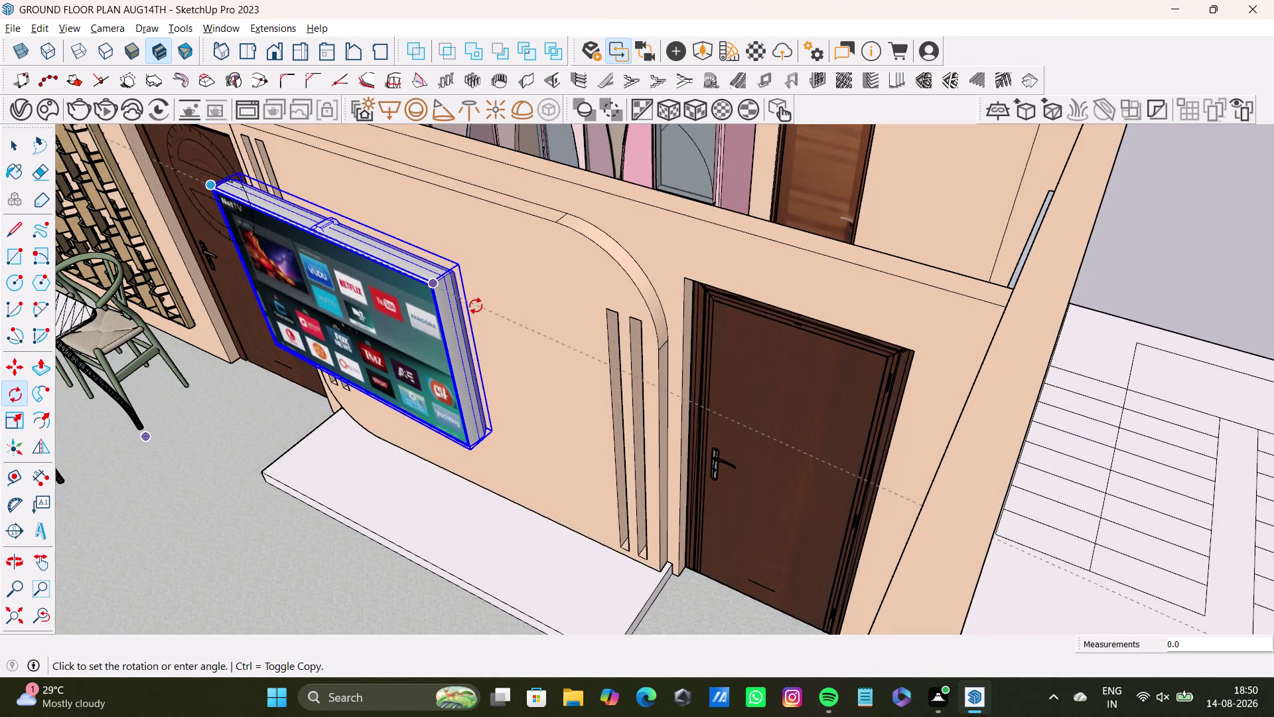
click(476, 306)
key(space)
middle_drag(335, 377, 455, 366)
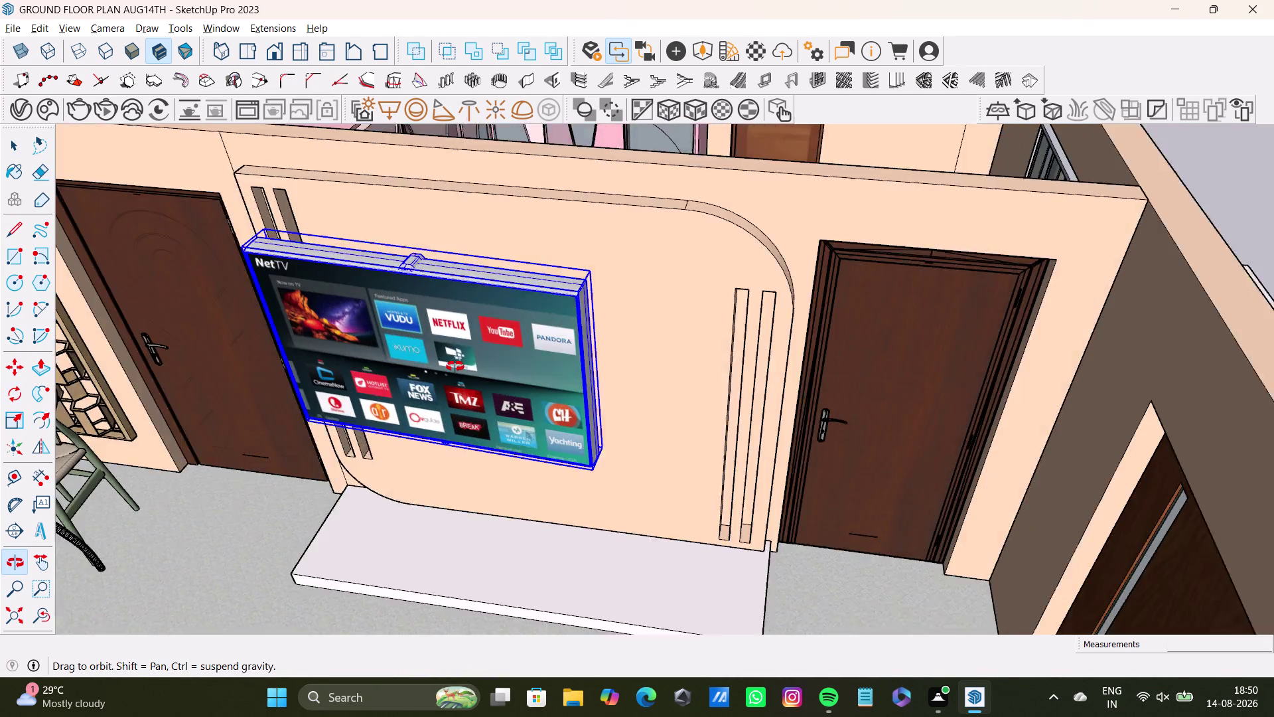
middle_drag(455, 366, 525, 398)
Tilt the TV again about its top corner and check it against the wall.
key(q)
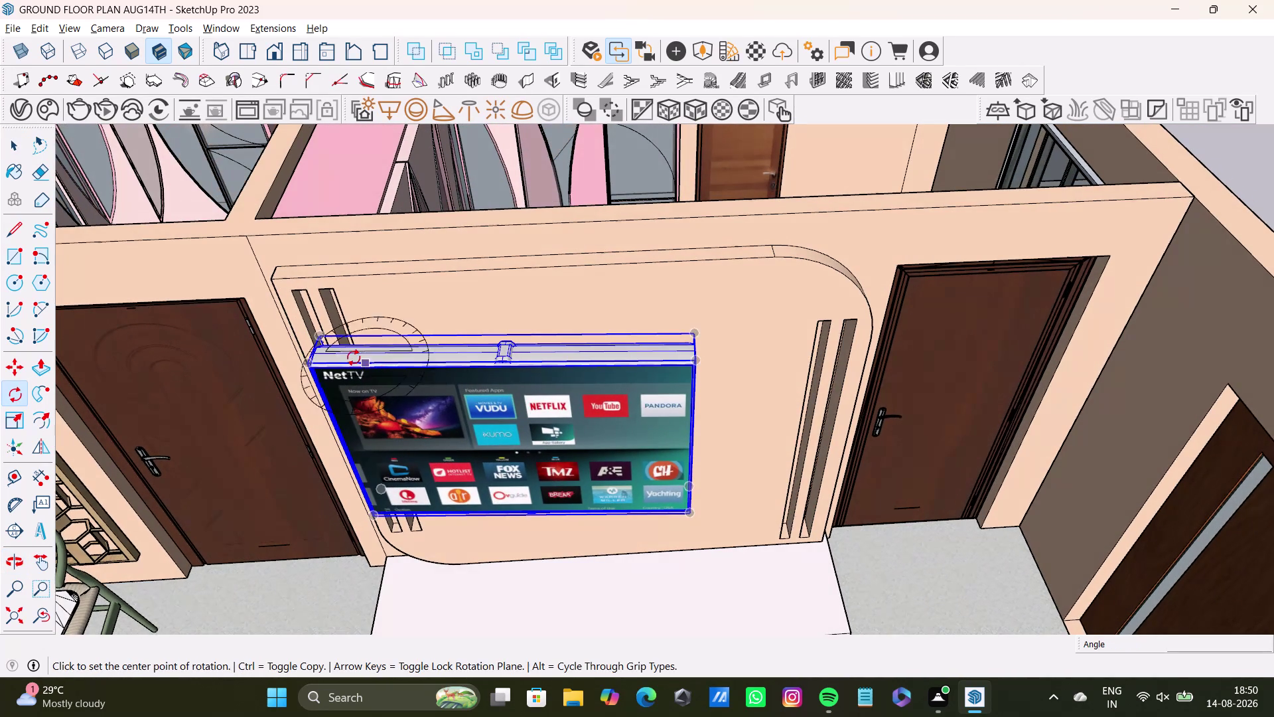
scroll(up, 3)
drag(311, 327, 324, 335)
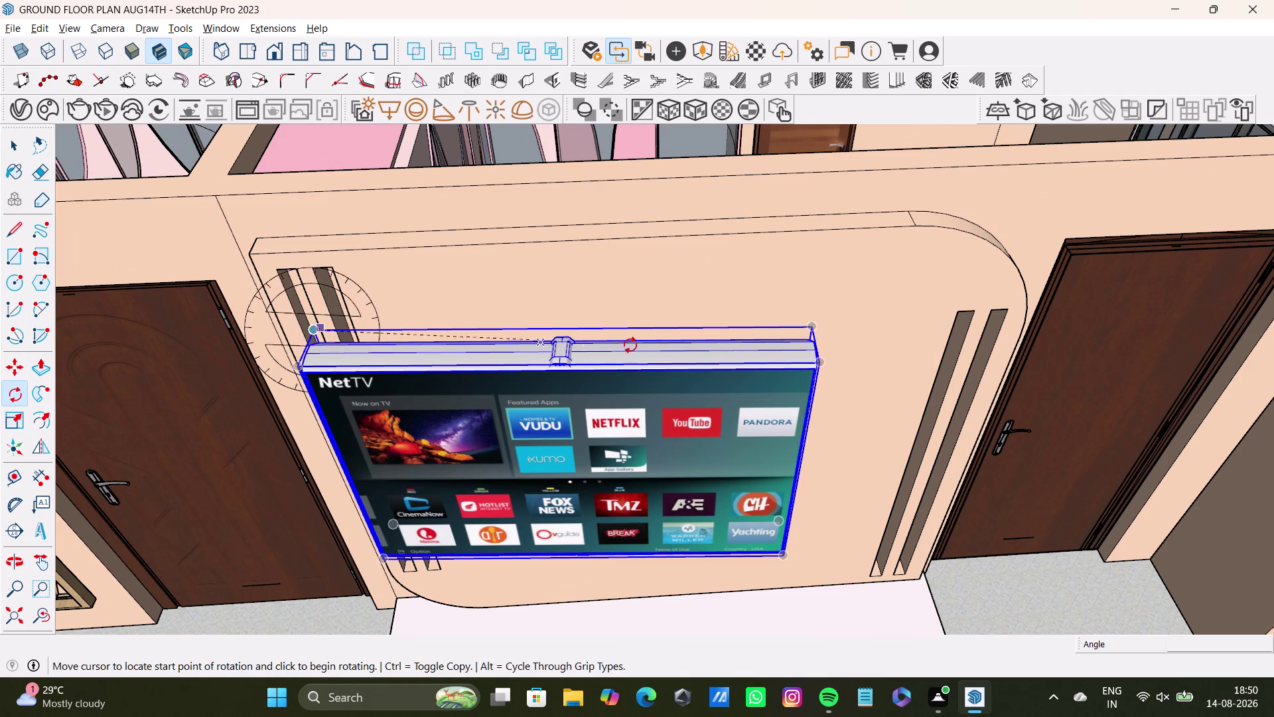
click(817, 324)
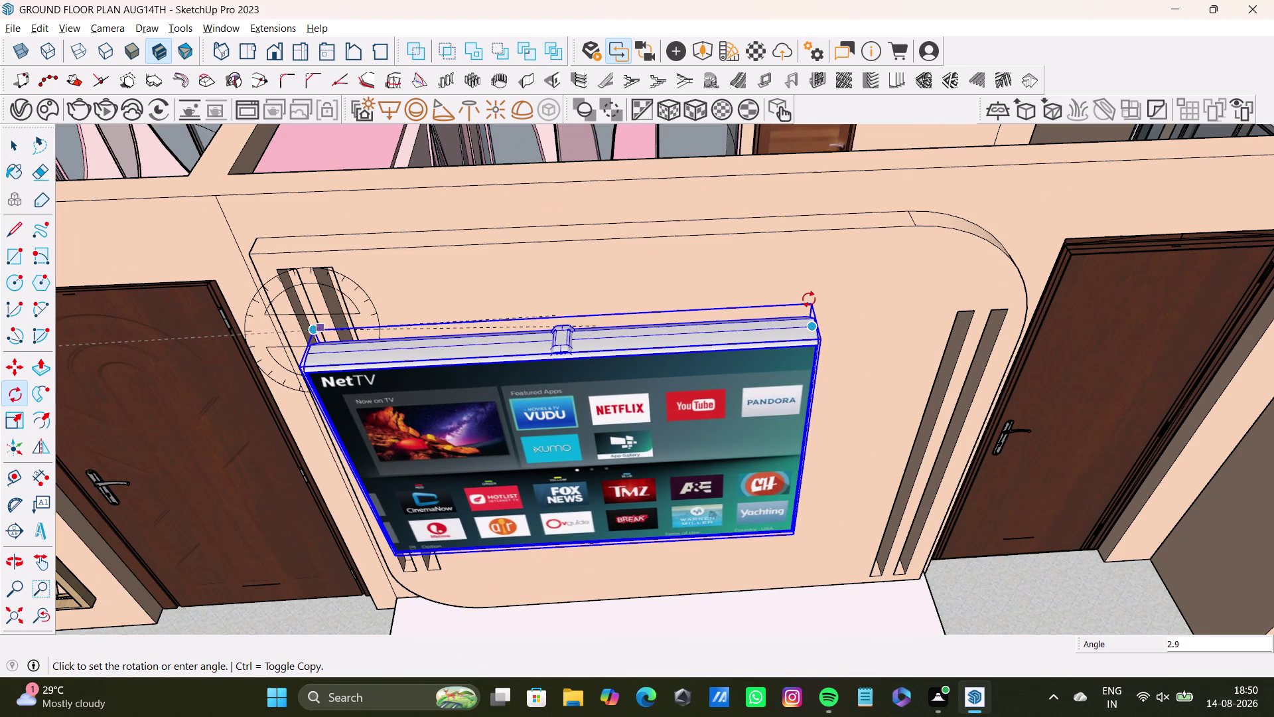
click(809, 306)
key(space)
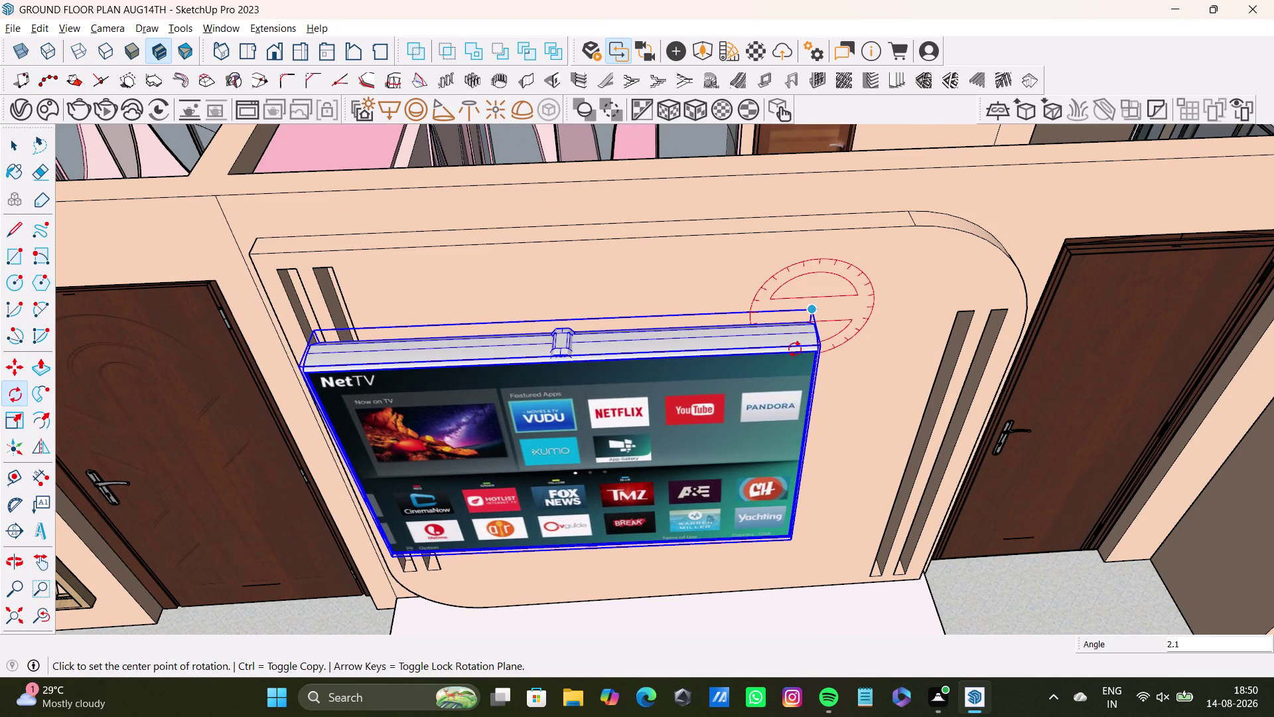
middle_drag(786, 412, 570, 394)
key(m)
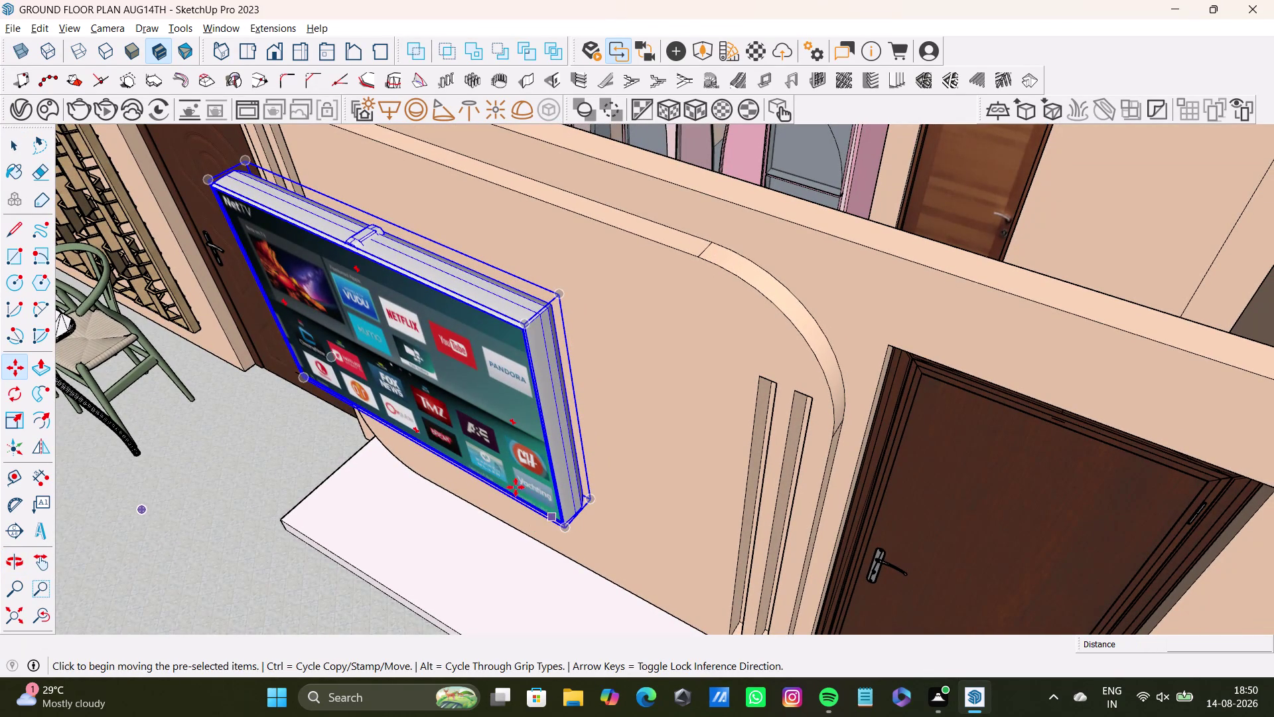
Reposition the TV and slide it toward the centre of the wall.
click(426, 458)
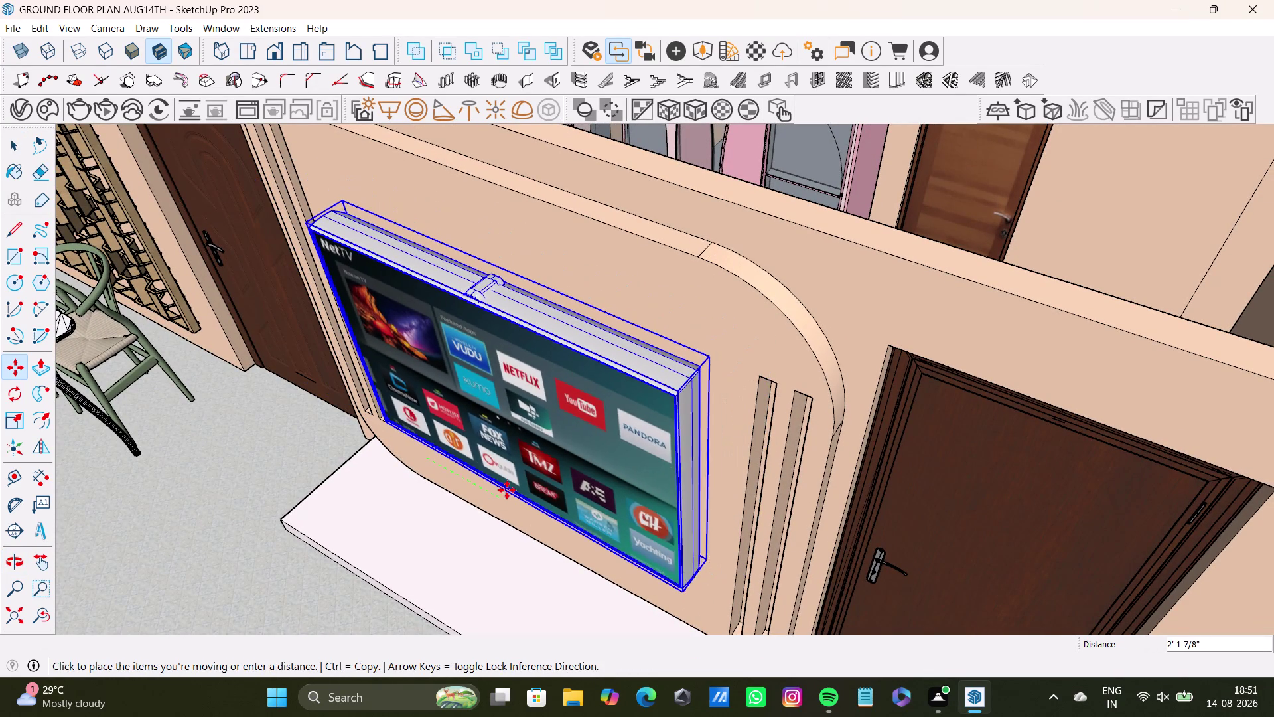
click(509, 485)
middle_drag(514, 495, 670, 414)
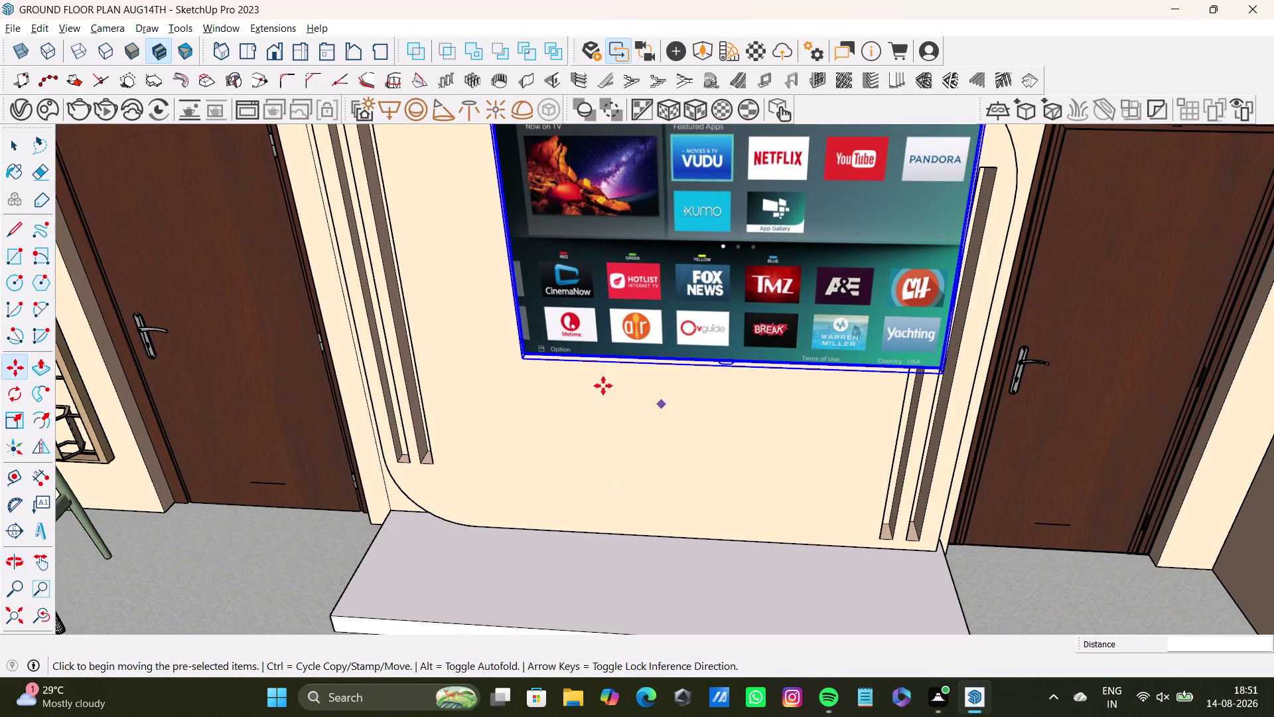
drag(532, 355, 521, 358)
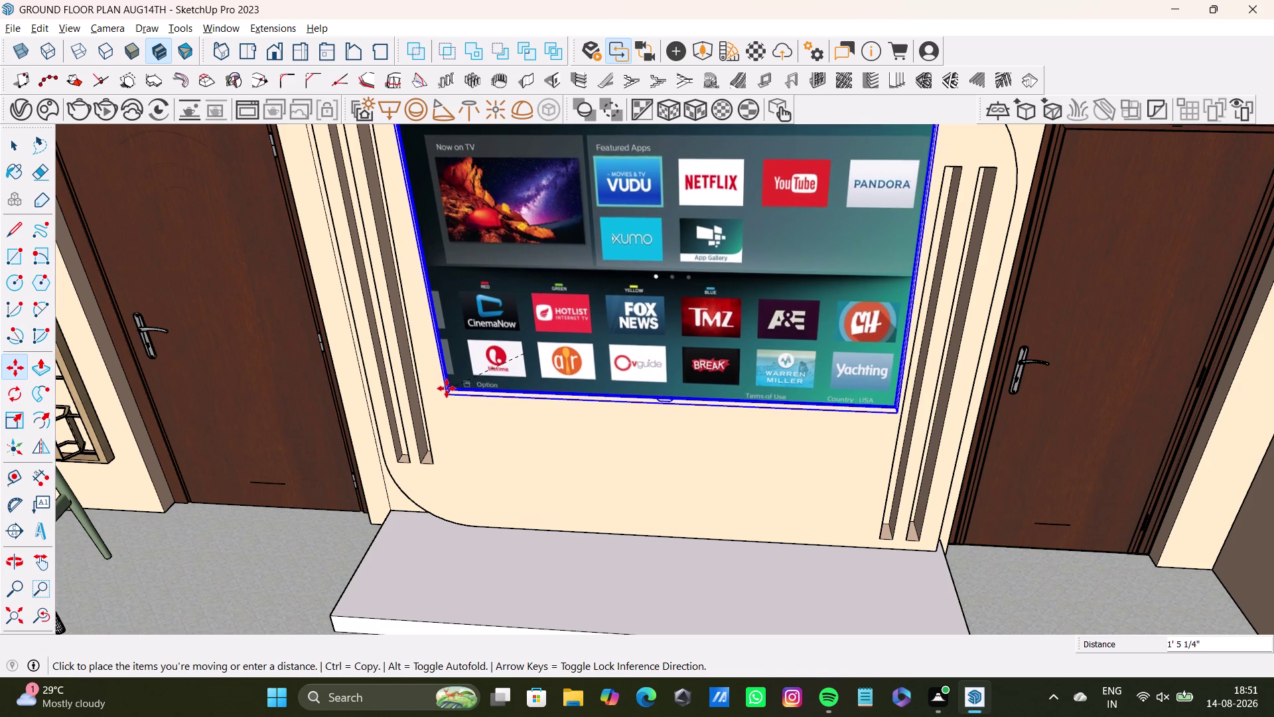
click(435, 386)
middle_drag(727, 411, 513, 475)
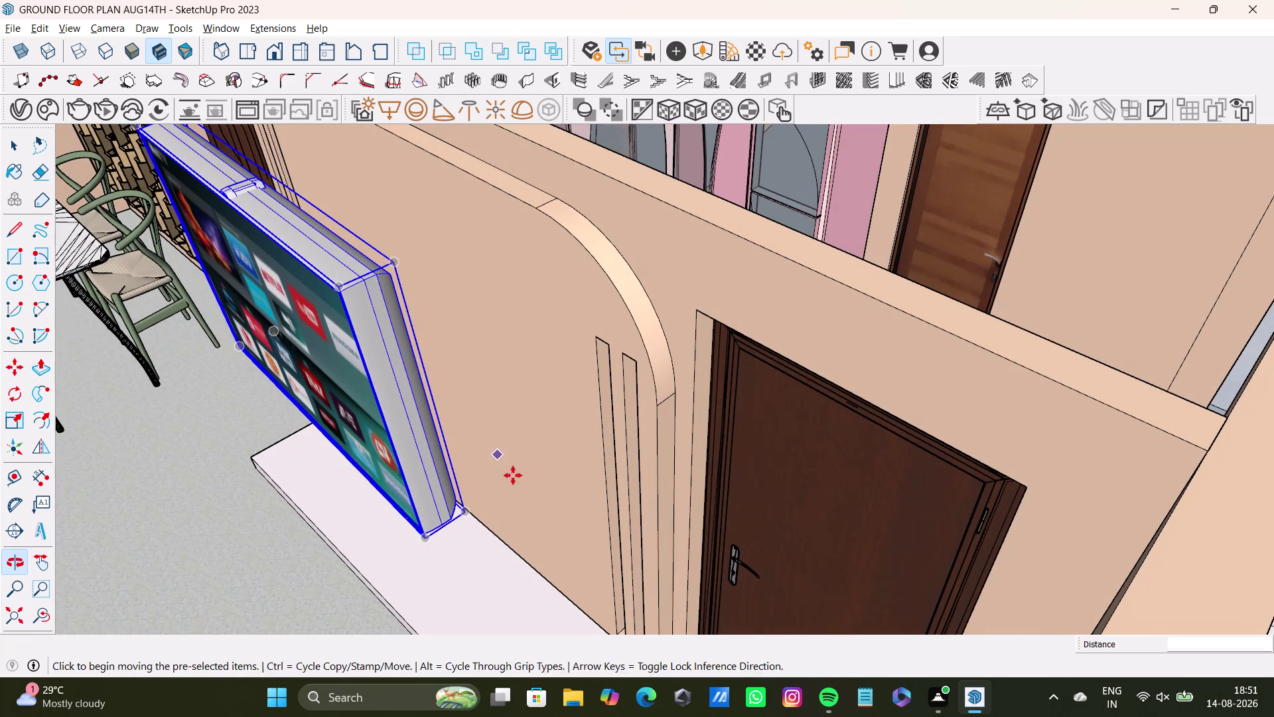
Place the TV flat against the curved wall panel and inspect it.
click(467, 514)
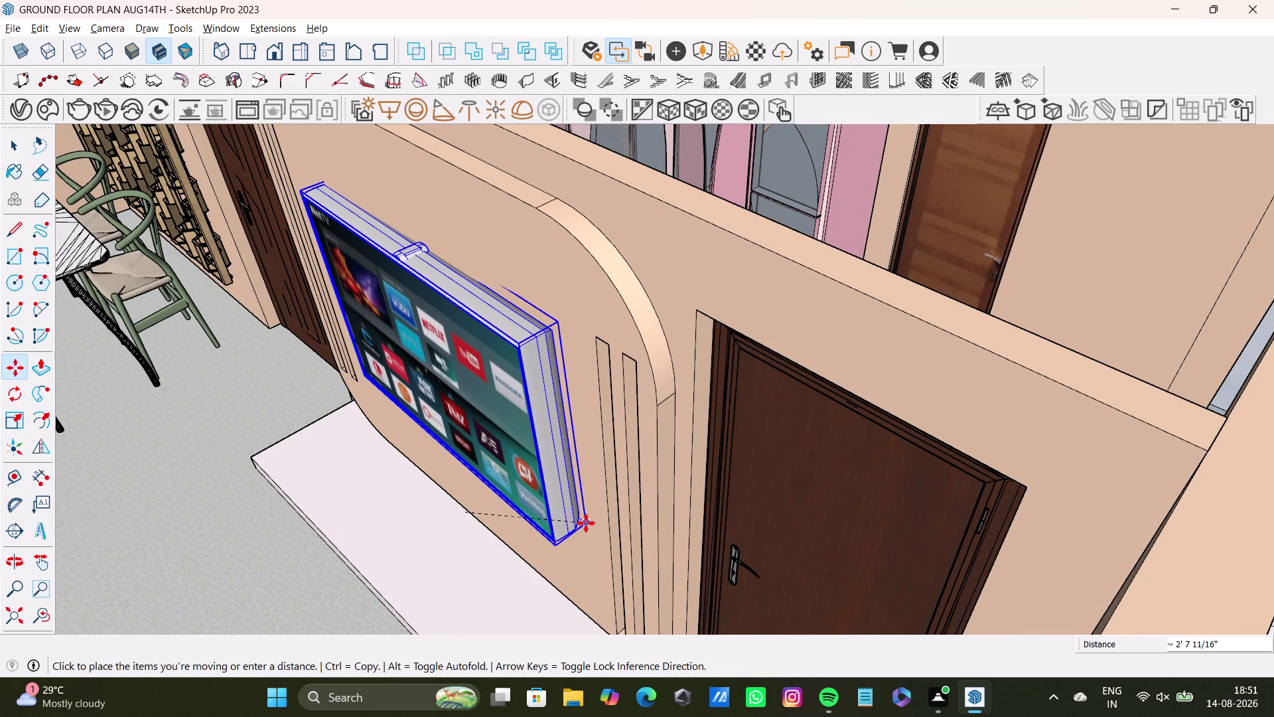
click(586, 523)
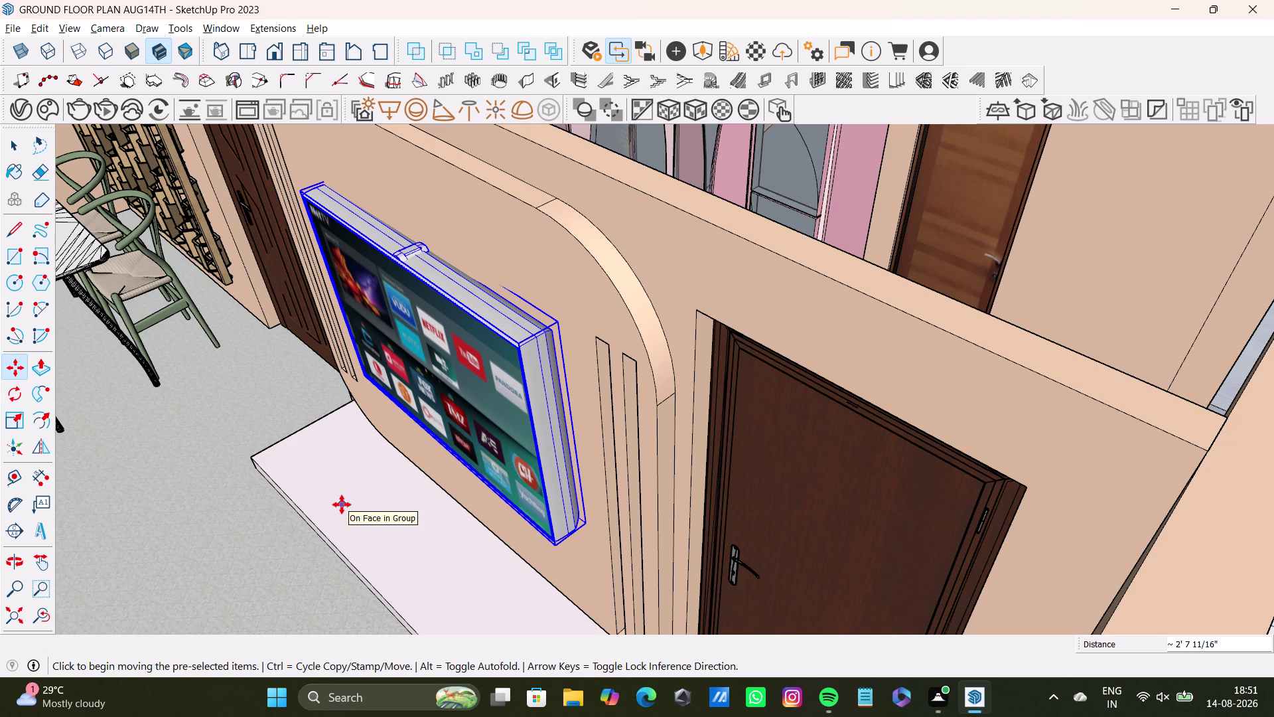
middle_drag(334, 545, 522, 478)
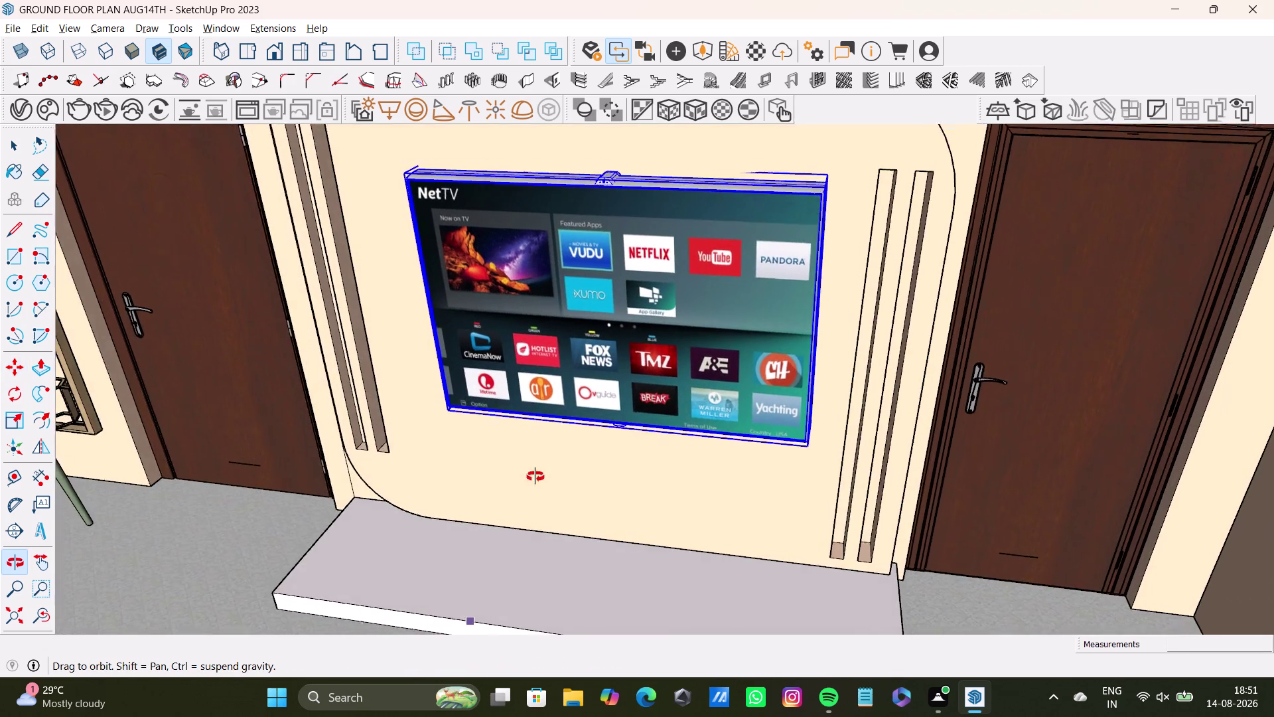
middle_drag(522, 478, 577, 560)
middle_drag(497, 436, 411, 386)
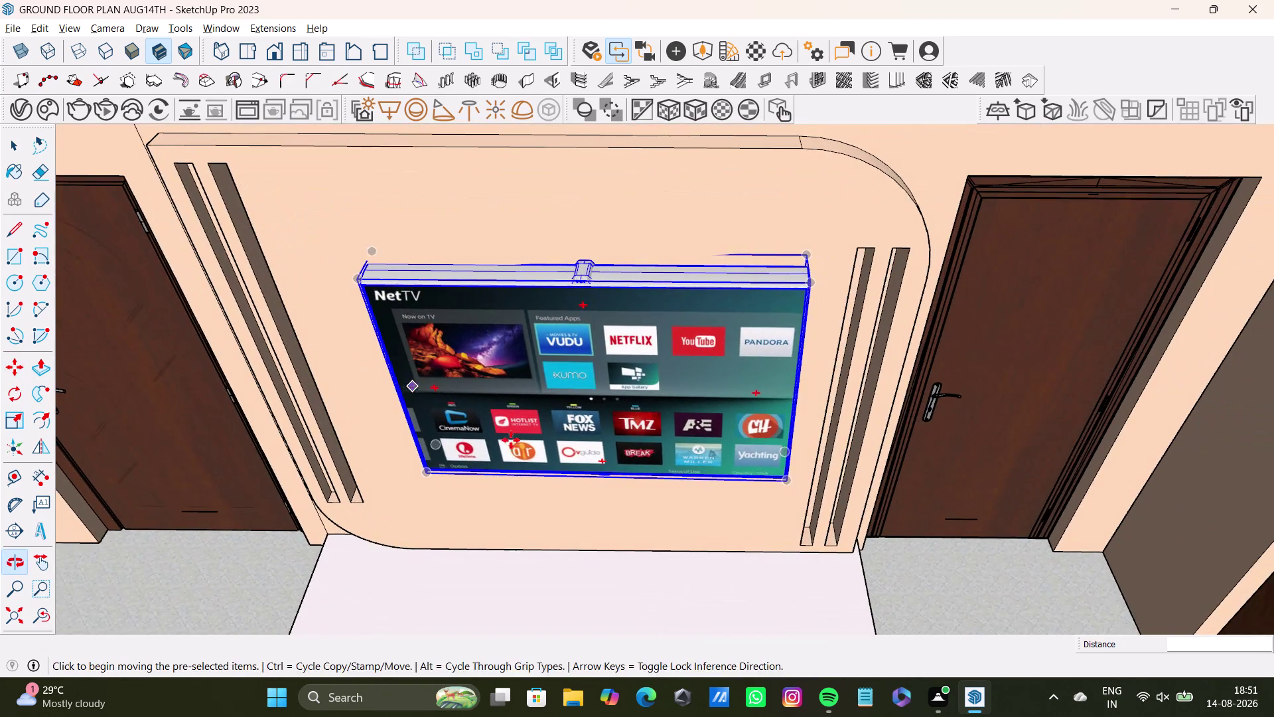
middle_drag(517, 447, 534, 514)
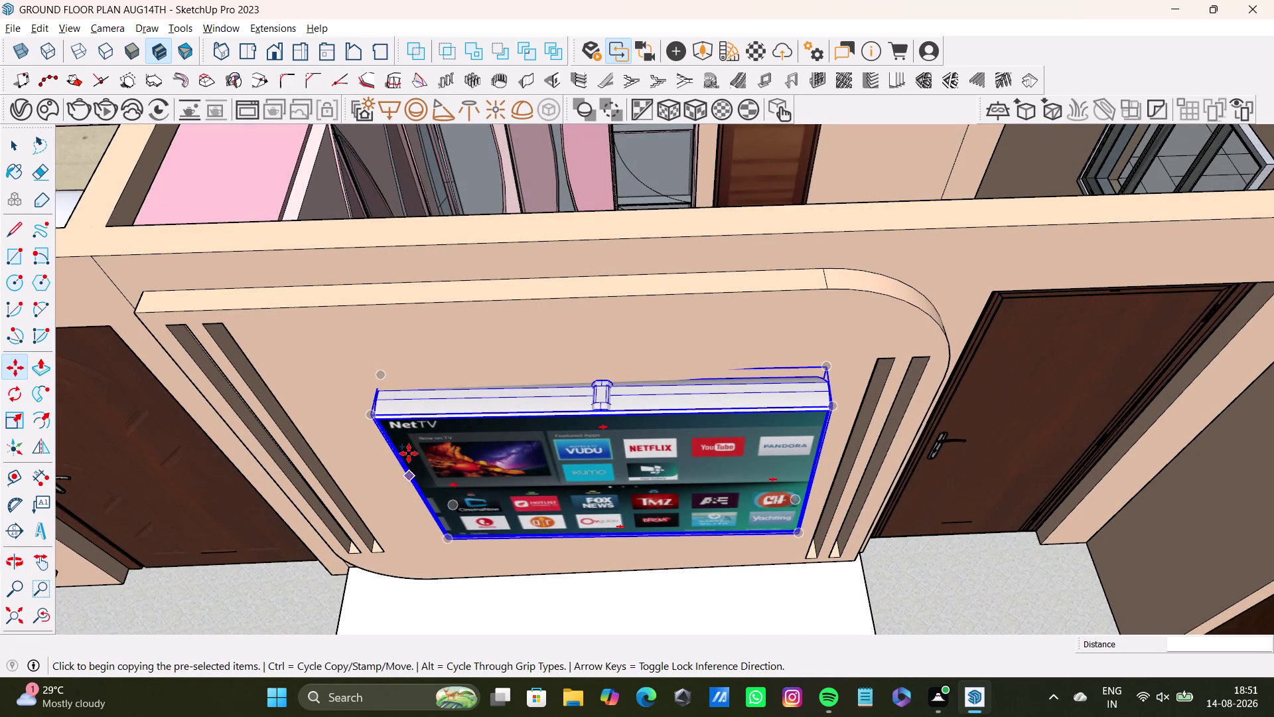
Cancel the accidental TV copy and move the TV lower on the wall.
click(374, 420)
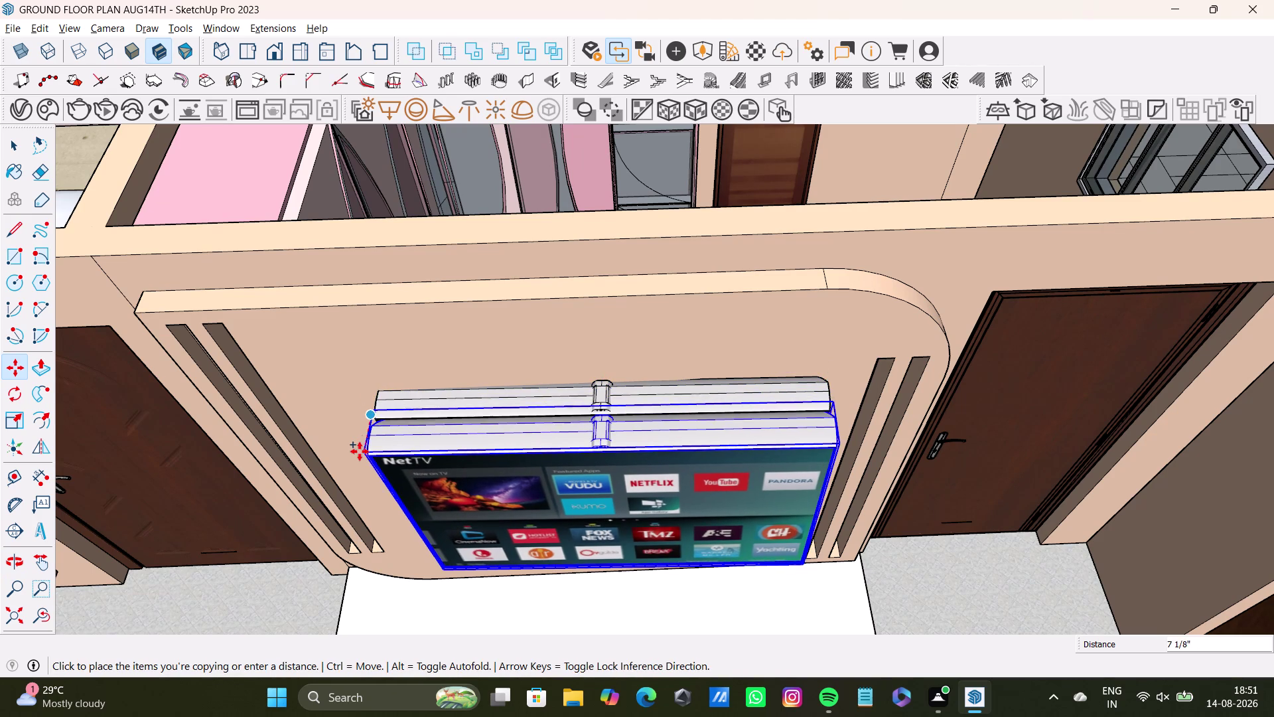
key(space)
middle_drag(456, 454, 455, 469)
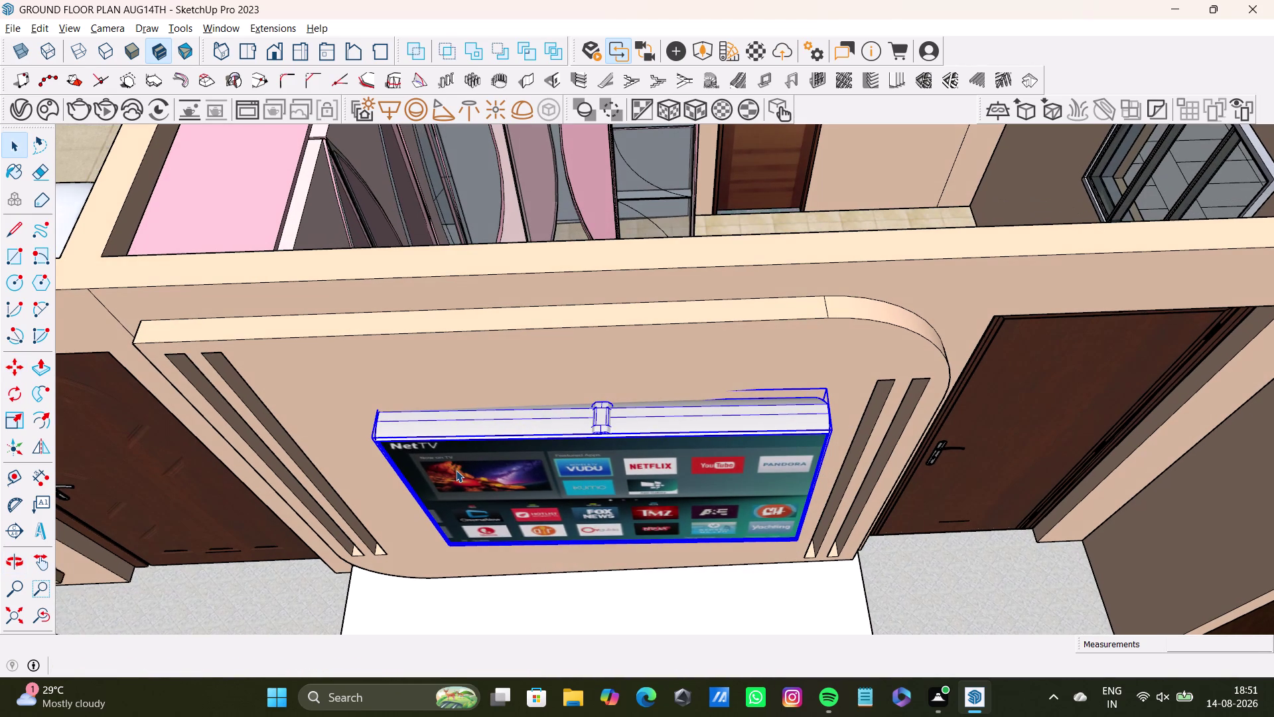
key(comma)
key(m)
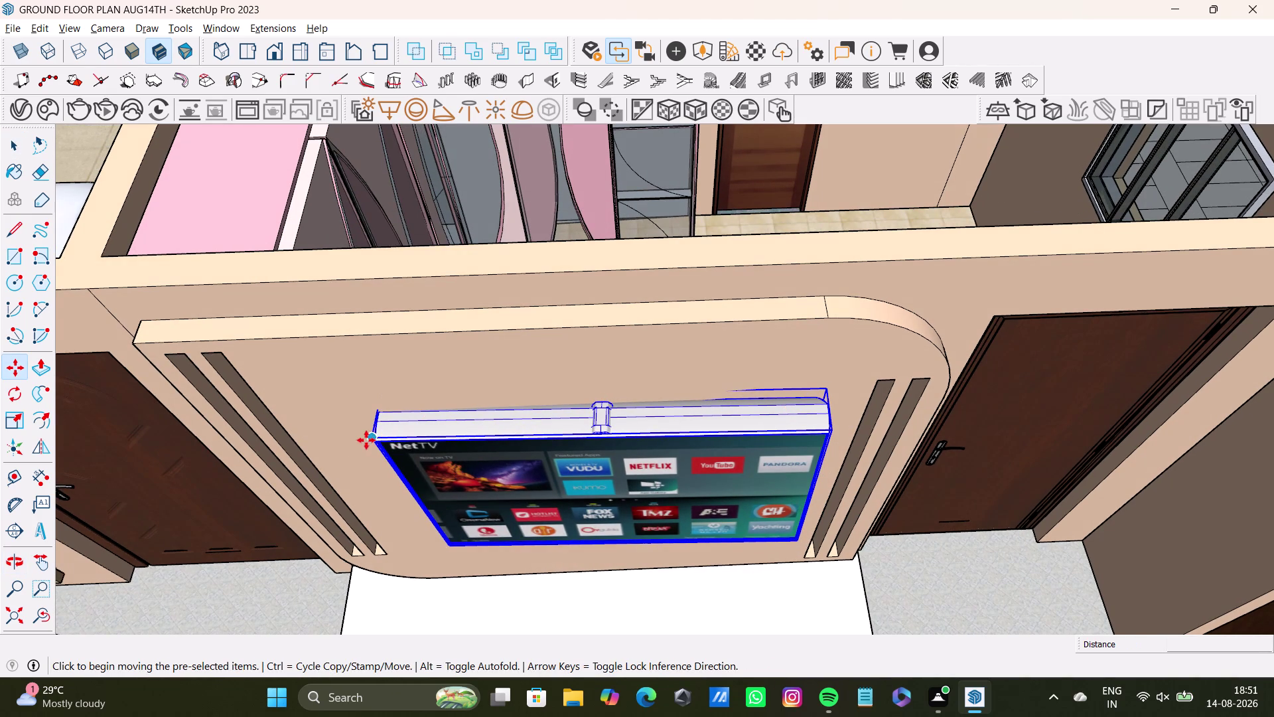
drag(375, 441, 354, 460)
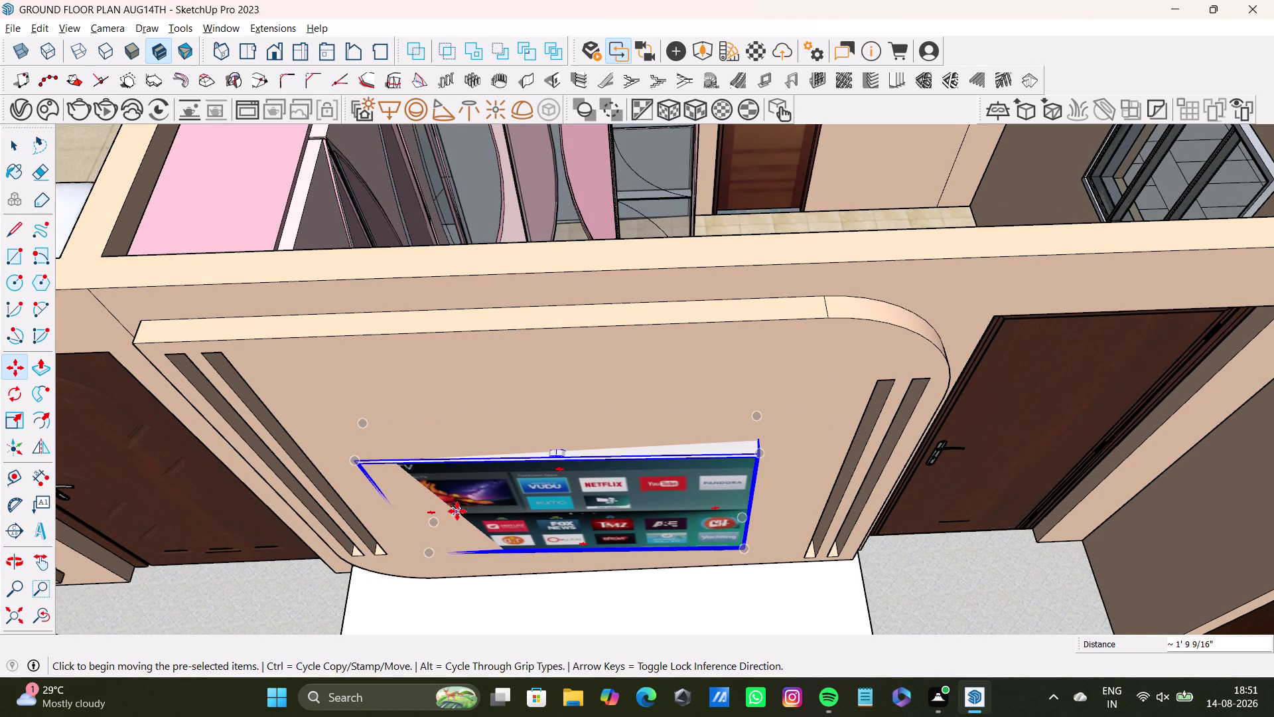
Carry the TV off the feature wall to open ground outside the building, then zoom out.
scroll(down, 3)
key(ctrl+z)
key(ctrl+z)
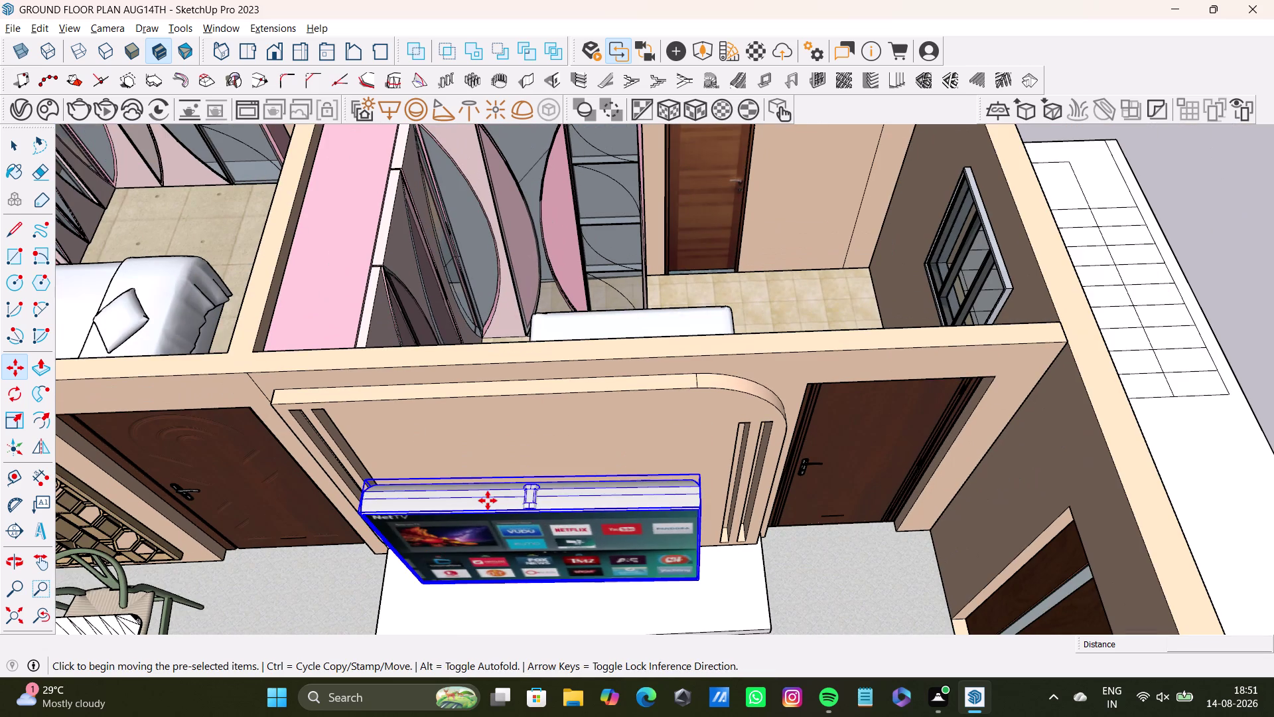
key(ctrl+z)
key(ctrl+z)
key(ctrl+z)
key(ctrl+z)
key(ctrl+z)
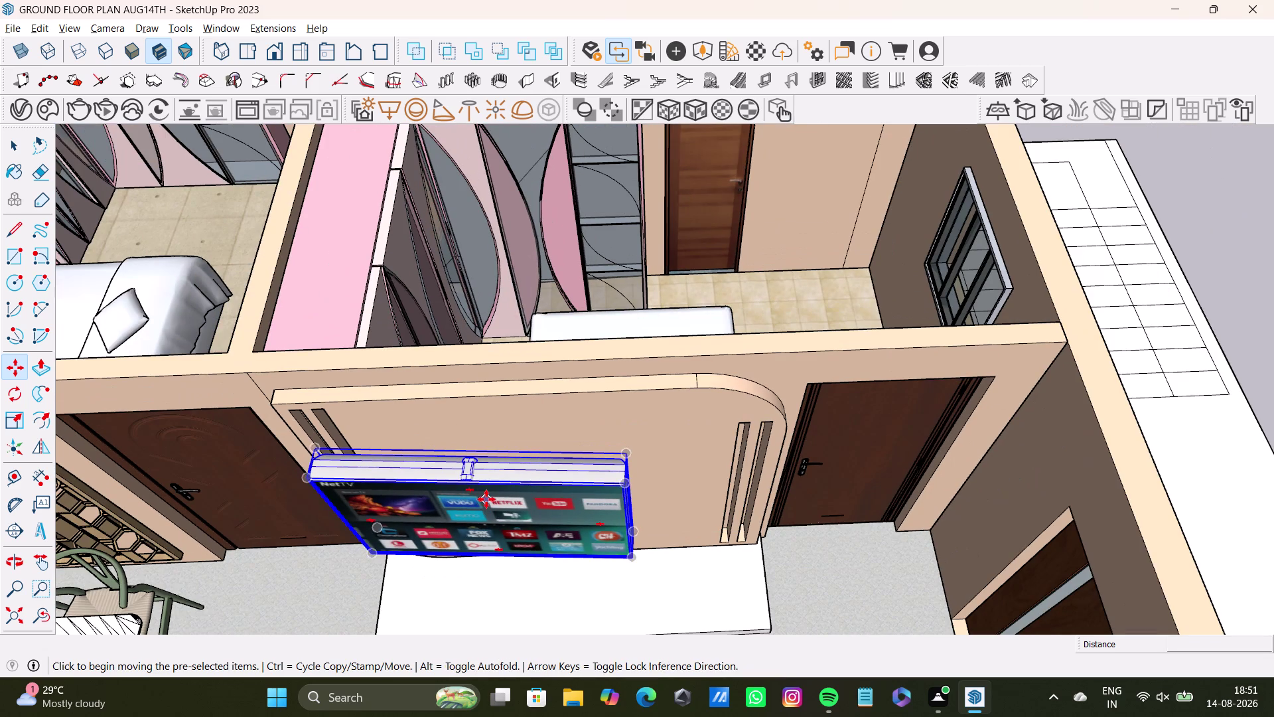
key(ctrl+z)
key(ctrl+z)
key(ctrl+z)
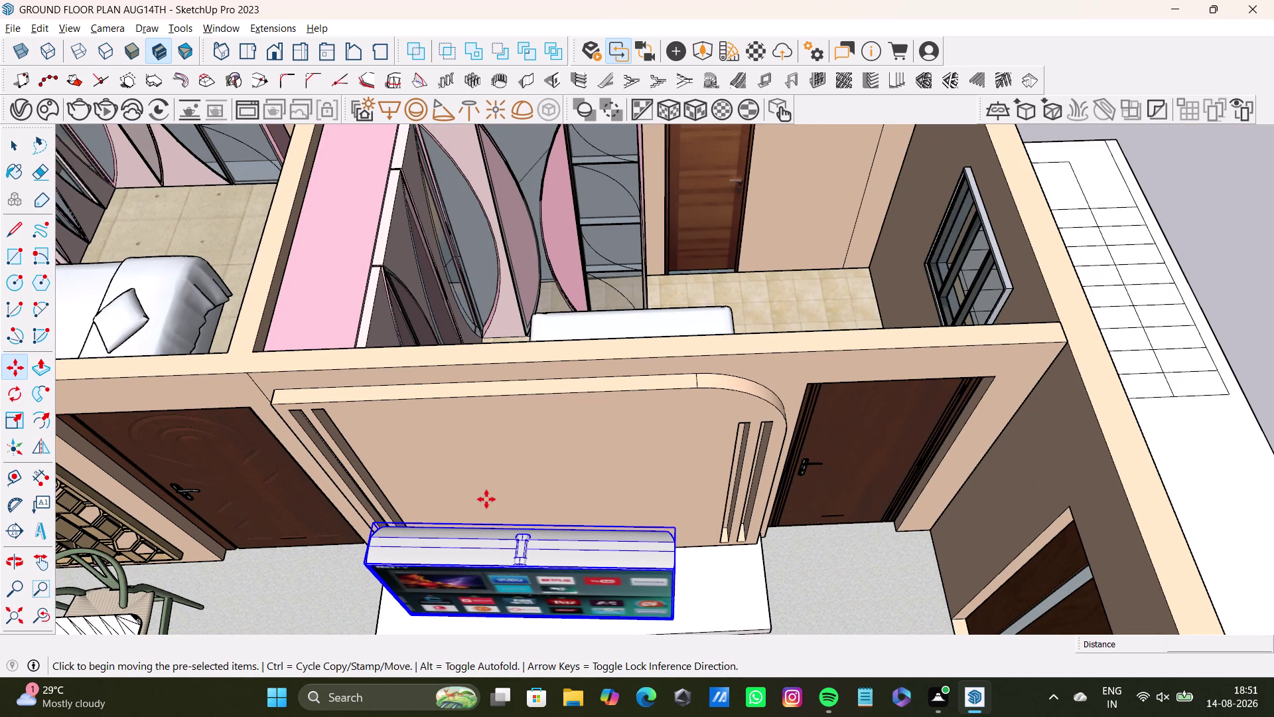
key(ctrl+z)
key(ctrl+z)
key(ctrl+z)
key(ctrl+z)
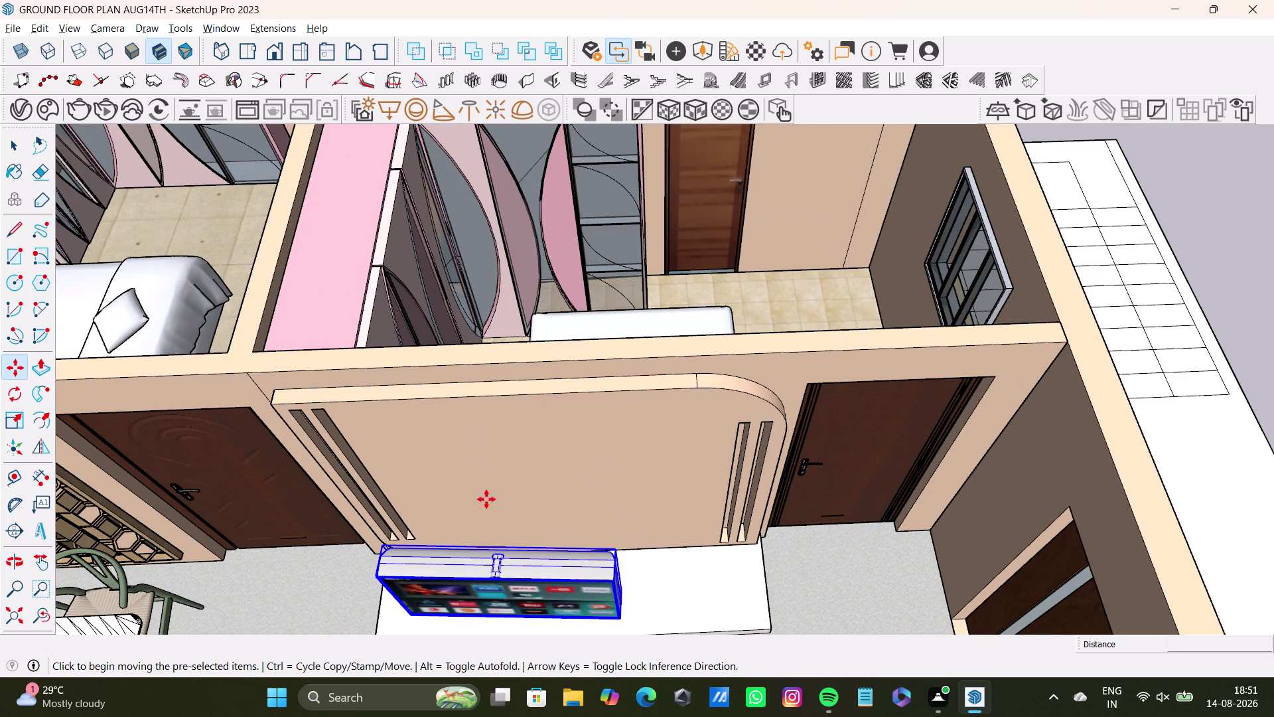
key(ctrl+z)
key(ctrl+z)
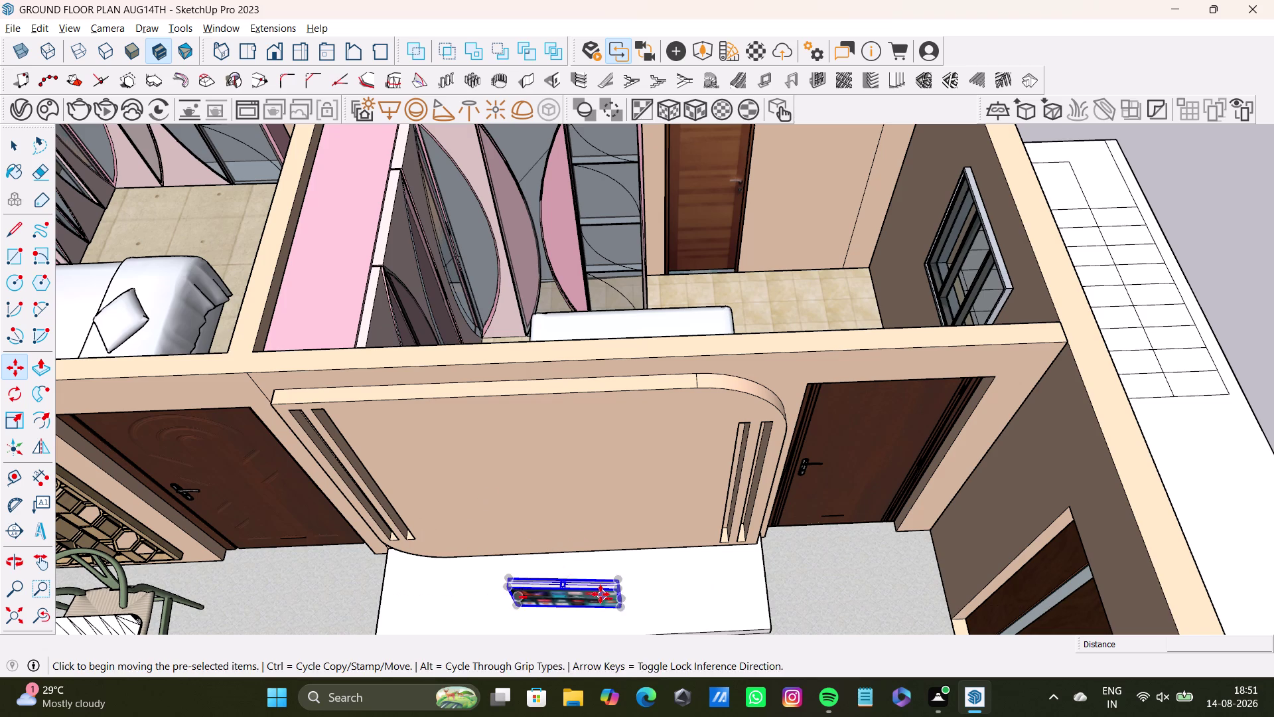
key(ctrl+z)
scroll(down, 3)
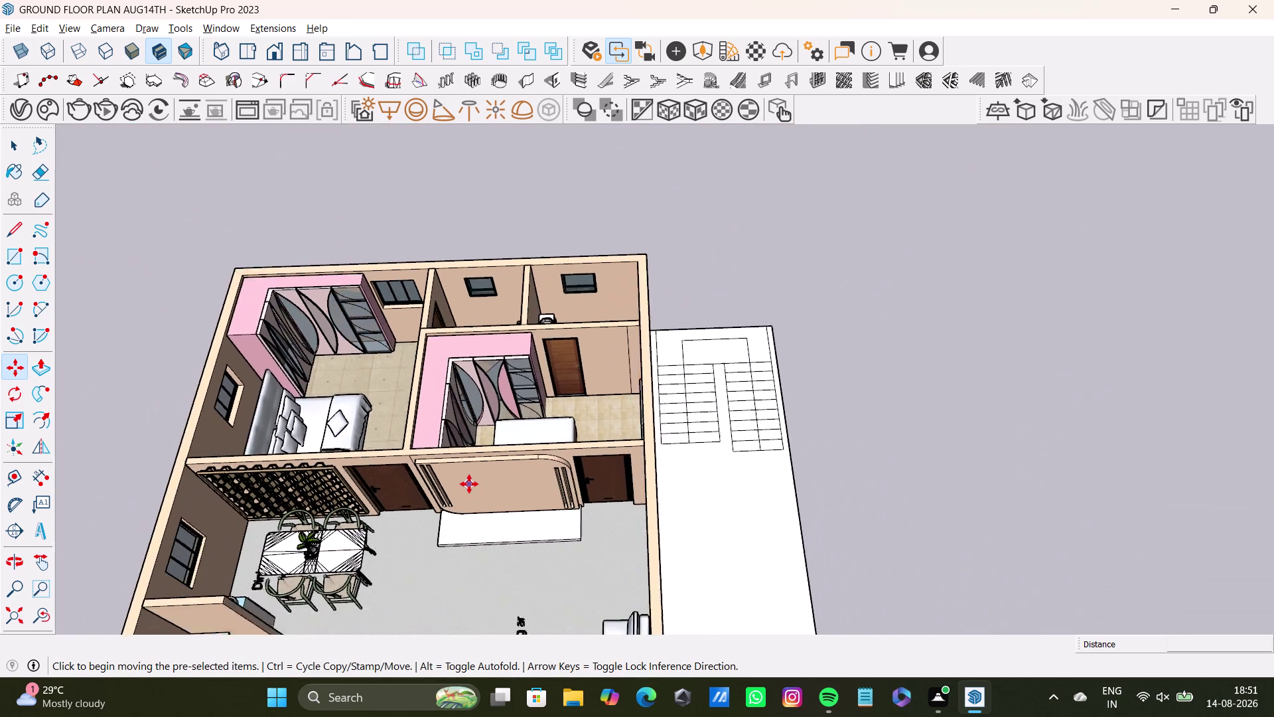
scroll(down, 3)
Zoom and orbit in close to the TV lying outside the house.
middle_drag(411, 482, 556, 358)
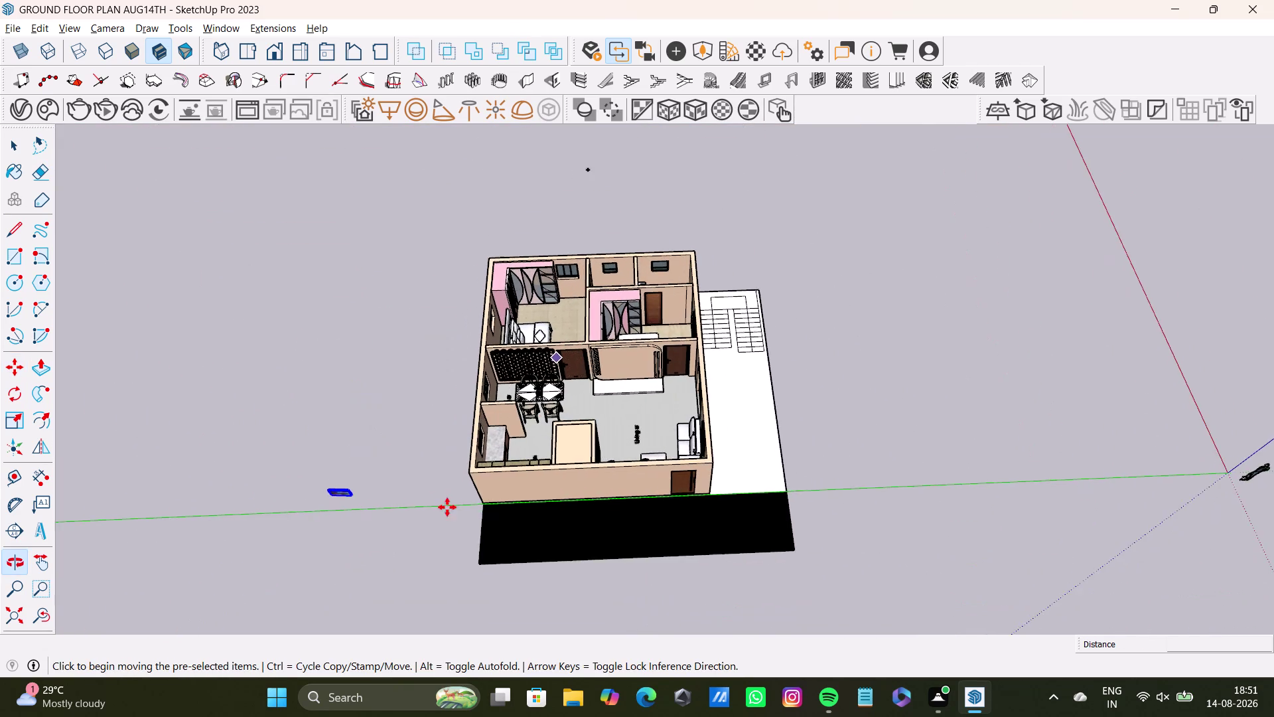
scroll(up, 3)
middle_drag(363, 463, 462, 394)
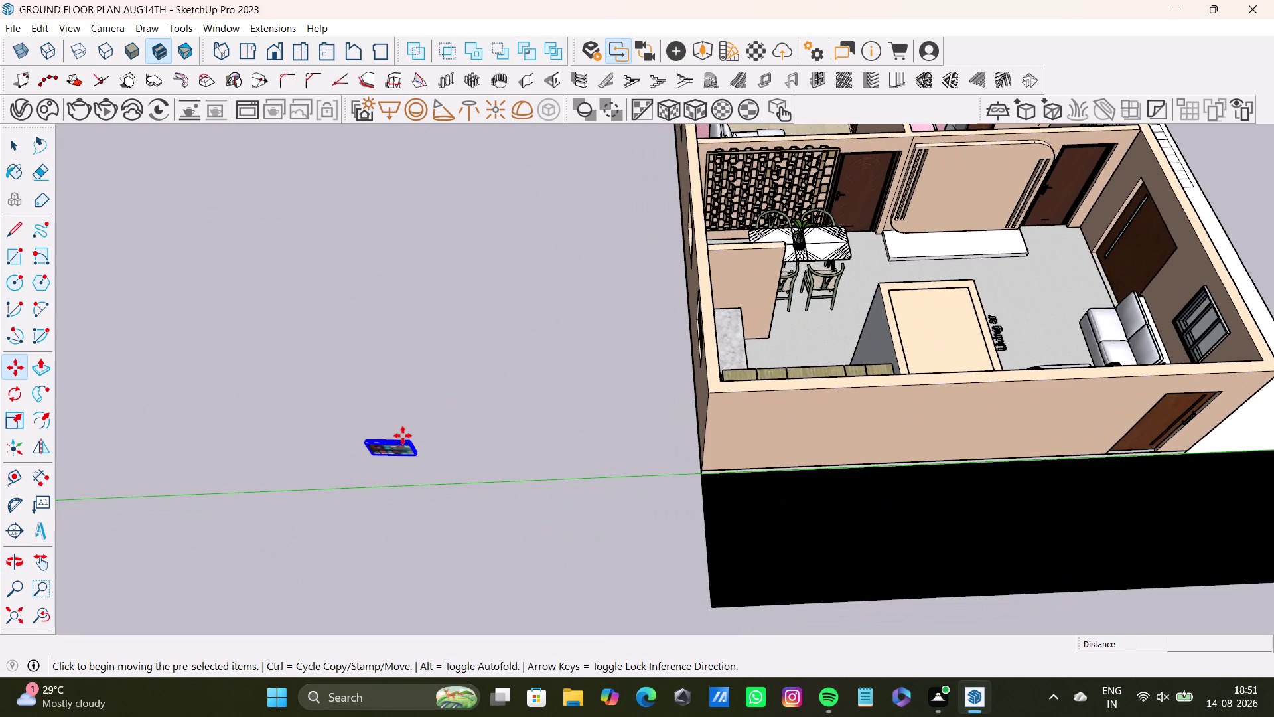
scroll(up, 3)
scroll(up, 3)
middle_drag(458, 451, 530, 382)
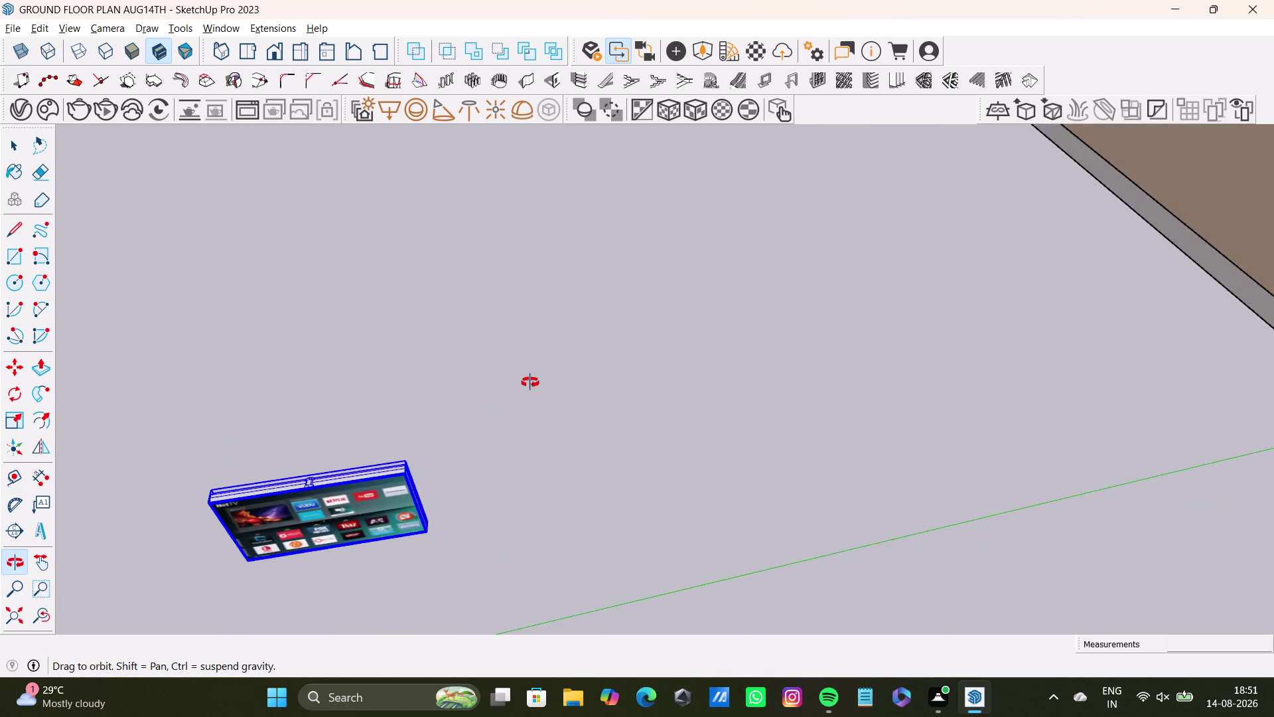
middle_drag(530, 382, 495, 415)
key(ctrl+z)
key(ctrl+z)
scroll(up, 3)
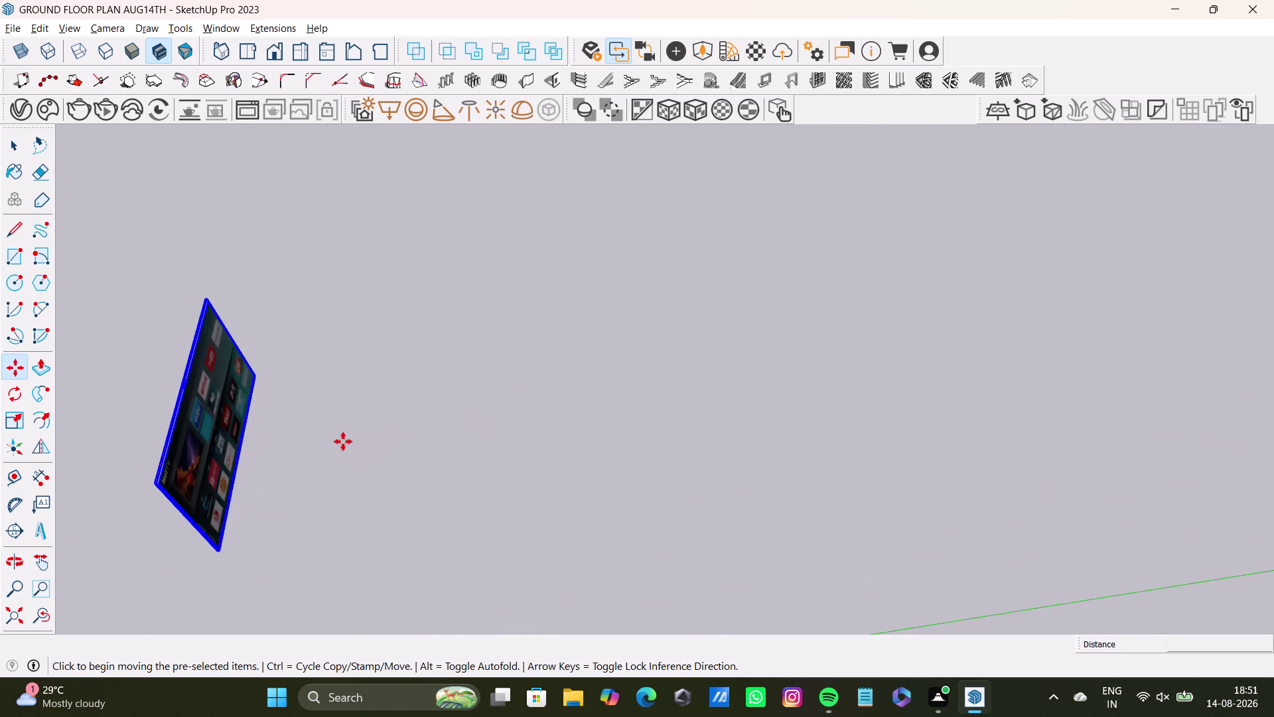
middle_drag(334, 439, 484, 415)
scroll(up, 3)
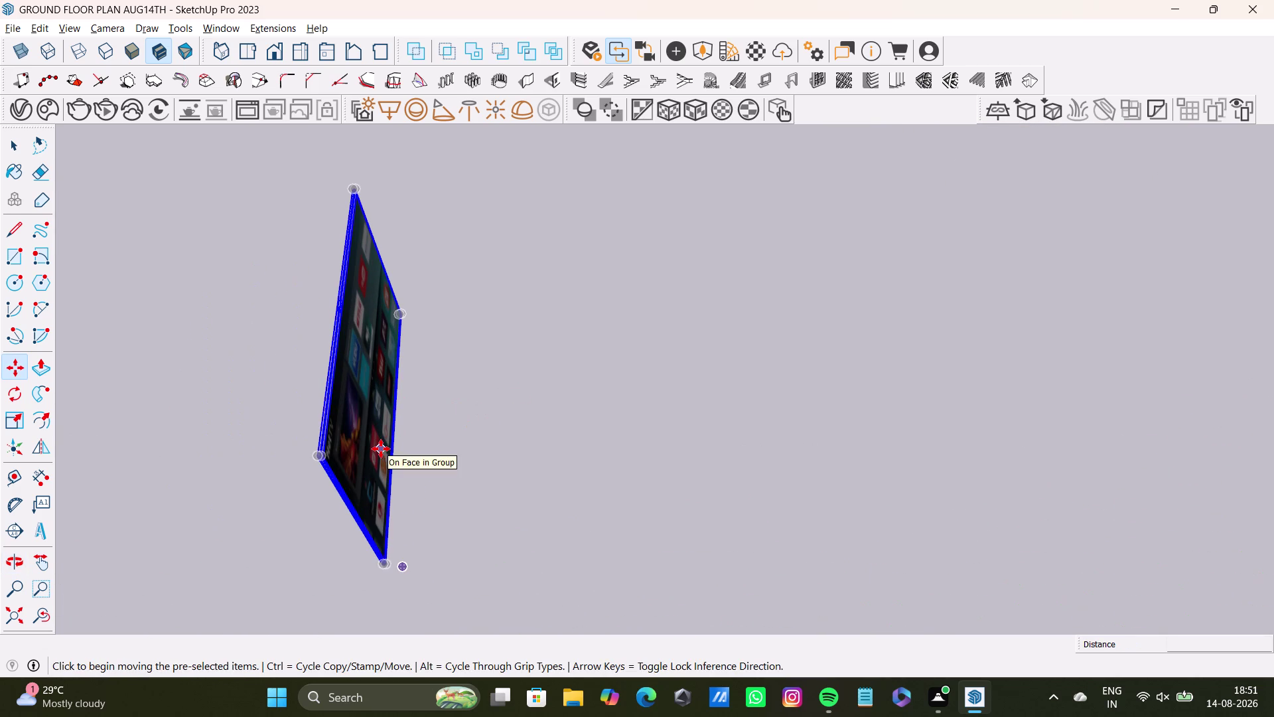
Activate the Scale tool on the TV and view it from the side.
key(s)
drag(371, 370, 388, 369)
middle_drag(478, 435, 458, 441)
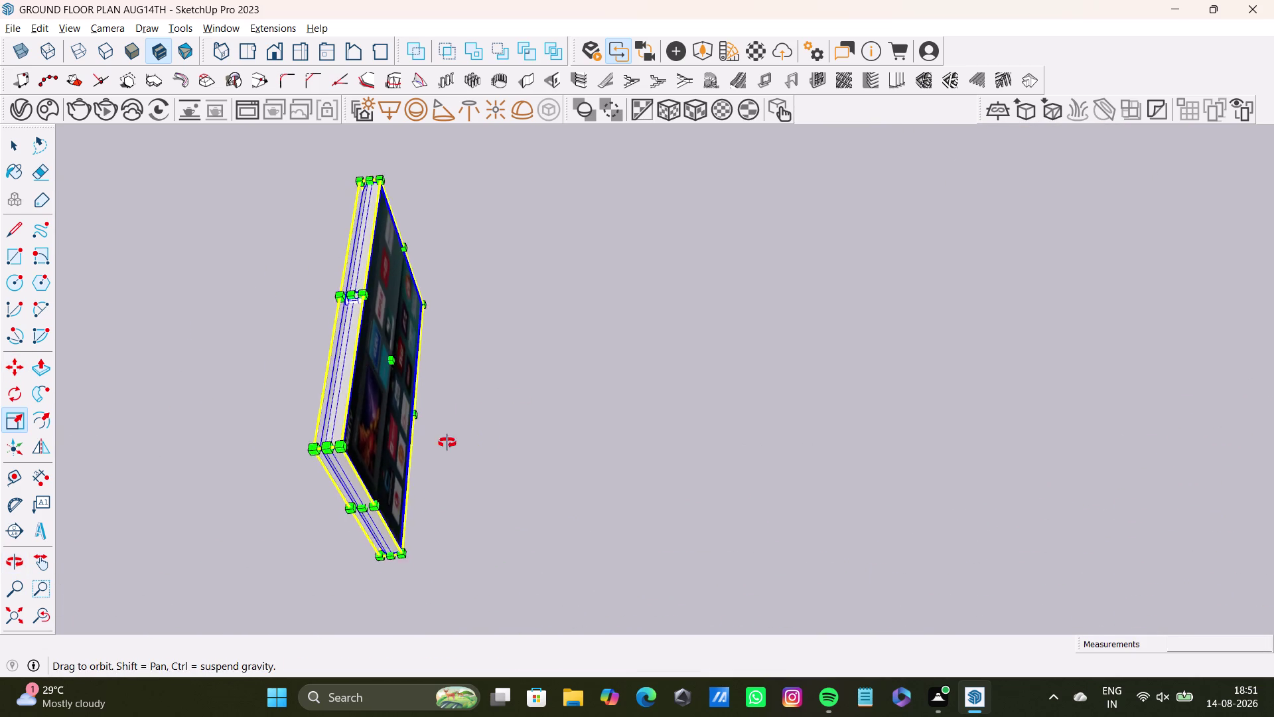
middle_drag(458, 441, 522, 452)
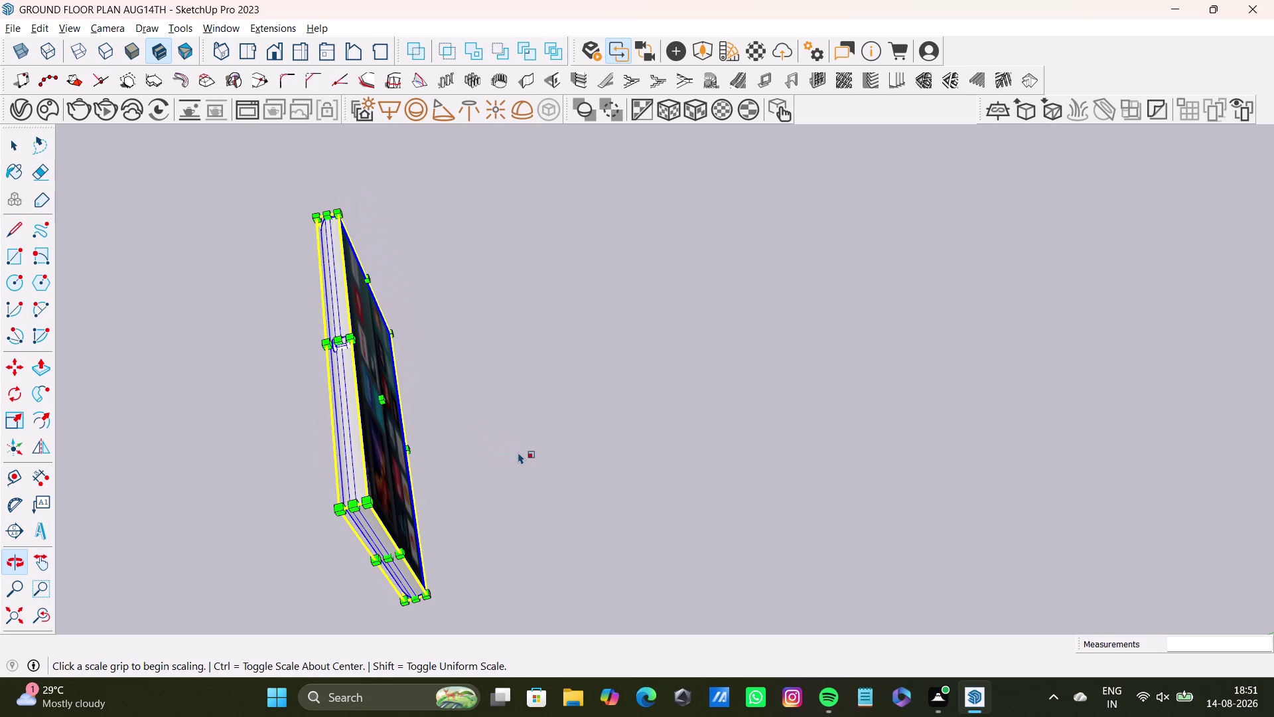
key(q)
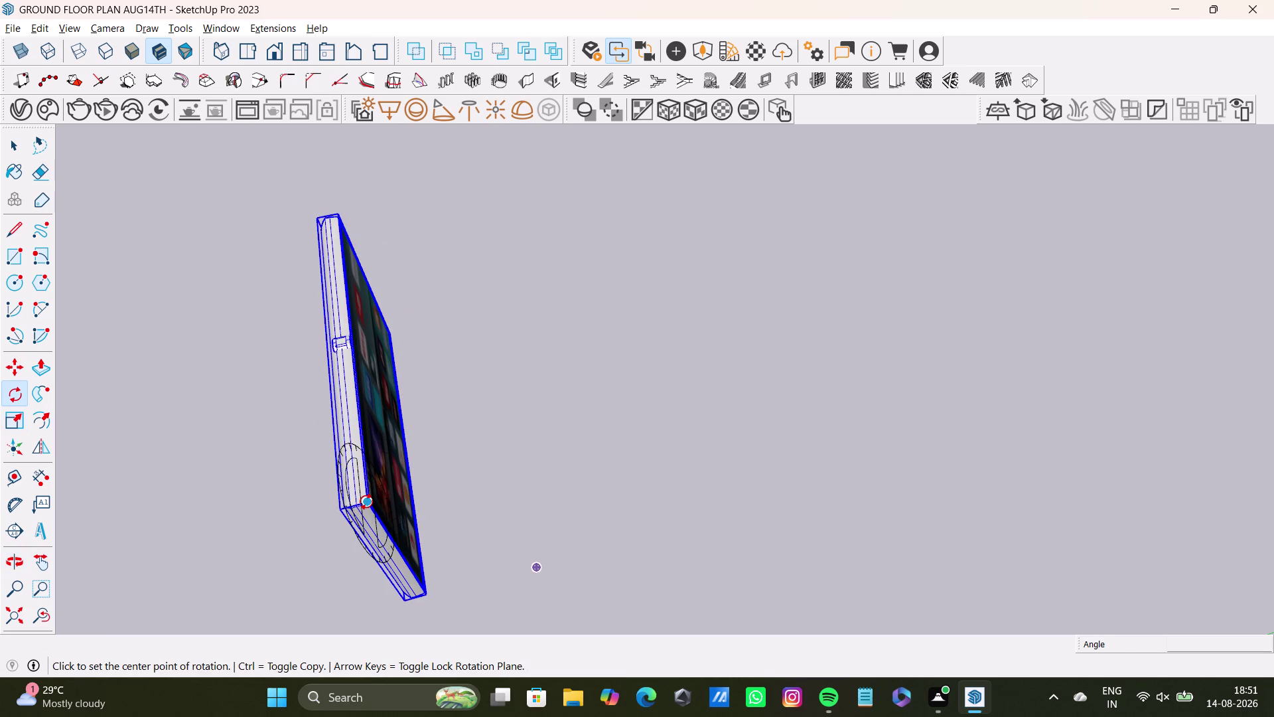
key(Up)
click(364, 499)
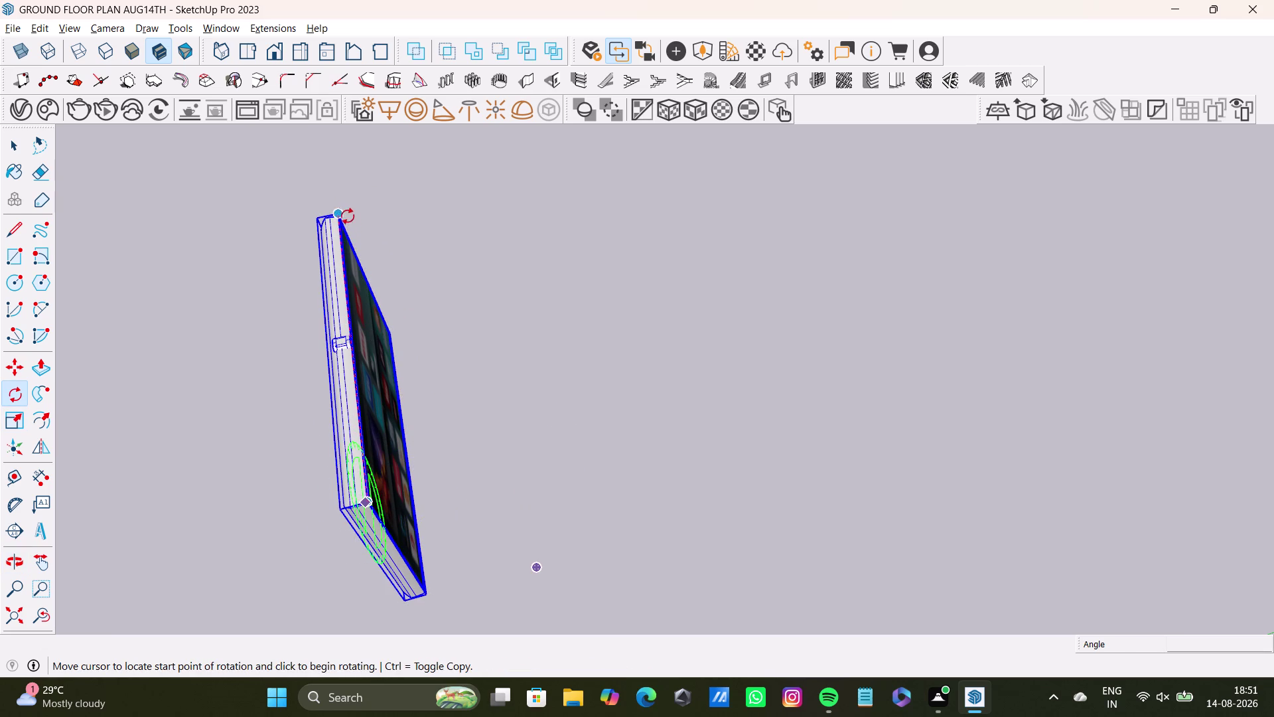
click(340, 213)
key(space)
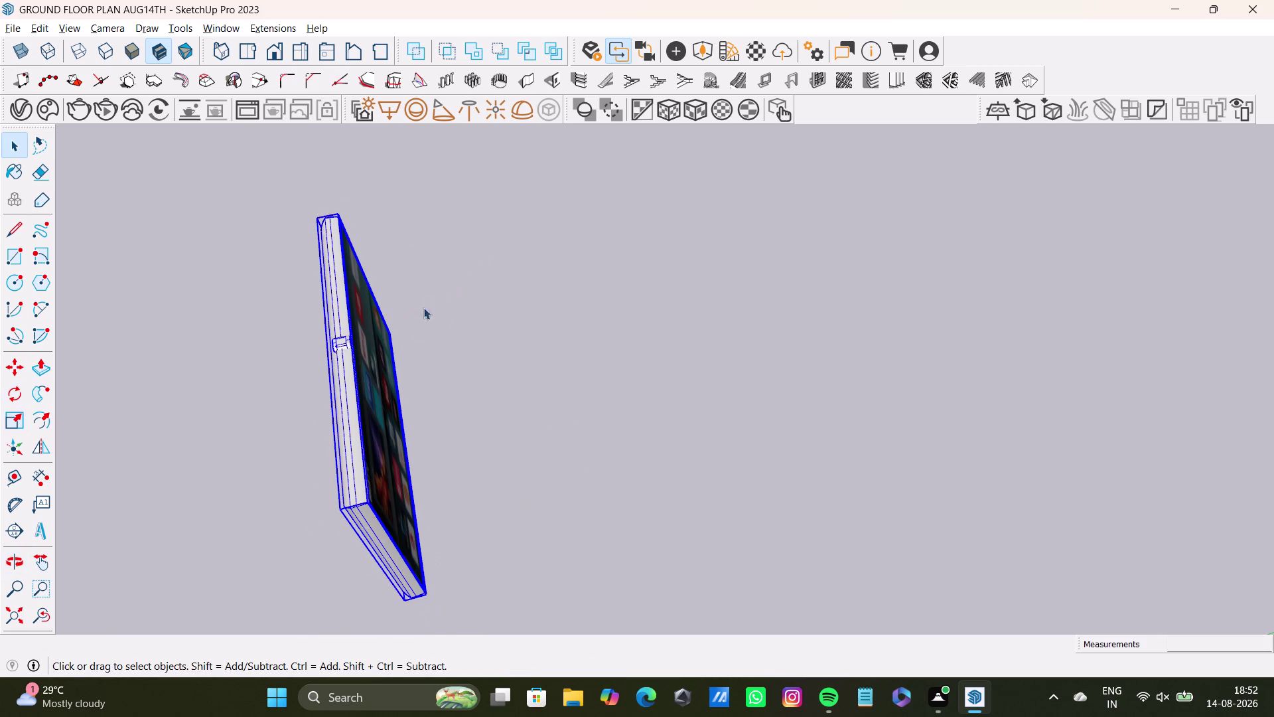
key(q)
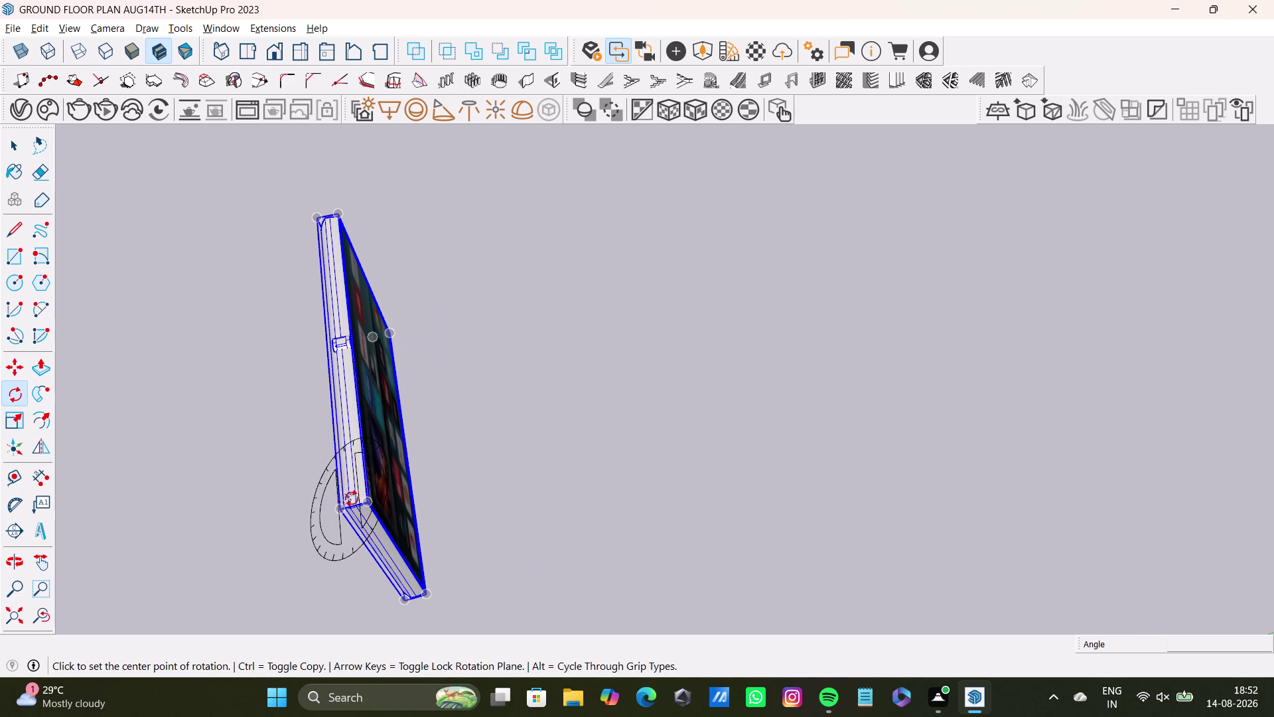
click(367, 505)
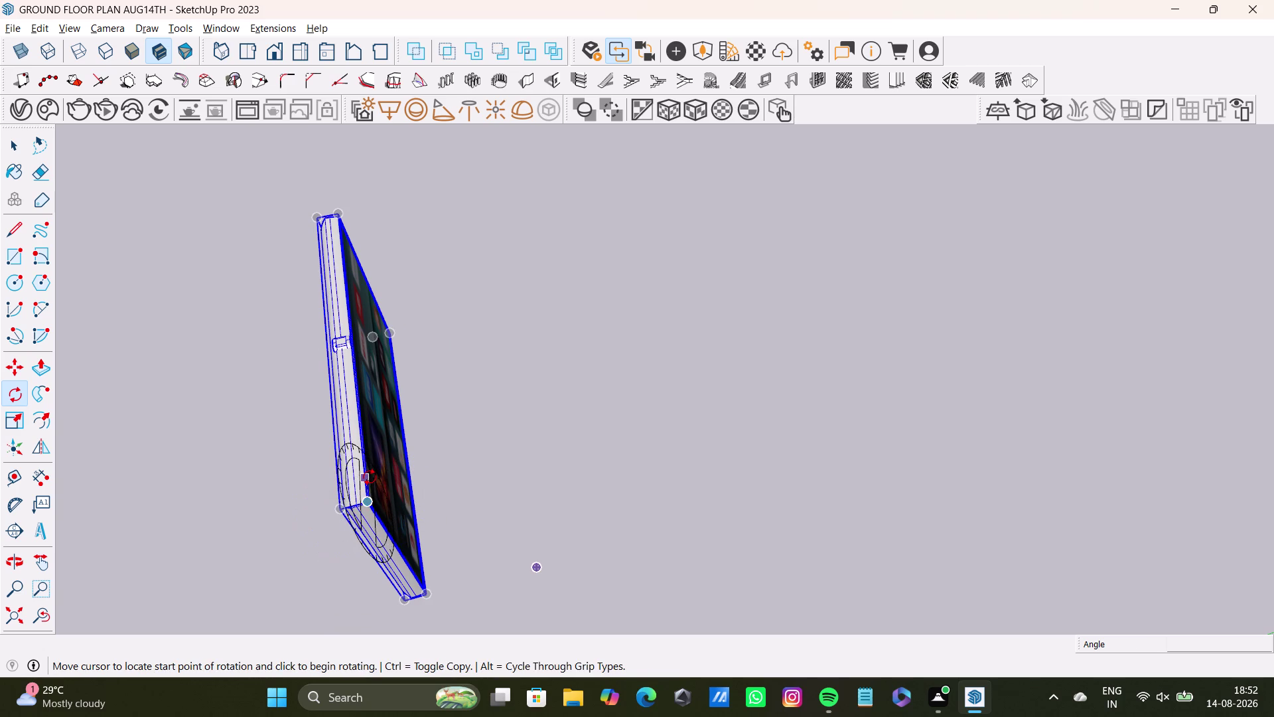
key(space)
key(q)
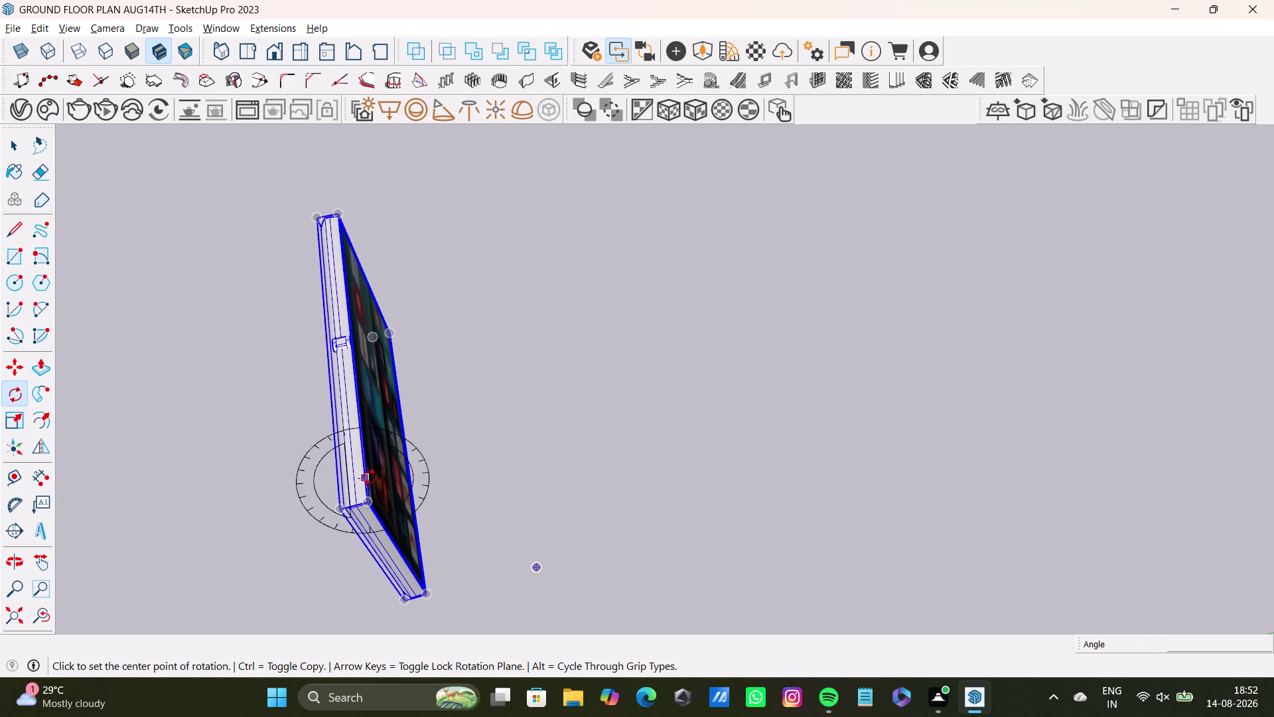
key(m)
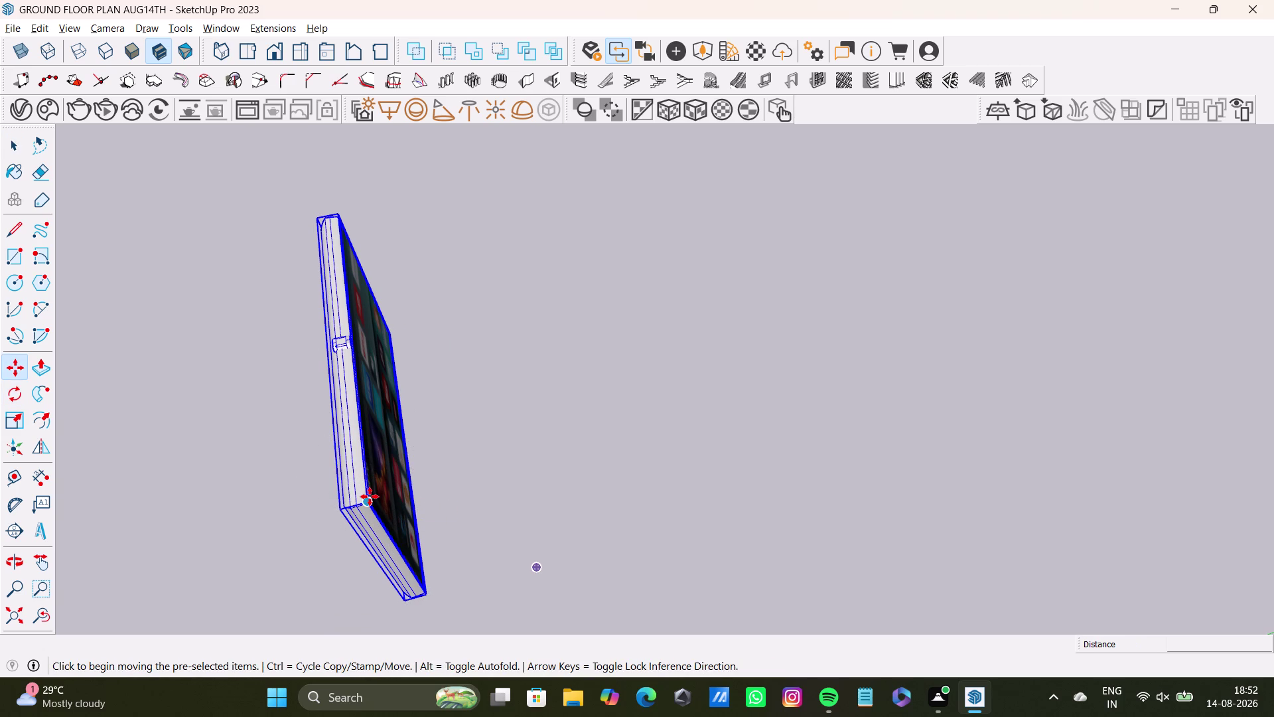
key(q)
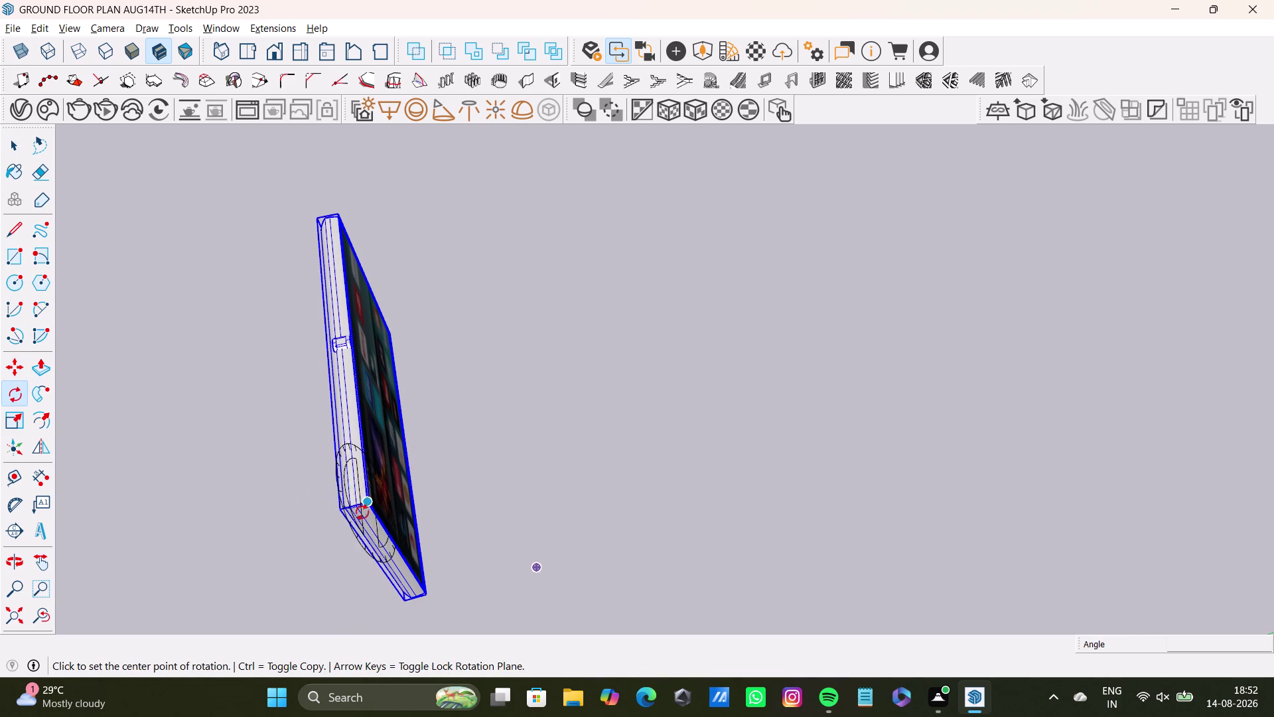
key(Up)
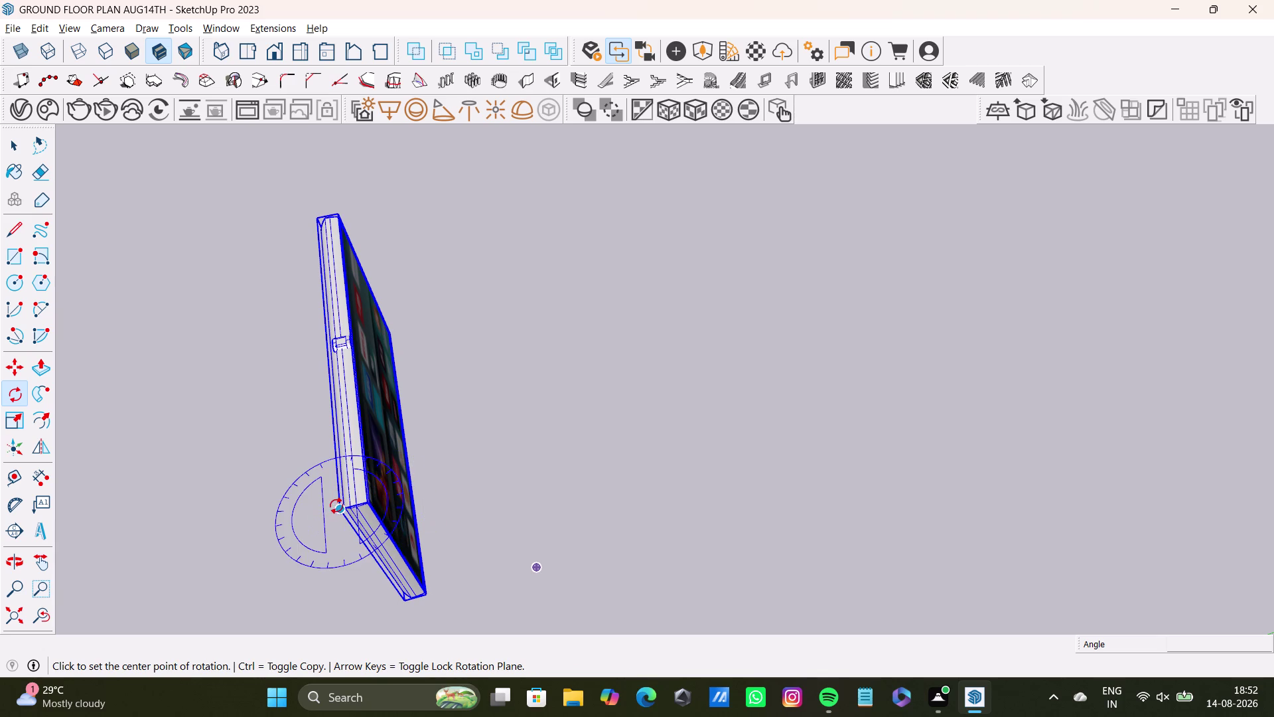
click(338, 511)
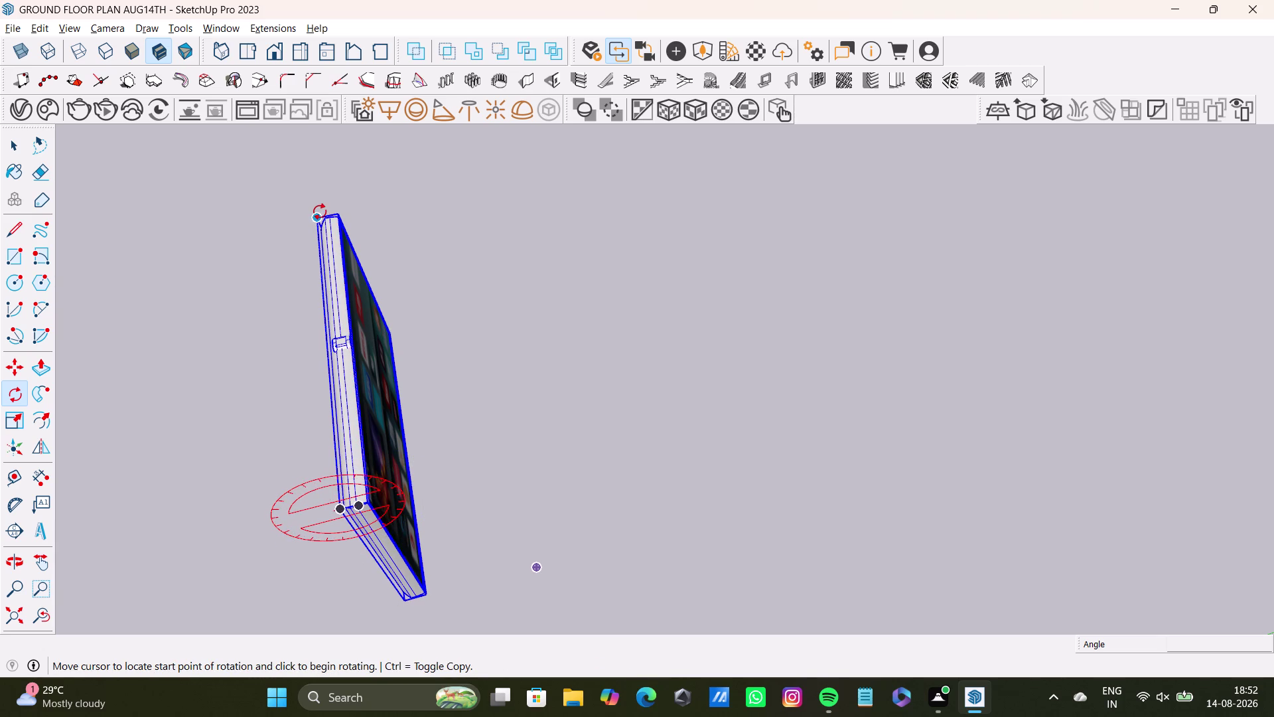
click(318, 216)
key(space)
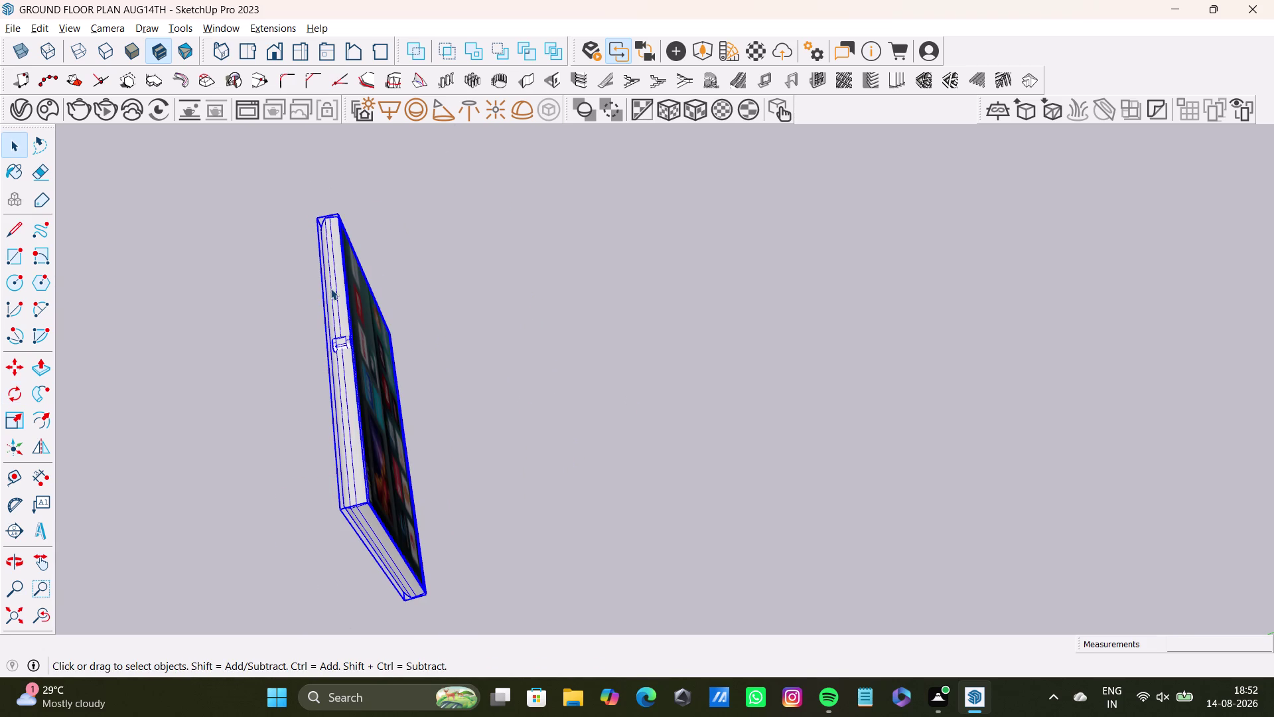
key(q)
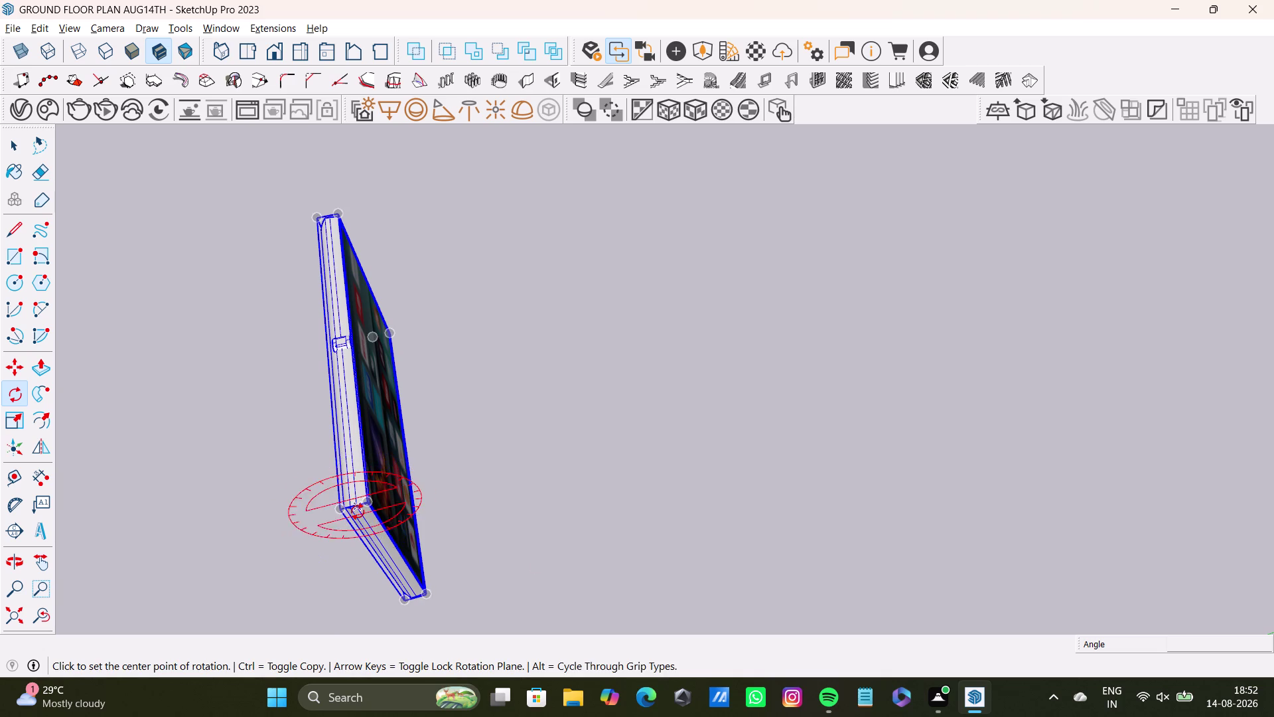
click(367, 502)
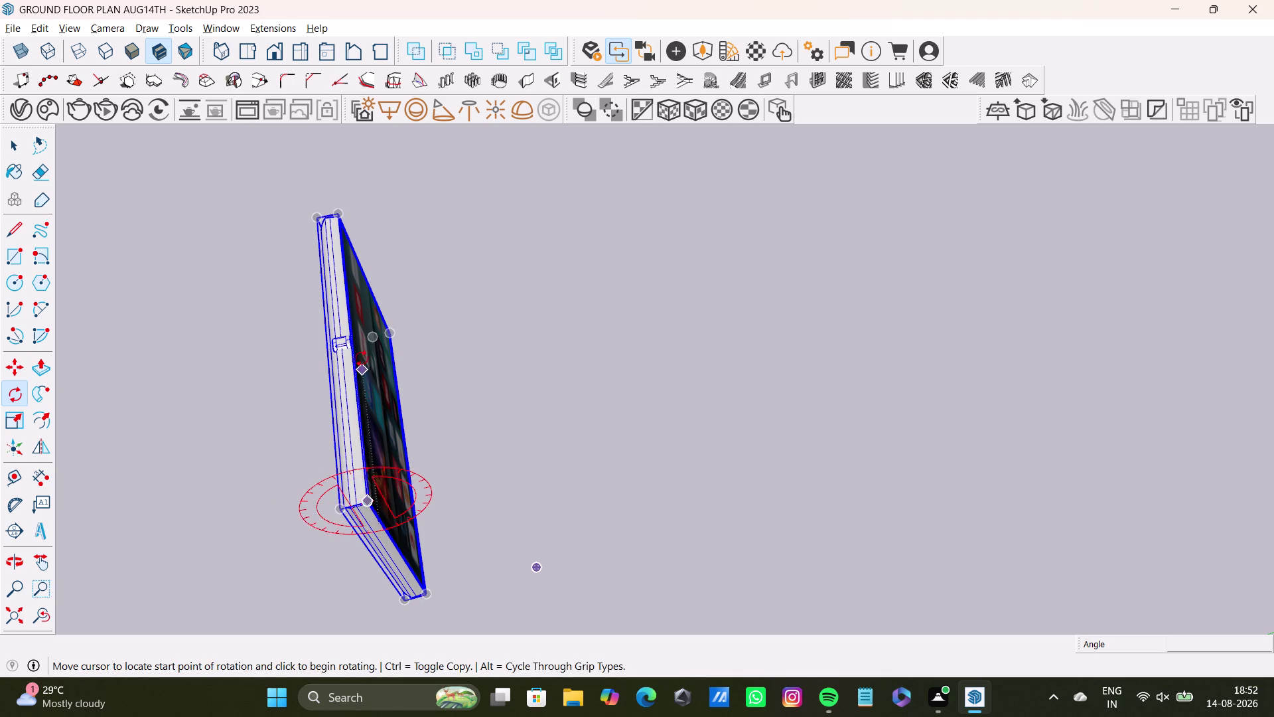
click(339, 212)
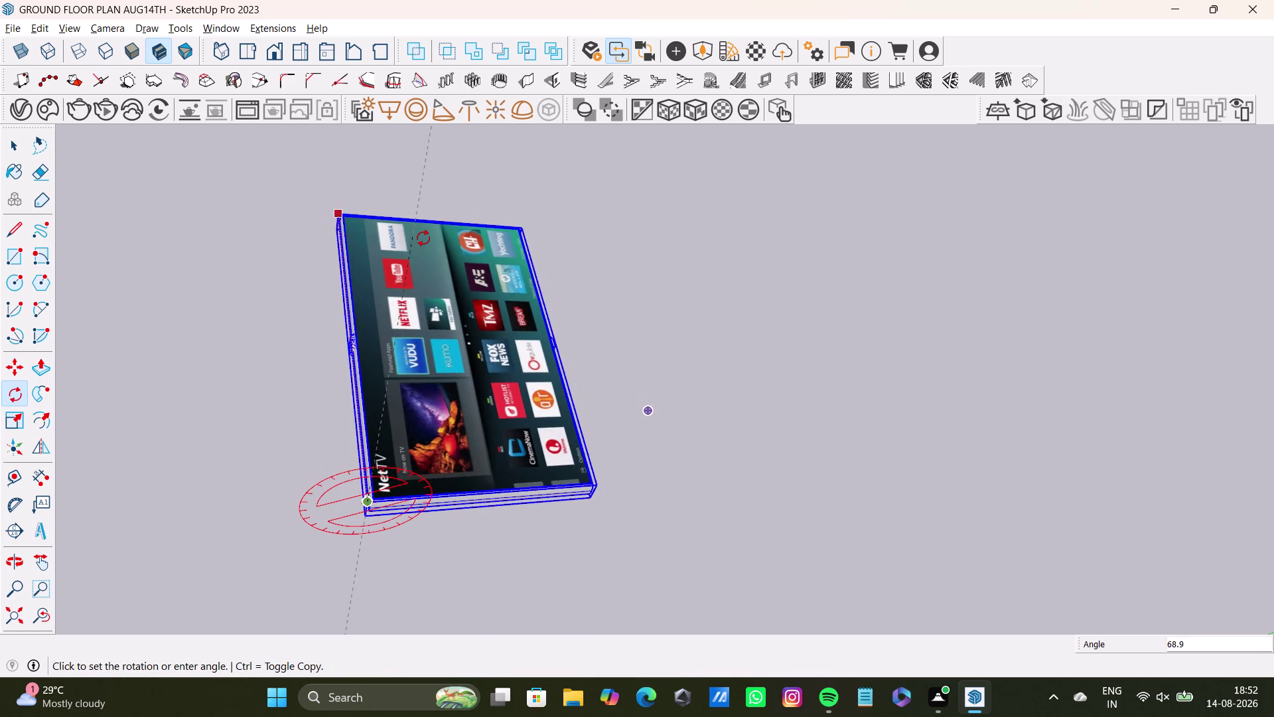
key(space)
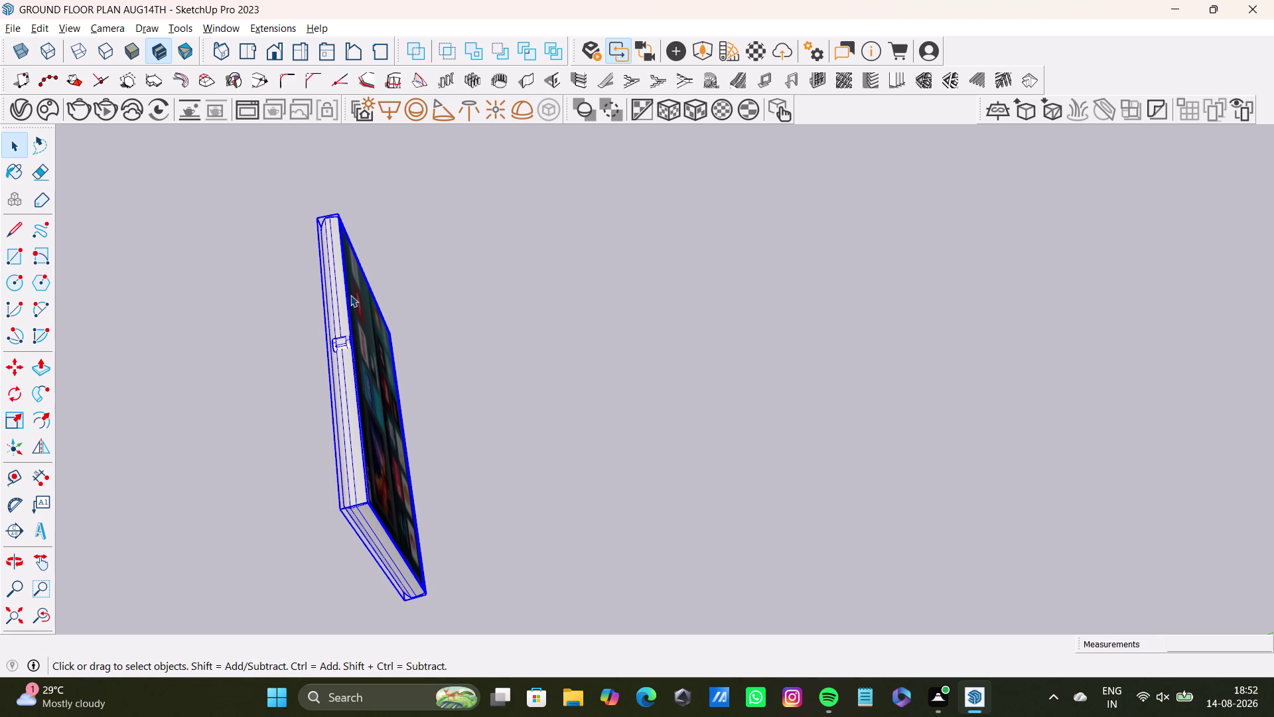
middle_drag(386, 388, 286, 367)
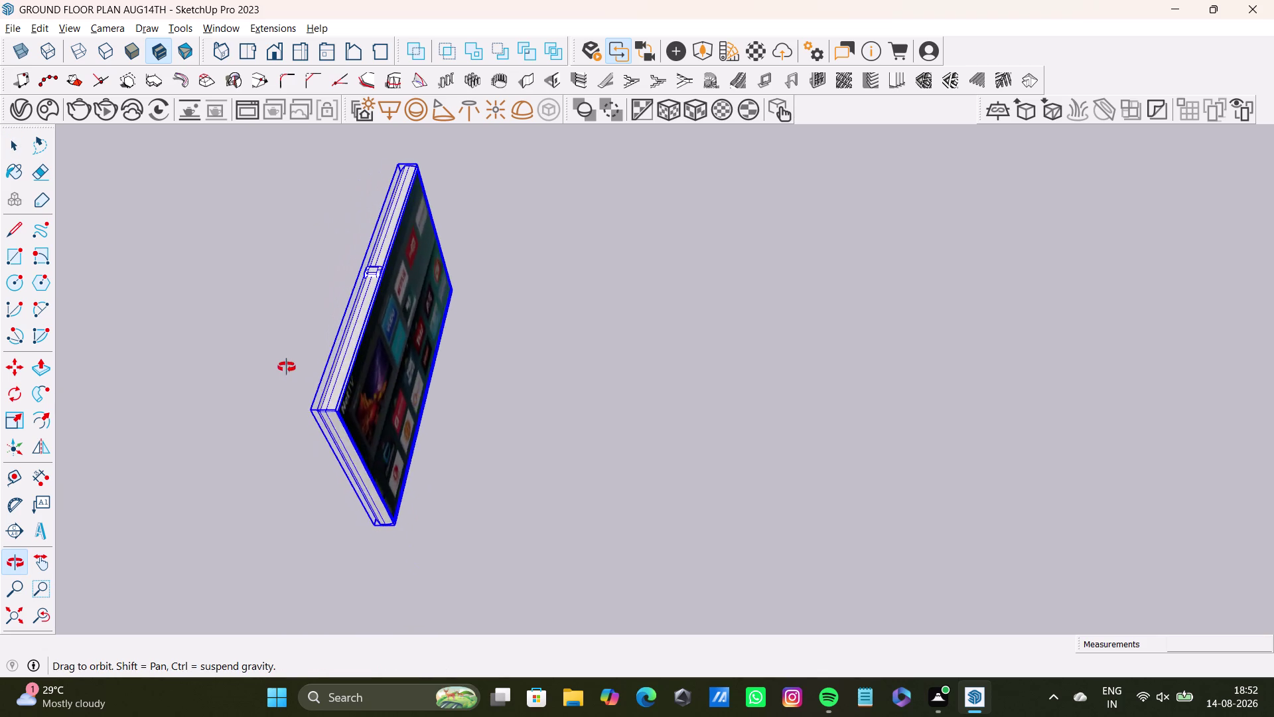
middle_drag(287, 367, 401, 377)
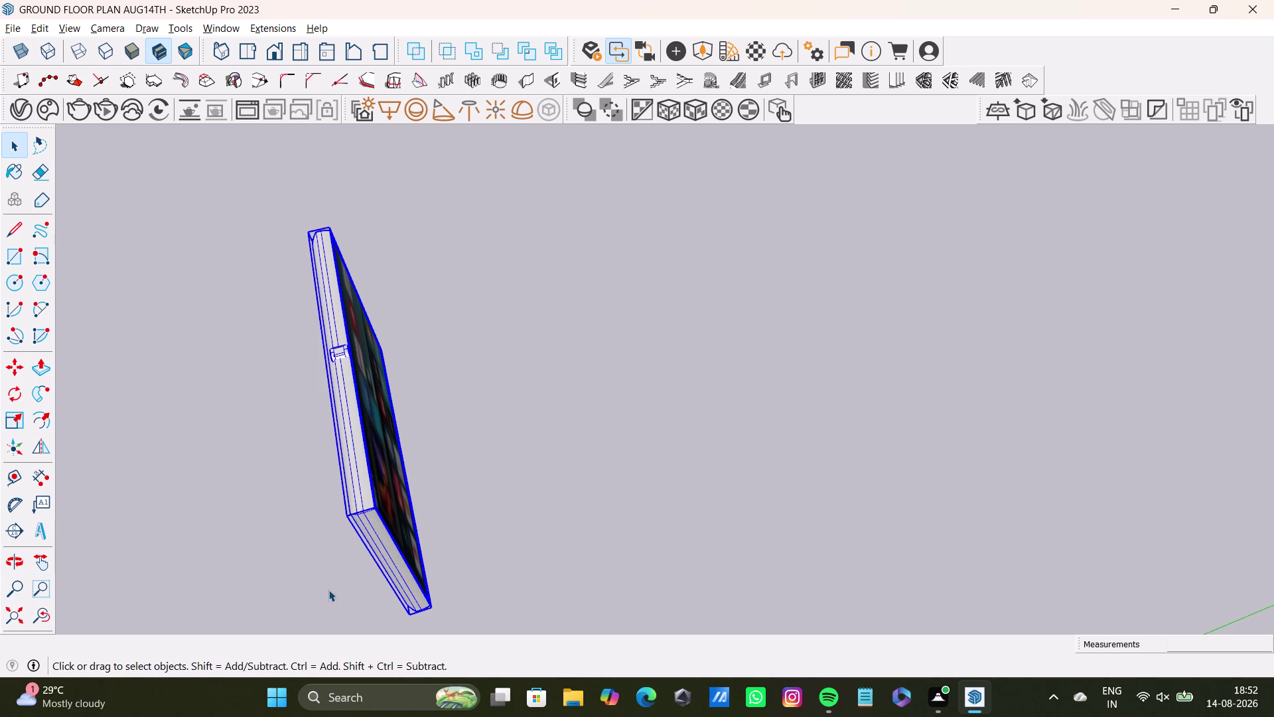
Attempt to rotate the TV around its corner, then cancel.
scroll(down, 3)
key(w)
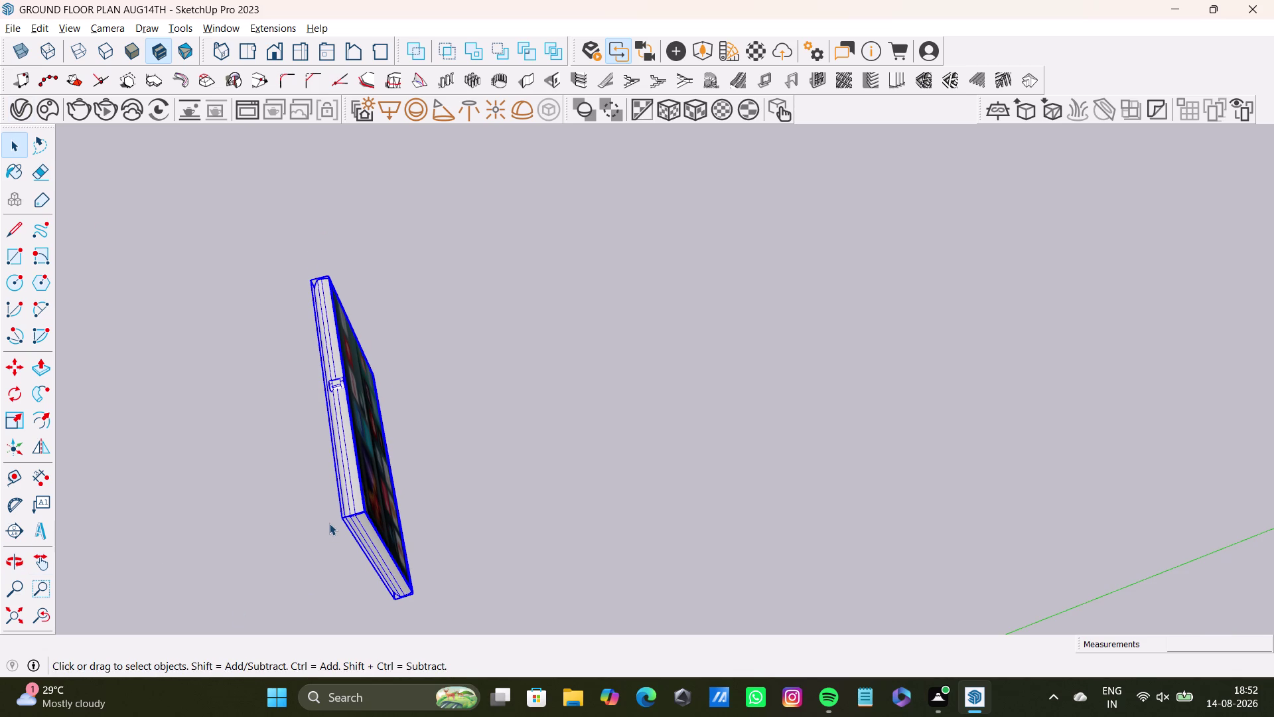
key(w)
key(q)
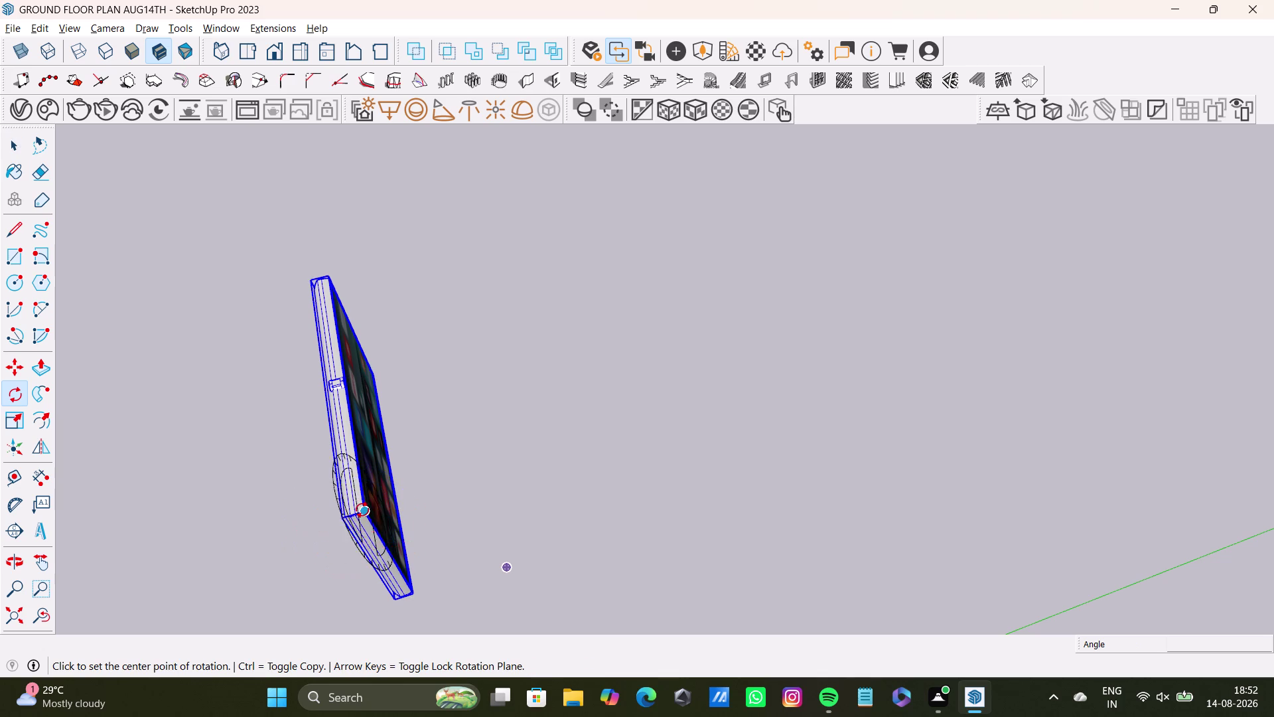
drag(369, 509, 365, 501)
drag(331, 271, 347, 272)
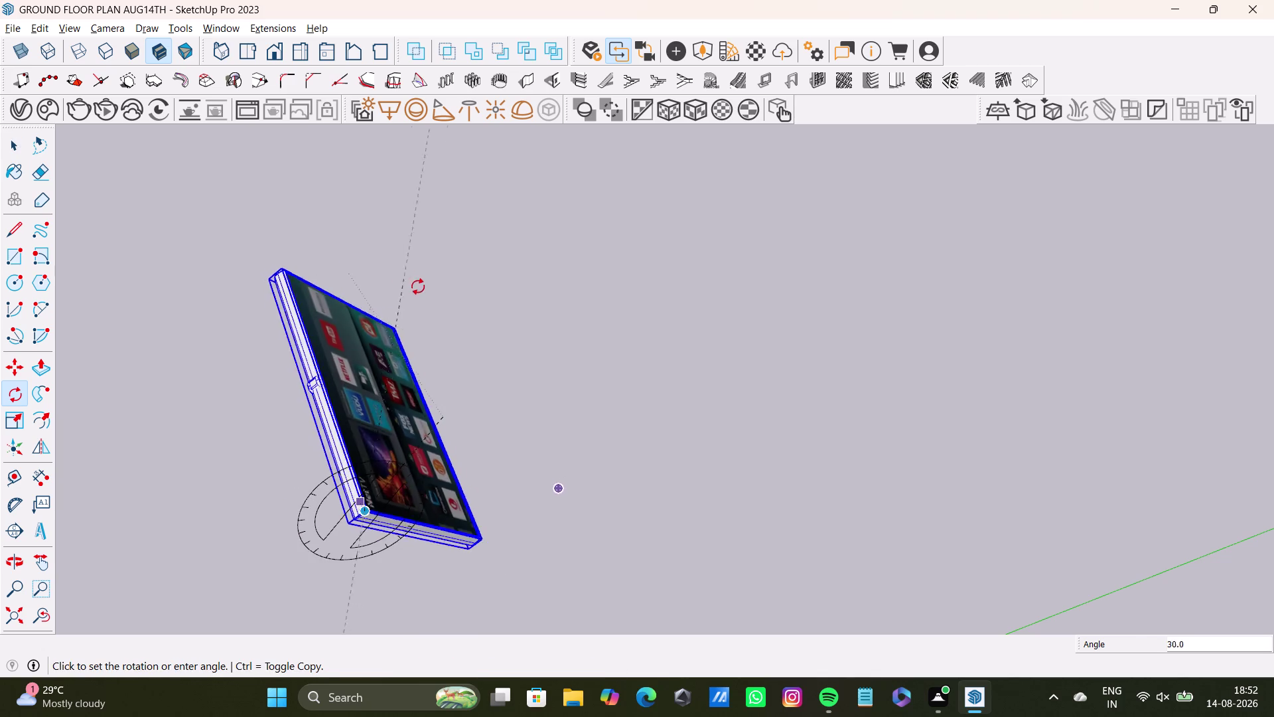
key(space)
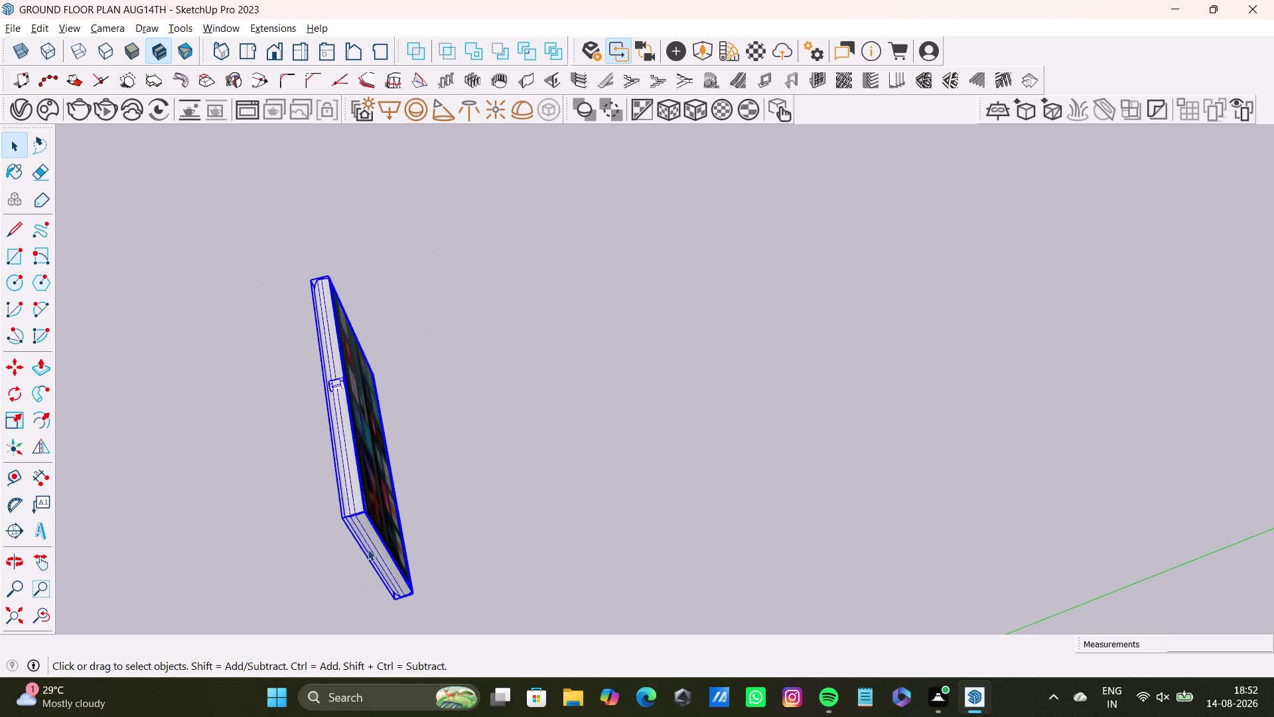
Retry the rotation with a Right-arrow axis lock, cancel, and orbit to face the screen.
key(q)
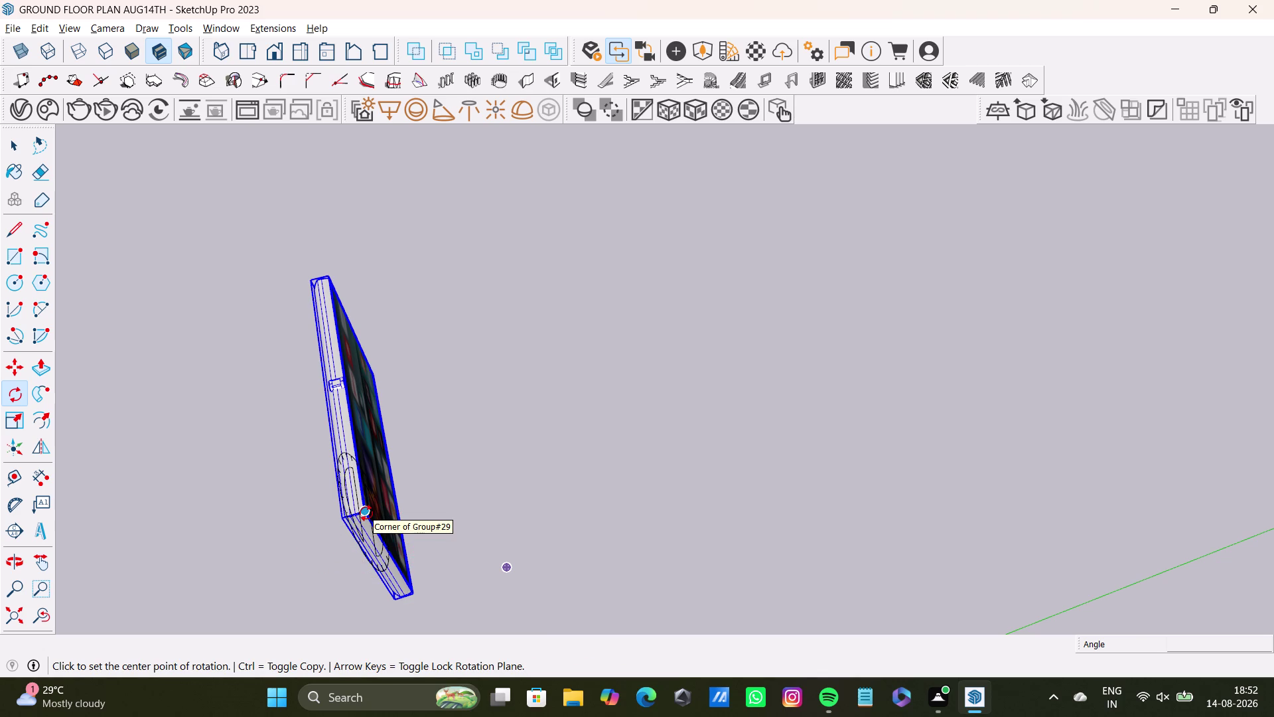
key(Right)
click(366, 513)
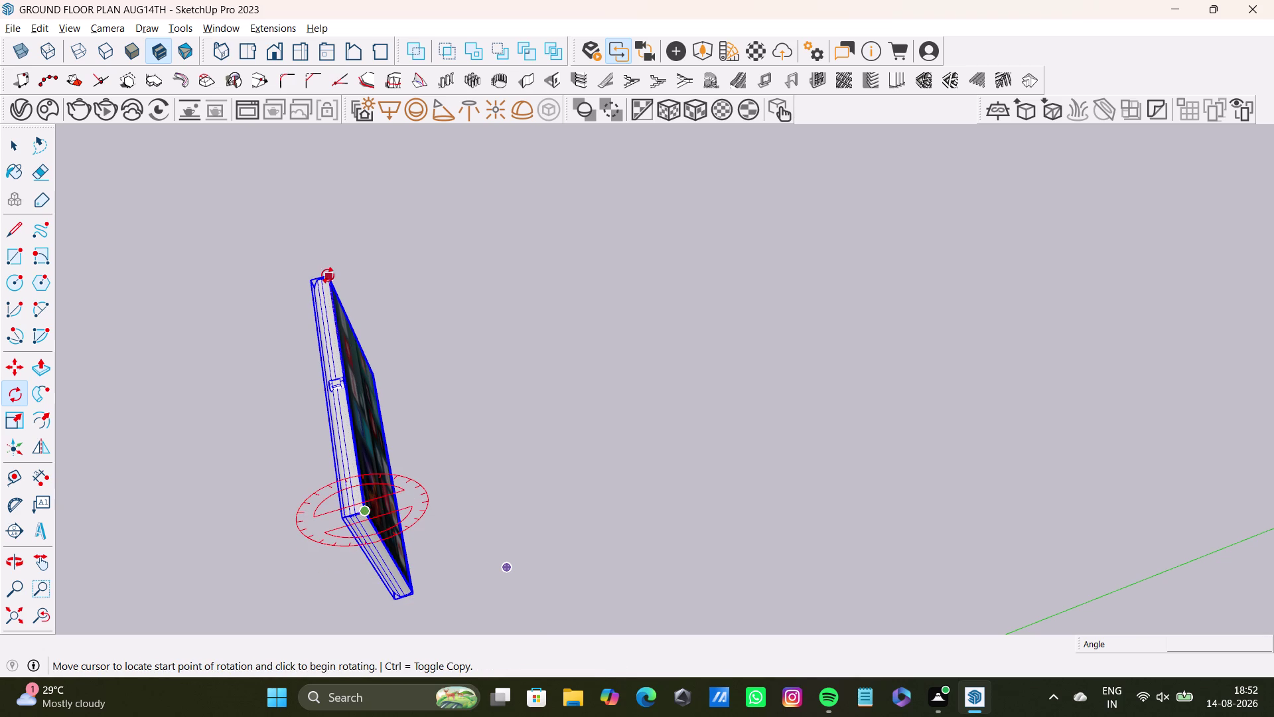
drag(330, 275, 336, 275)
key(space)
middle_drag(386, 448, 306, 493)
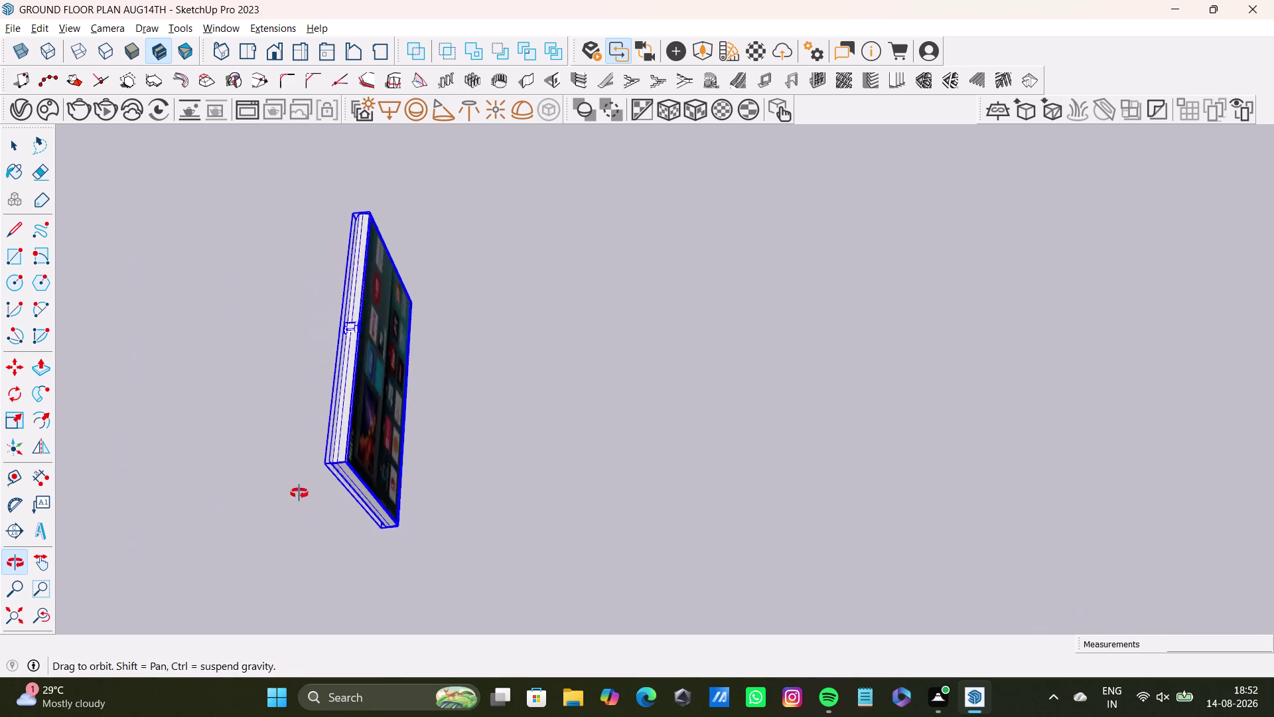
middle_drag(305, 493, 235, 366)
scroll(down, 3)
middle_drag(416, 387, 445, 452)
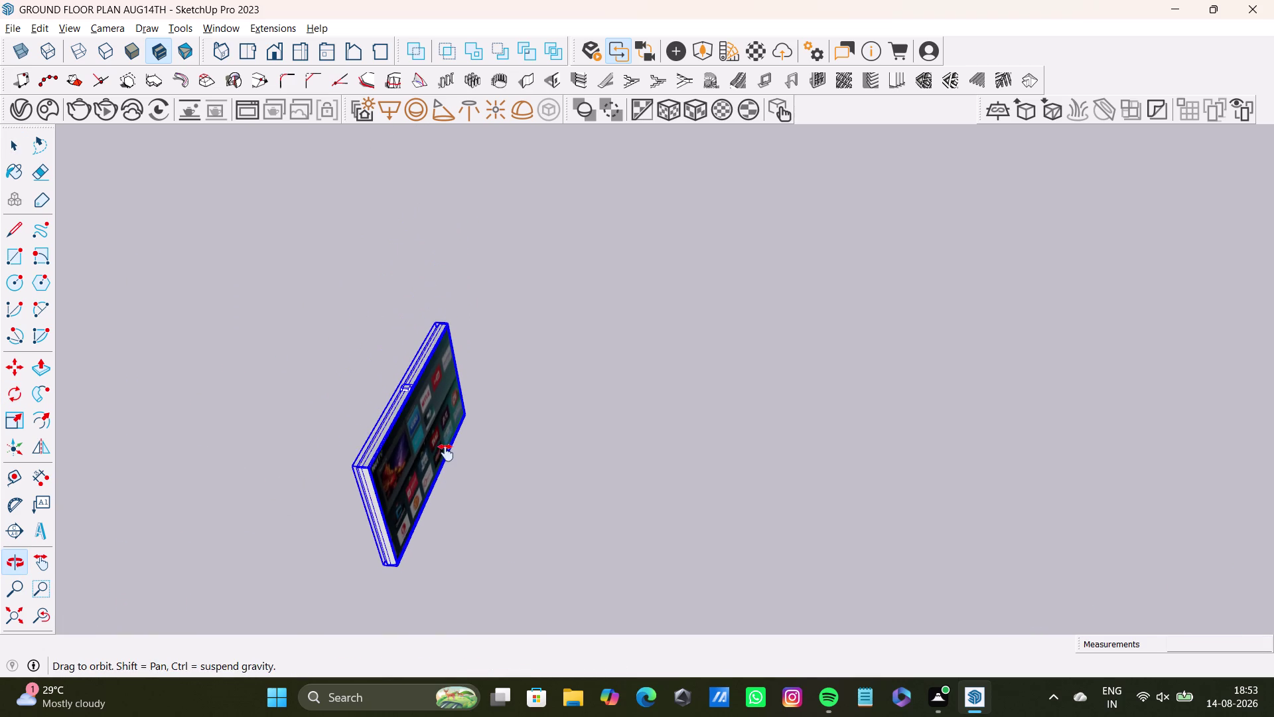
middle_drag(446, 452, 447, 453)
middle_drag(447, 452, 446, 393)
Rotate the TV 90 degrees about the vertical axis from its corner.
key(q)
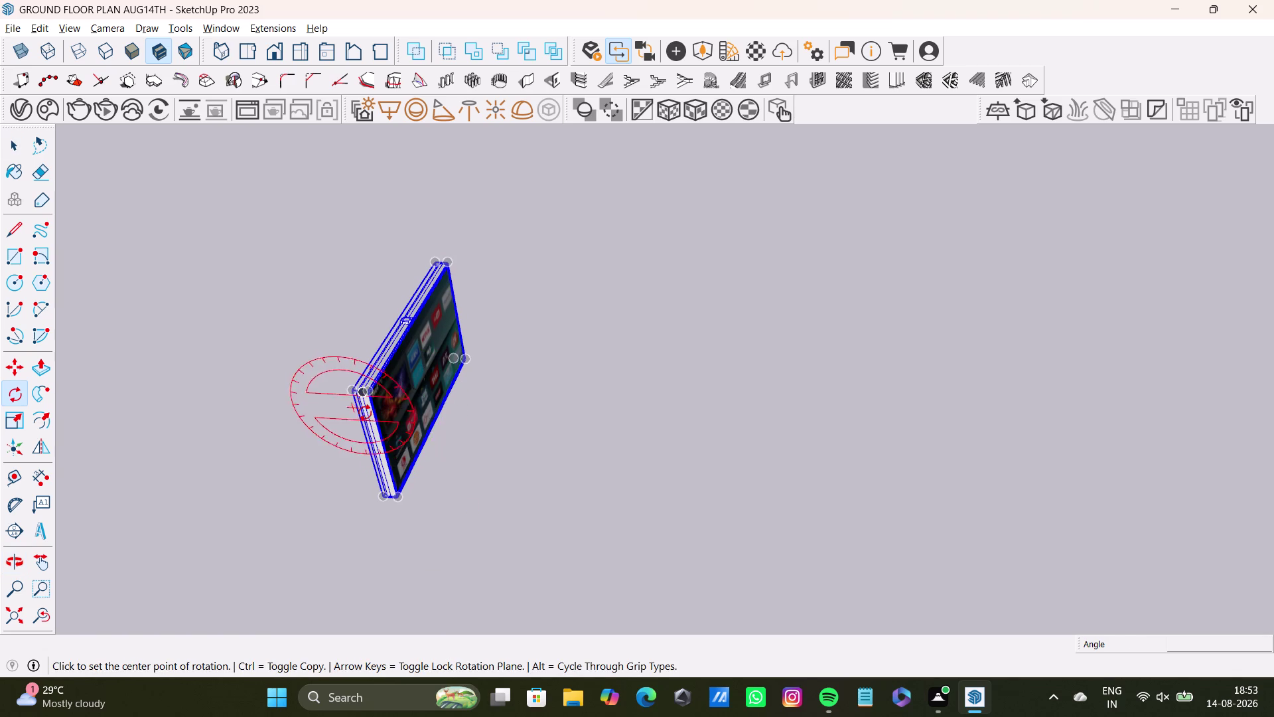
key(Up)
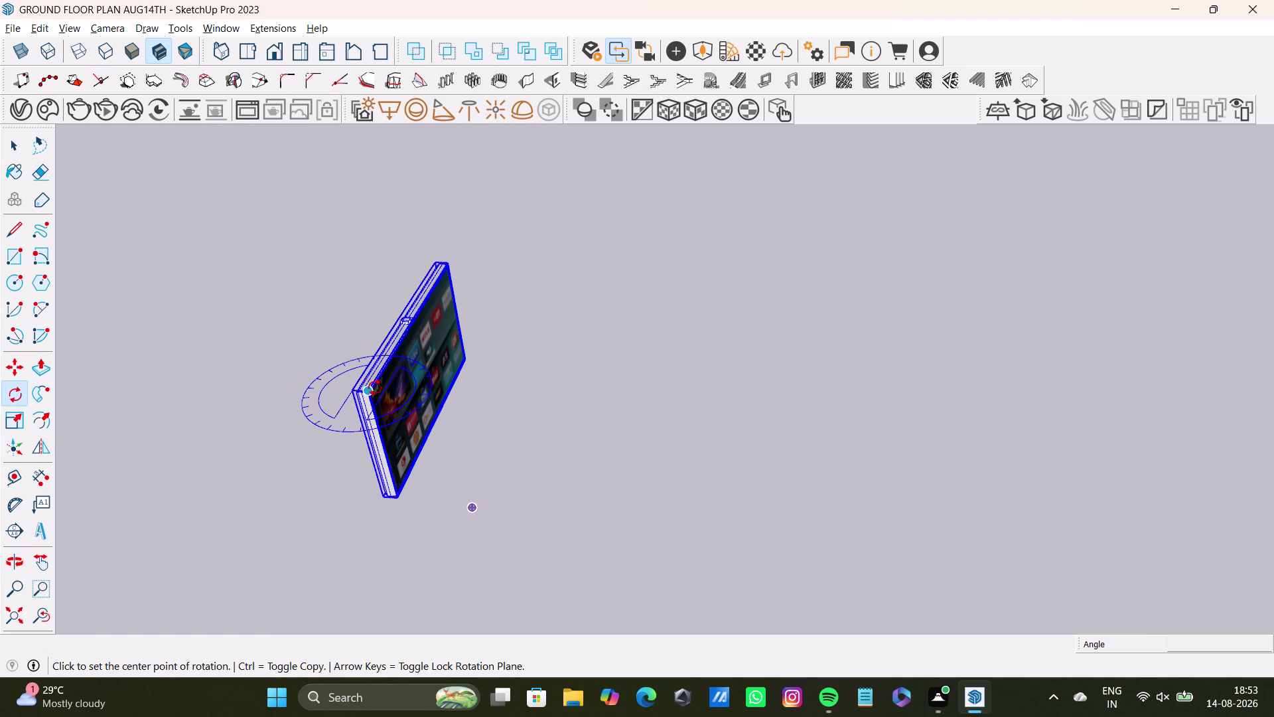
click(368, 395)
click(447, 265)
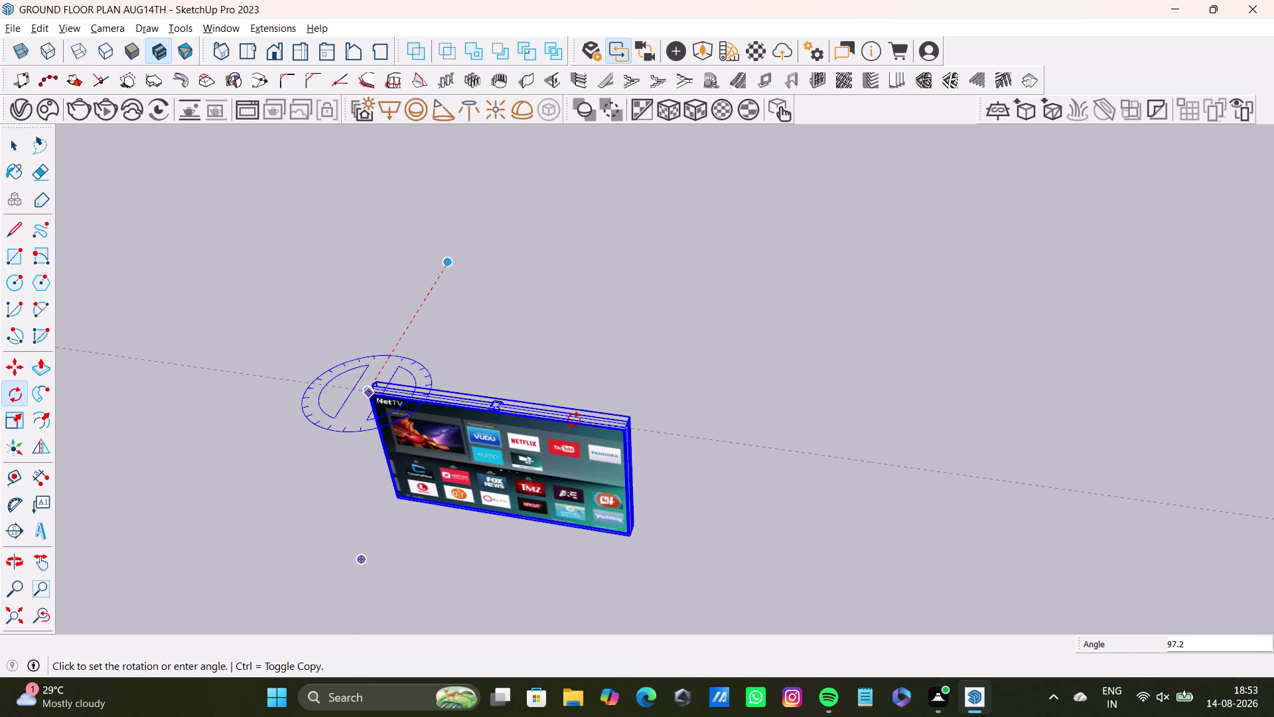
text(90)
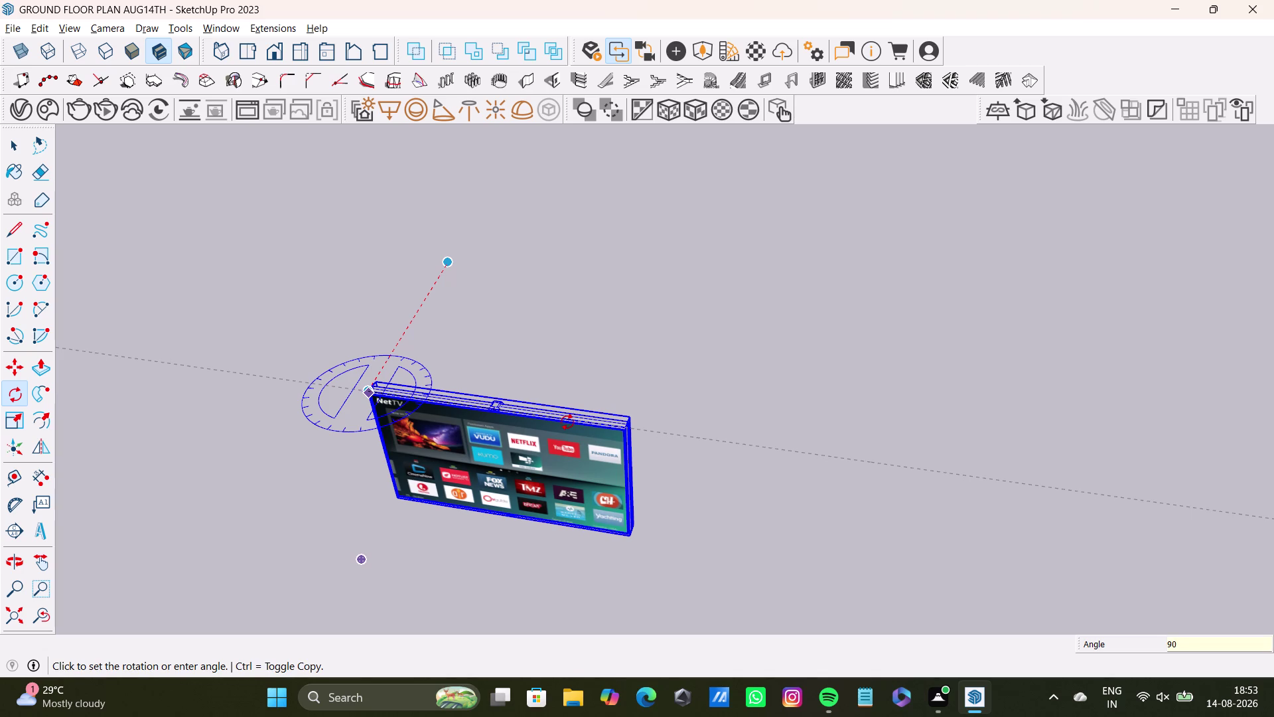
key(Return)
key(space)
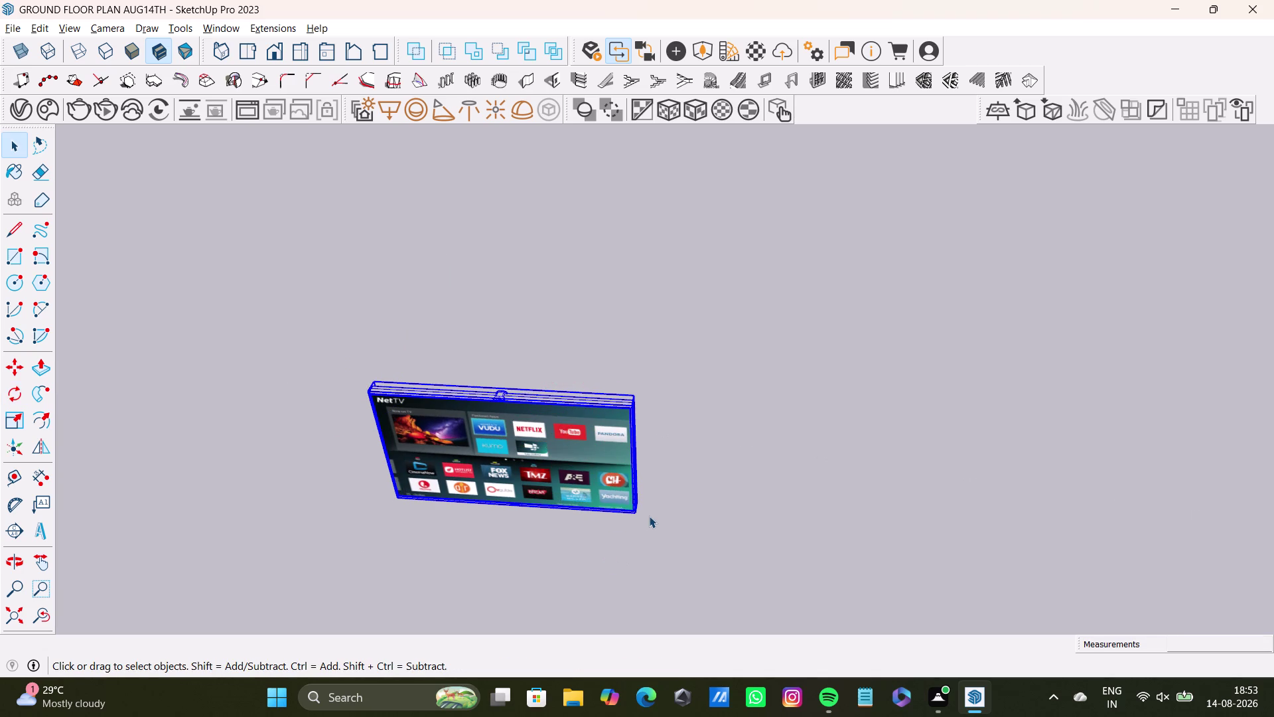
key(m)
click(635, 513)
Drop the TV inside the house near the curved wall.
scroll(down, 3)
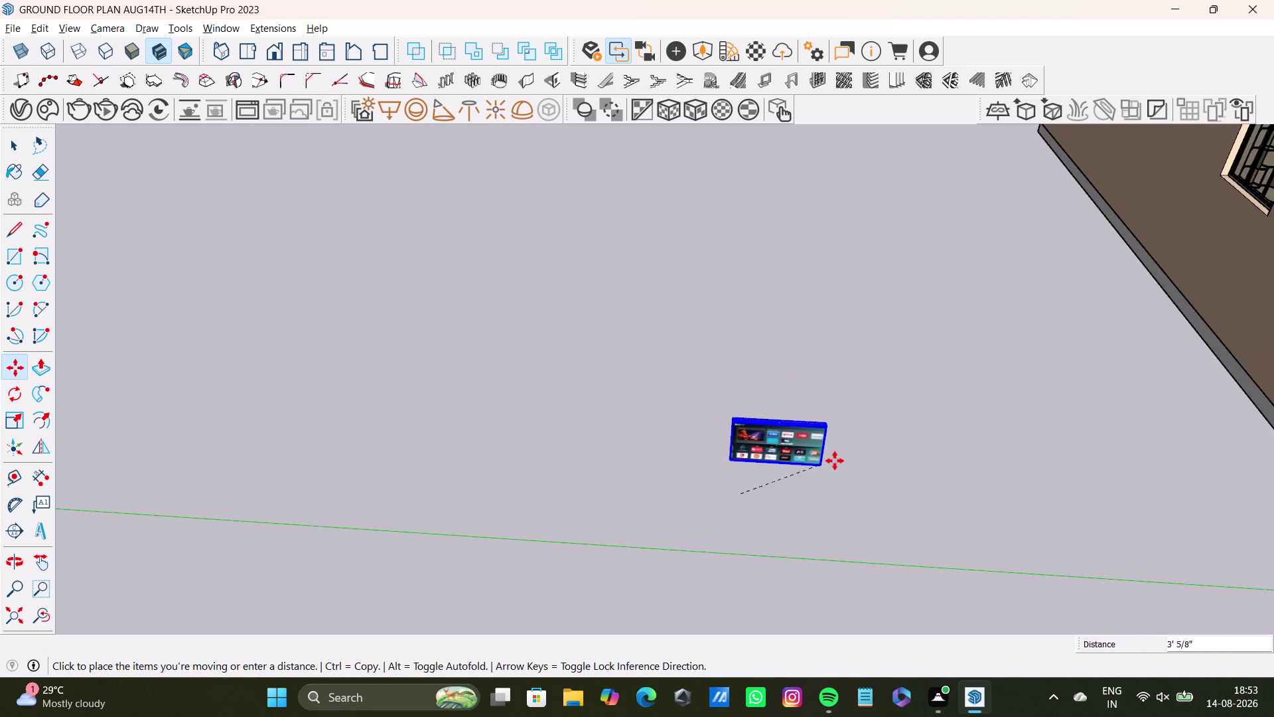
middle_drag(844, 456, 134, 595)
middle_drag(1075, 370, 706, 450)
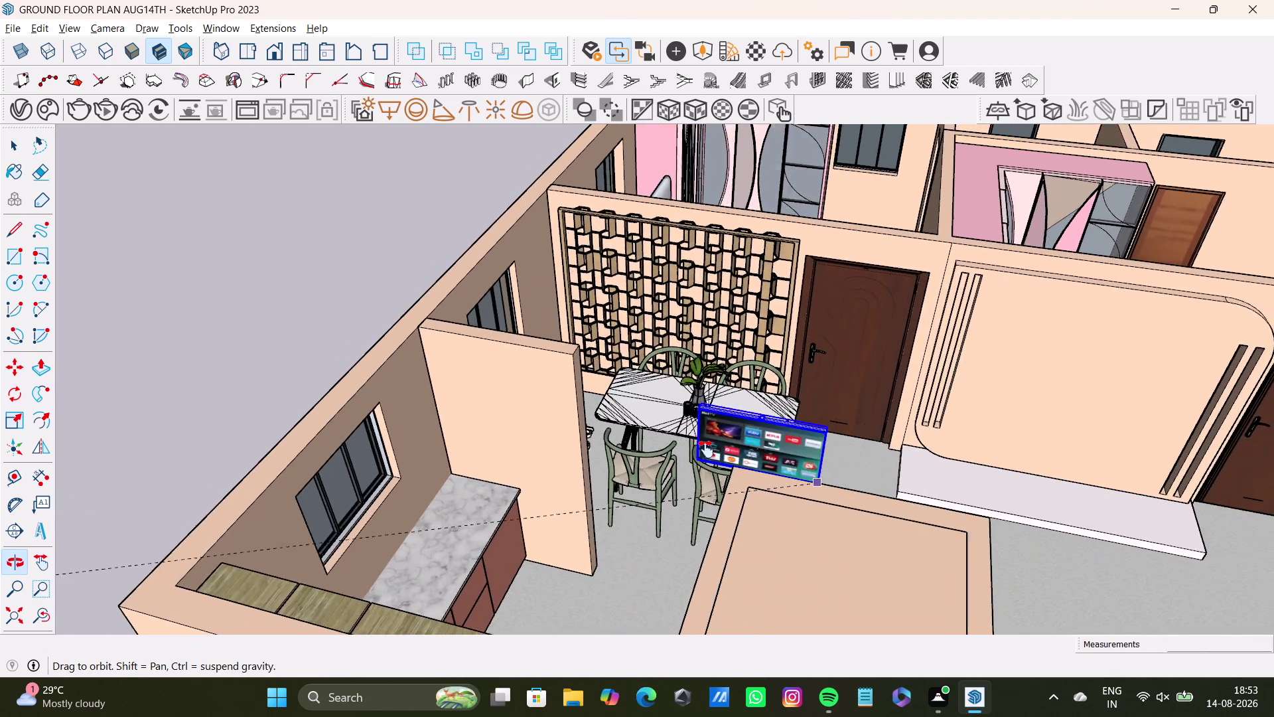
middle_drag(706, 450, 430, 441)
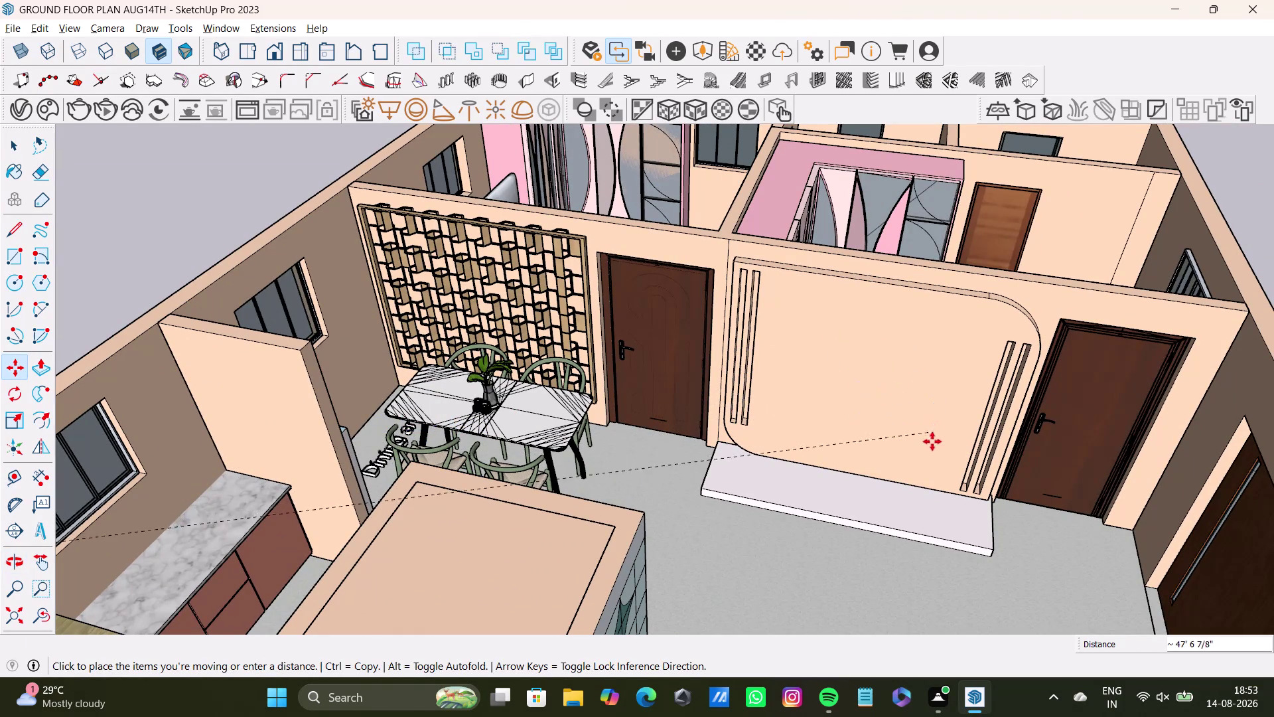
click(903, 513)
Scale the TV up to about 1.7 times its size.
scroll(up, 3)
middle_drag(917, 506, 753, 472)
scroll(up, 3)
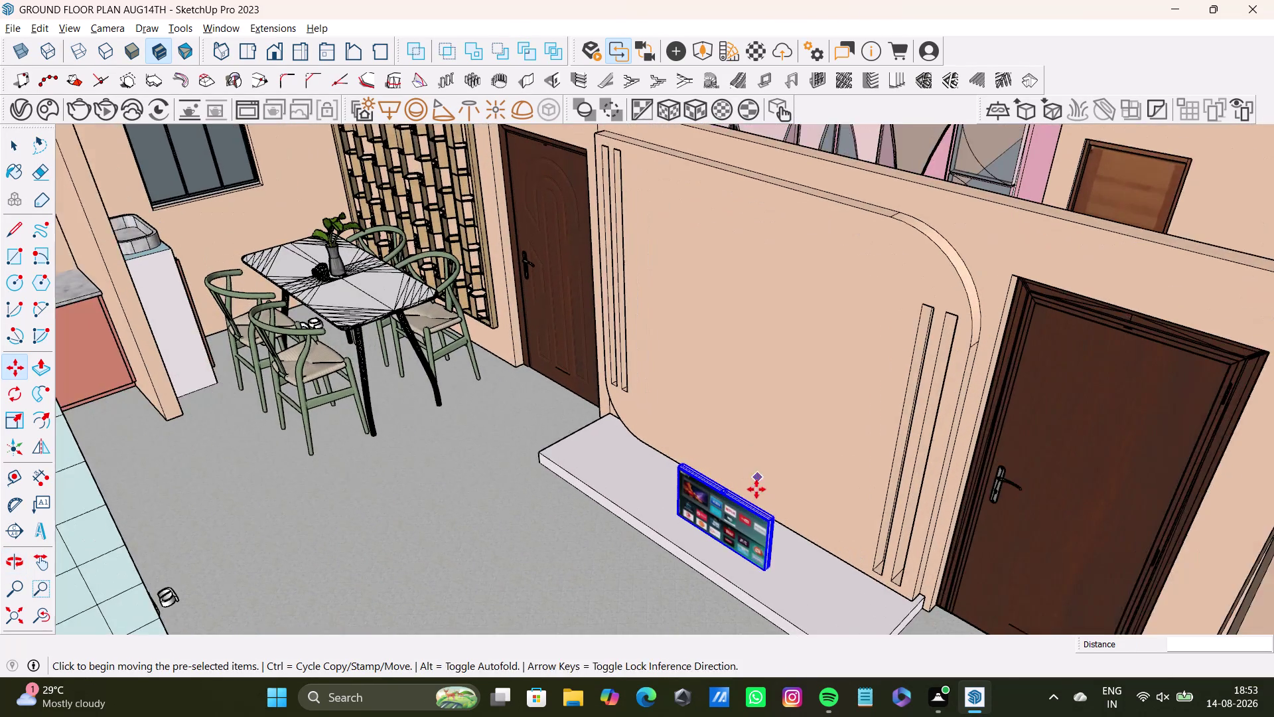
scroll(up, 3)
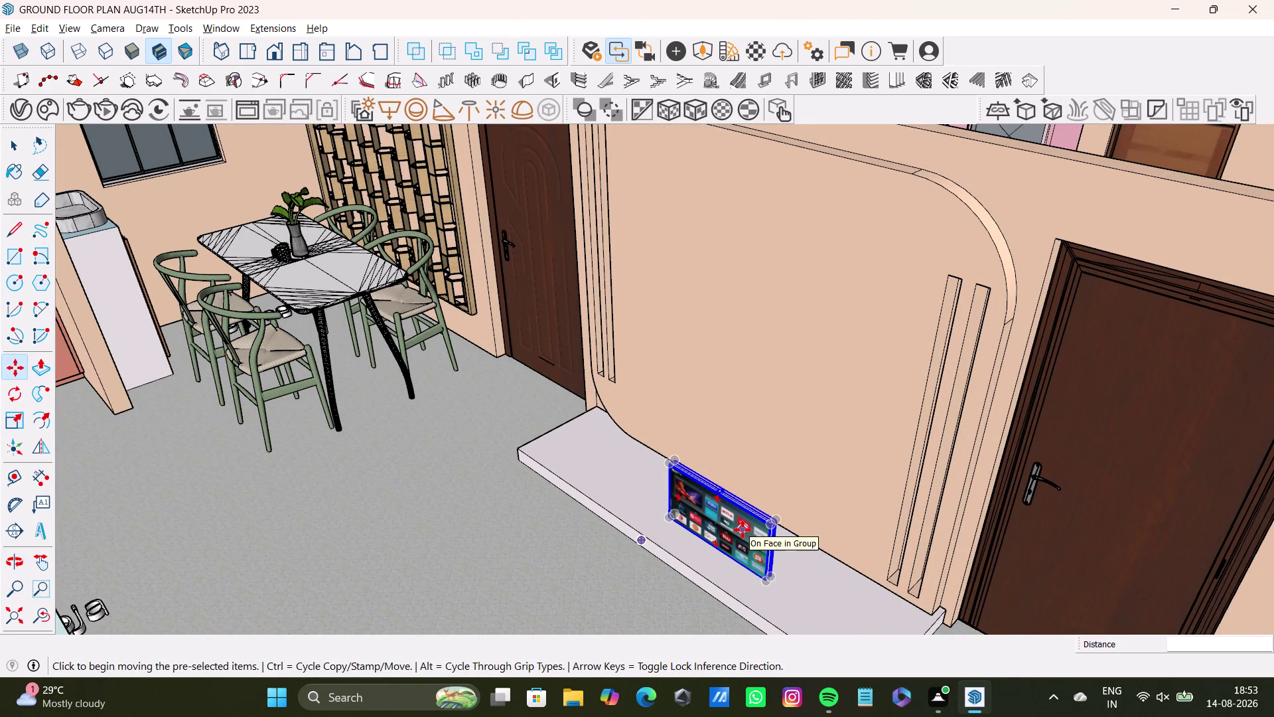
key(s)
scroll(up, 3)
drag(682, 444, 681, 279)
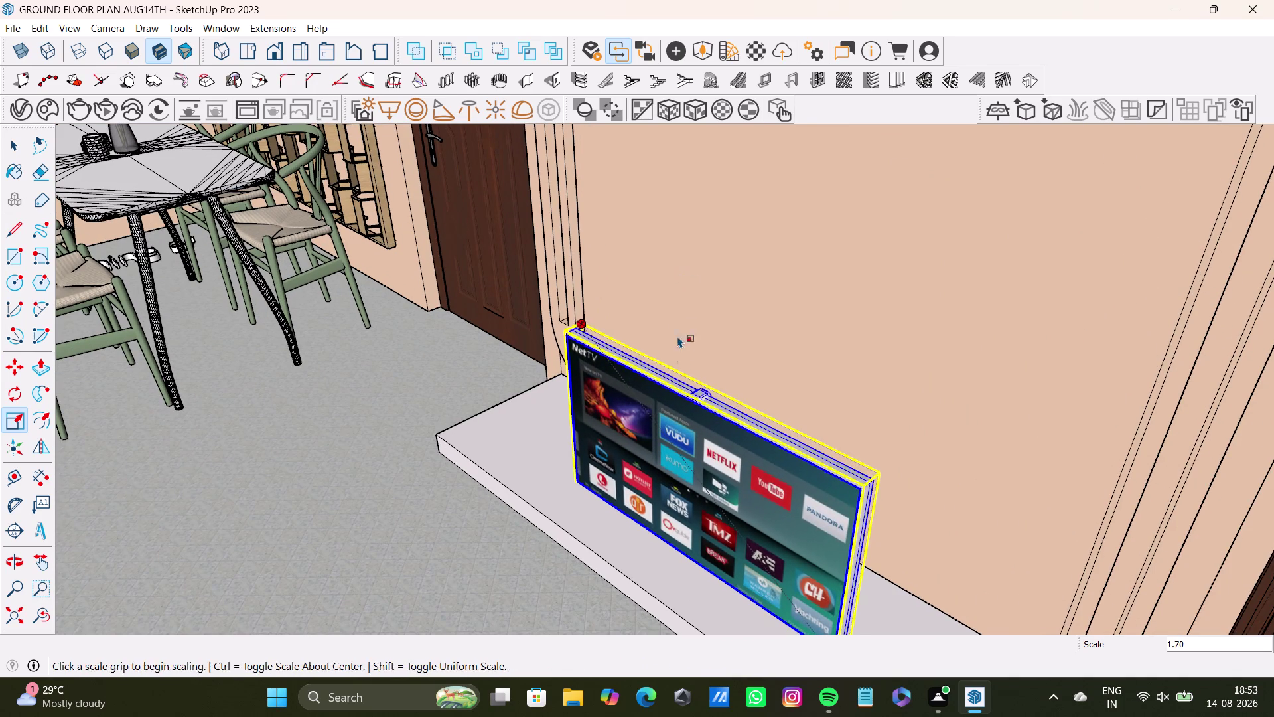
key(space)
middle_drag(712, 533, 667, 501)
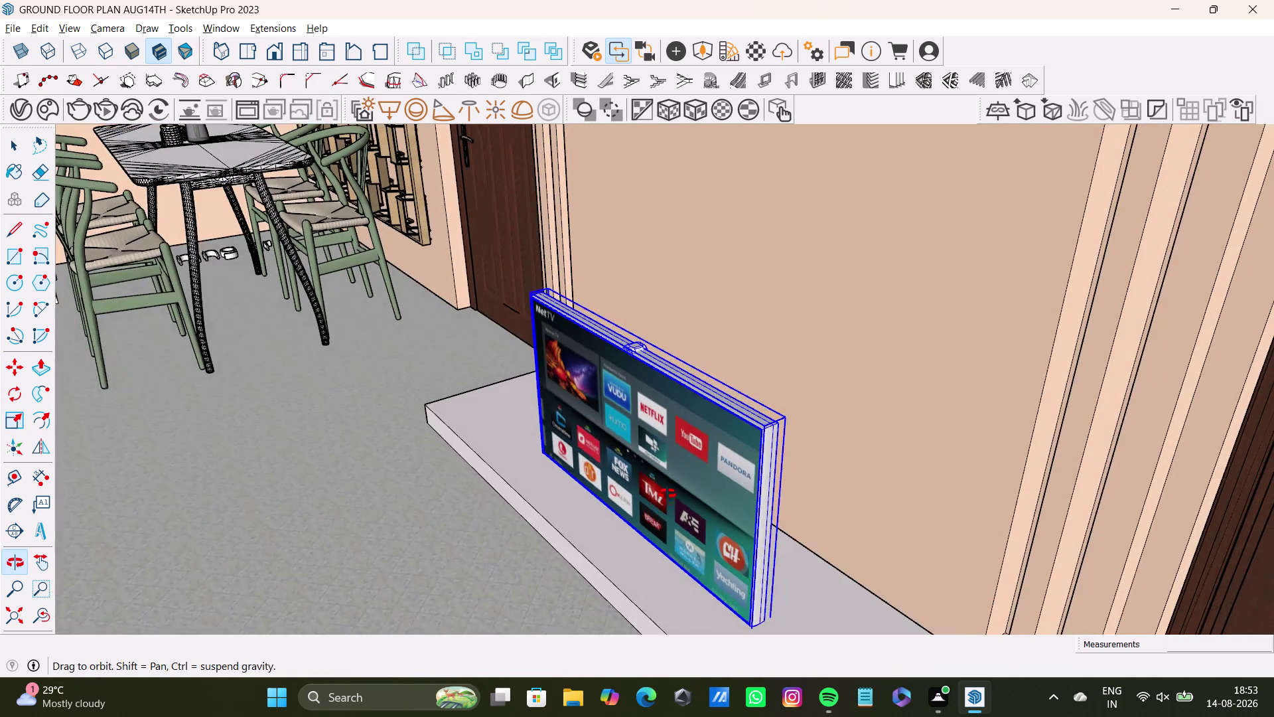
middle_drag(667, 501, 692, 482)
Pick up the TV by its bottom corner and carry it toward the feature wall and ledge.
key(m)
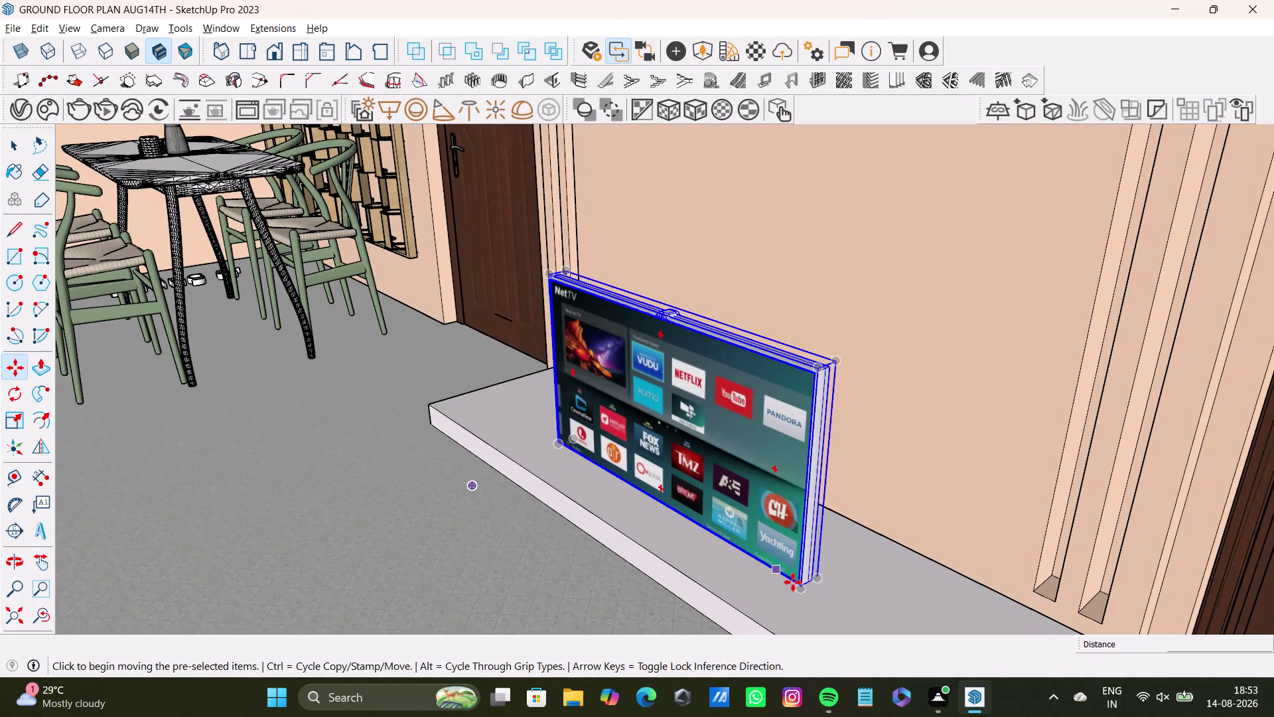
click(797, 589)
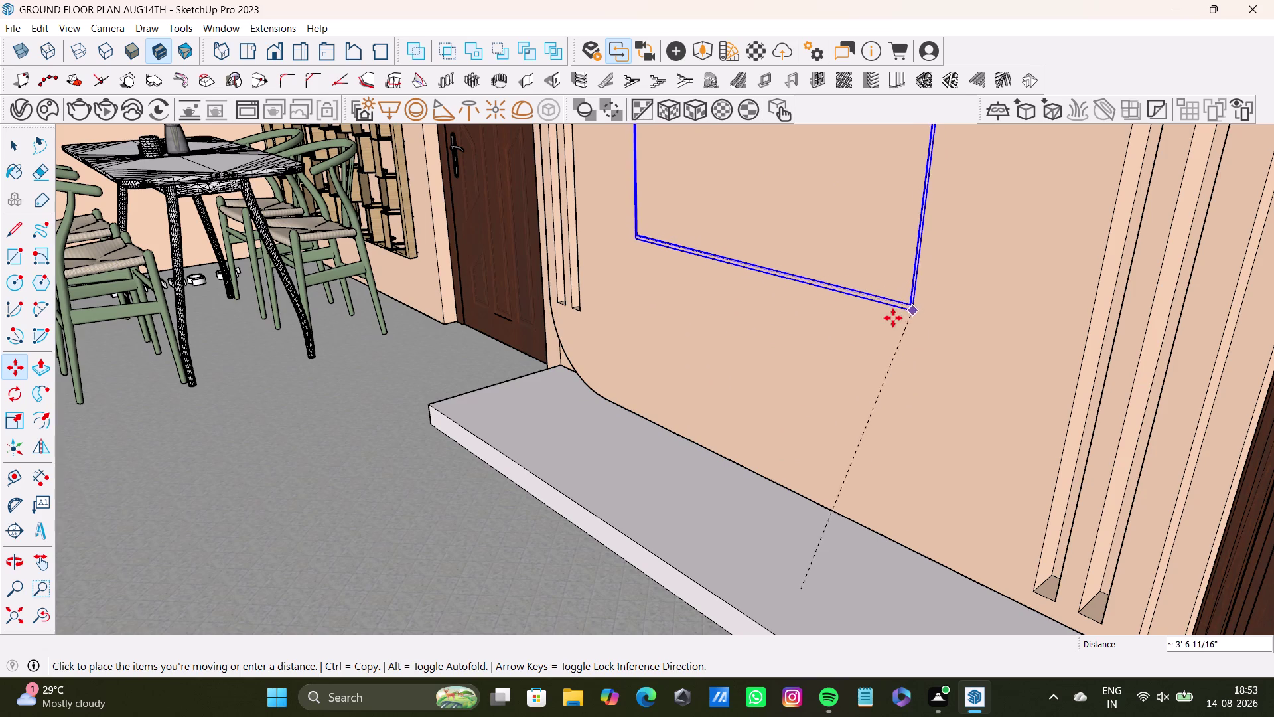
scroll(down, 3)
middle_drag(883, 322, 844, 484)
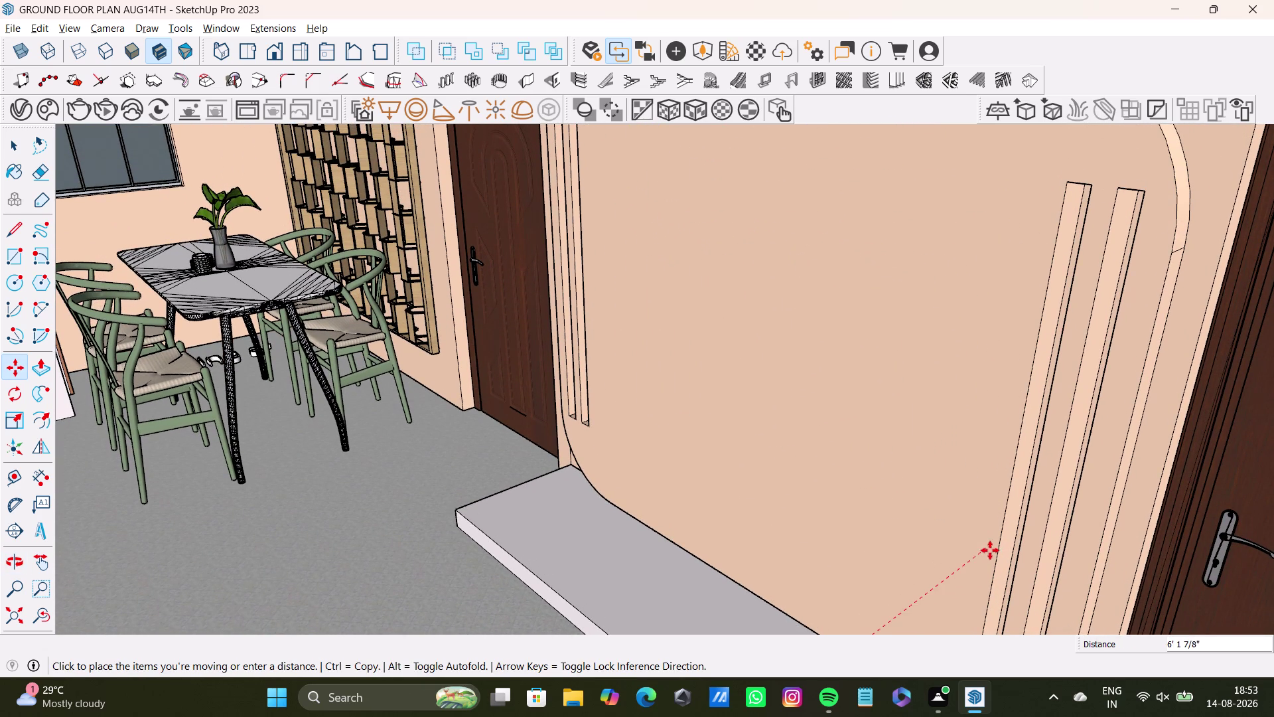
scroll(down, 3)
middle_drag(803, 423, 731, 507)
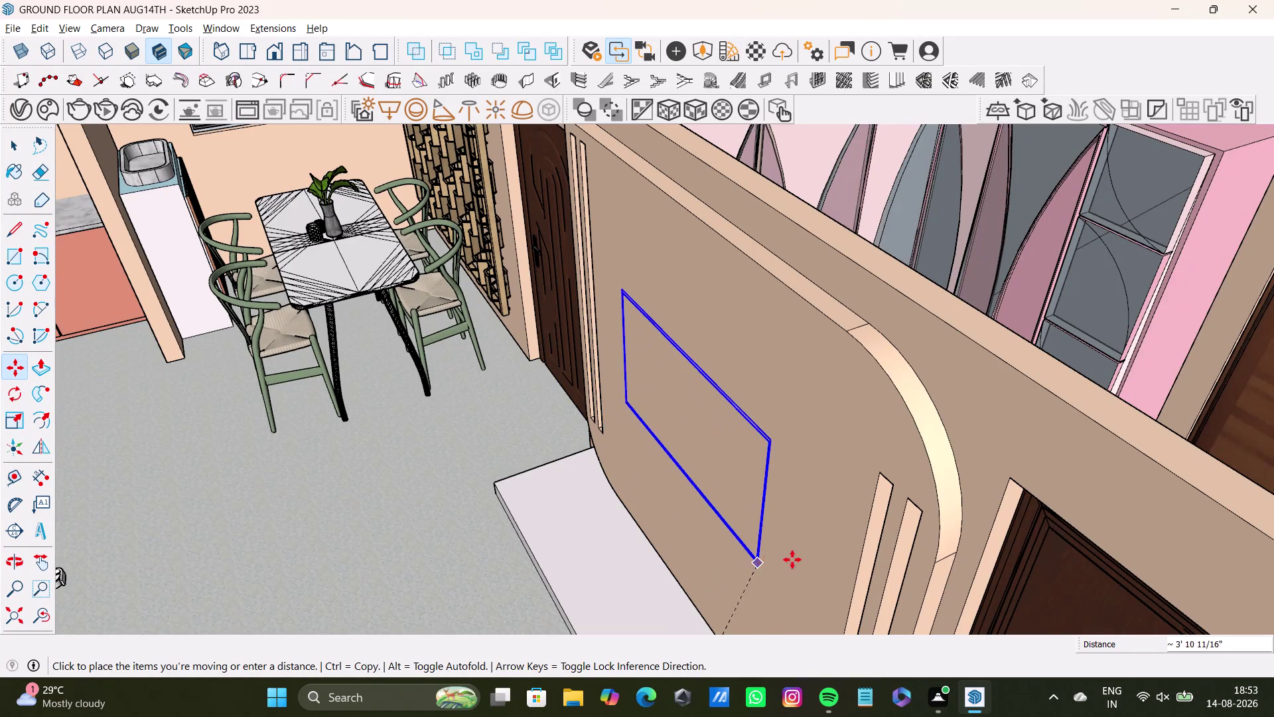
middle_drag(792, 559, 911, 478)
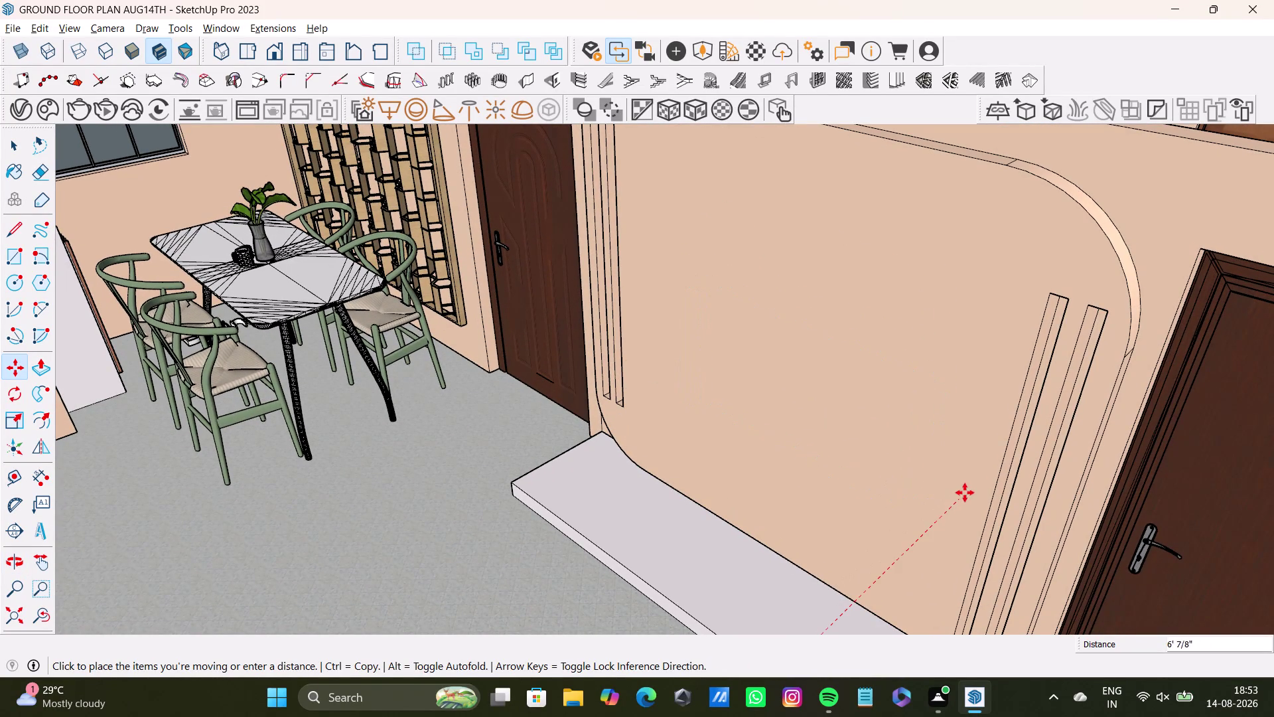
middle_drag(959, 503, 870, 554)
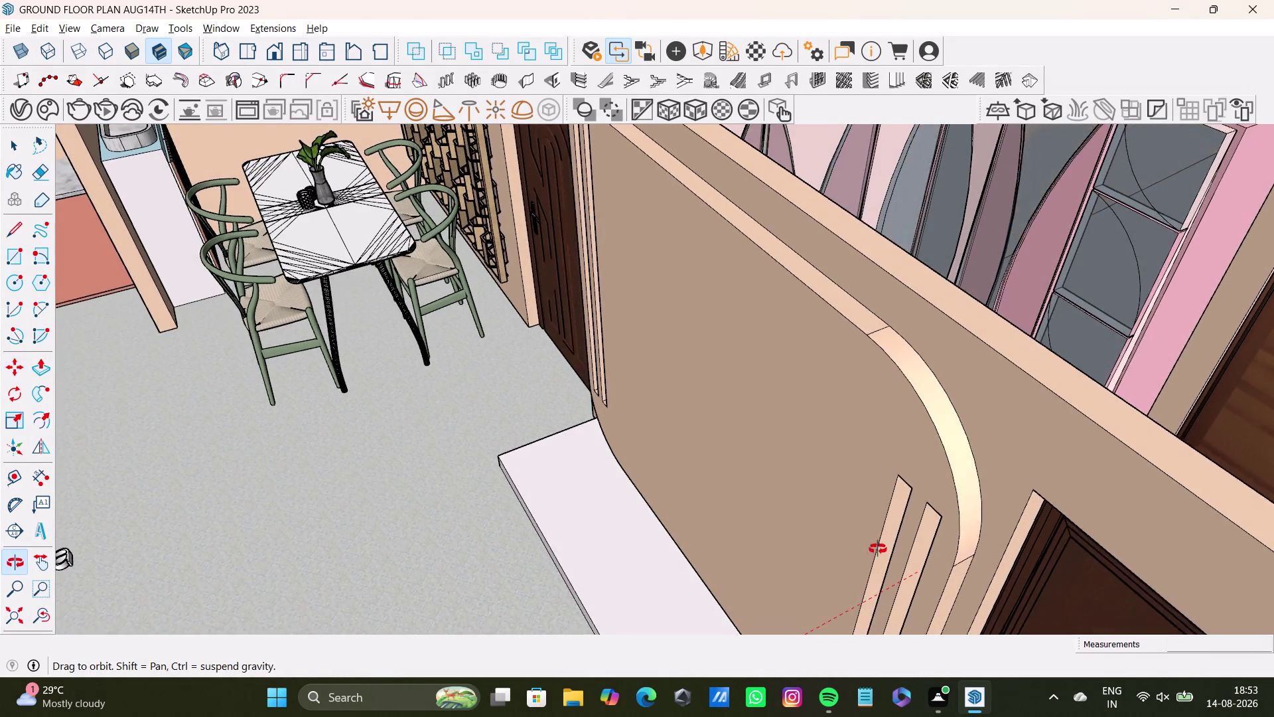
middle_drag(870, 554, 897, 532)
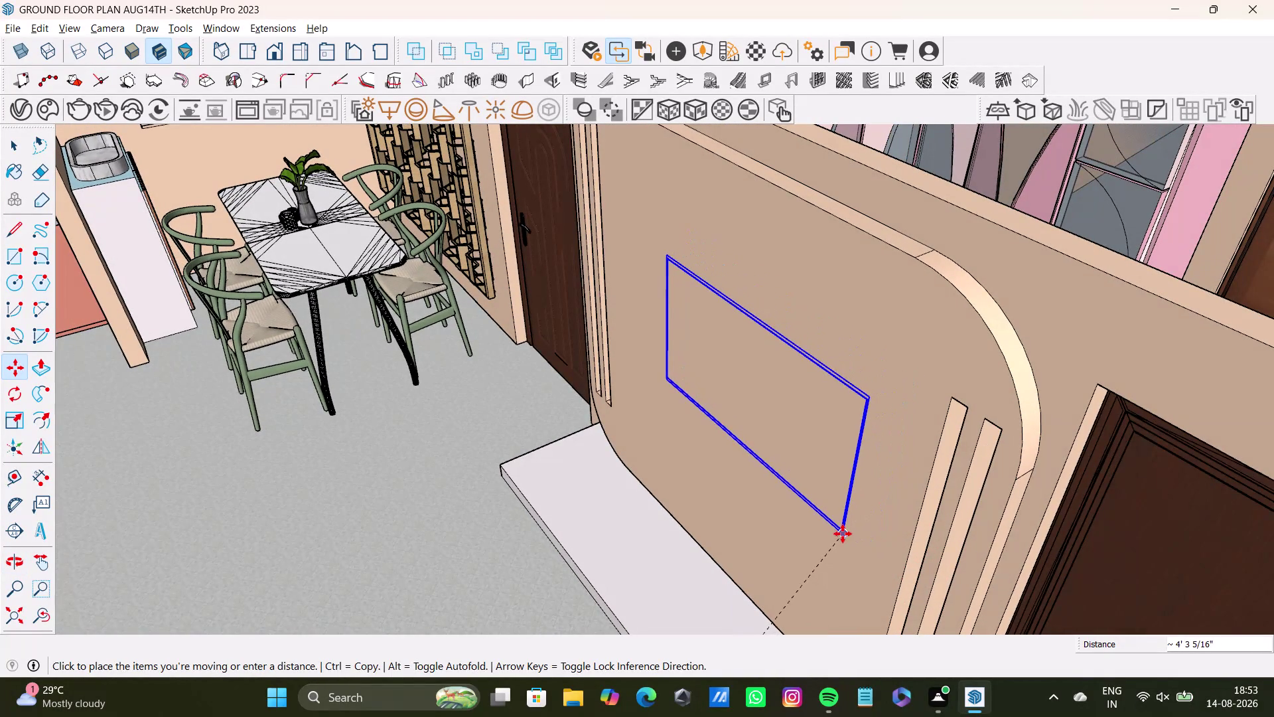
middle_drag(769, 597, 1065, 654)
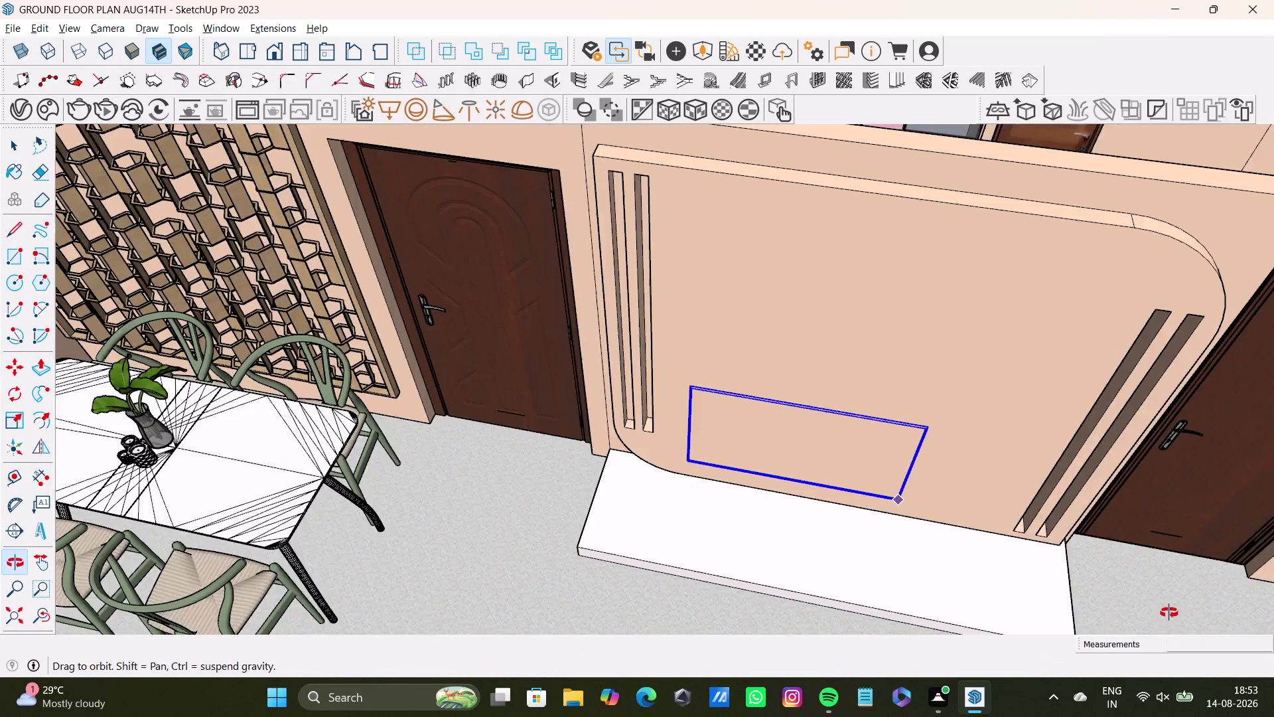
middle_drag(1065, 655, 1201, 585)
middle_drag(937, 413, 952, 508)
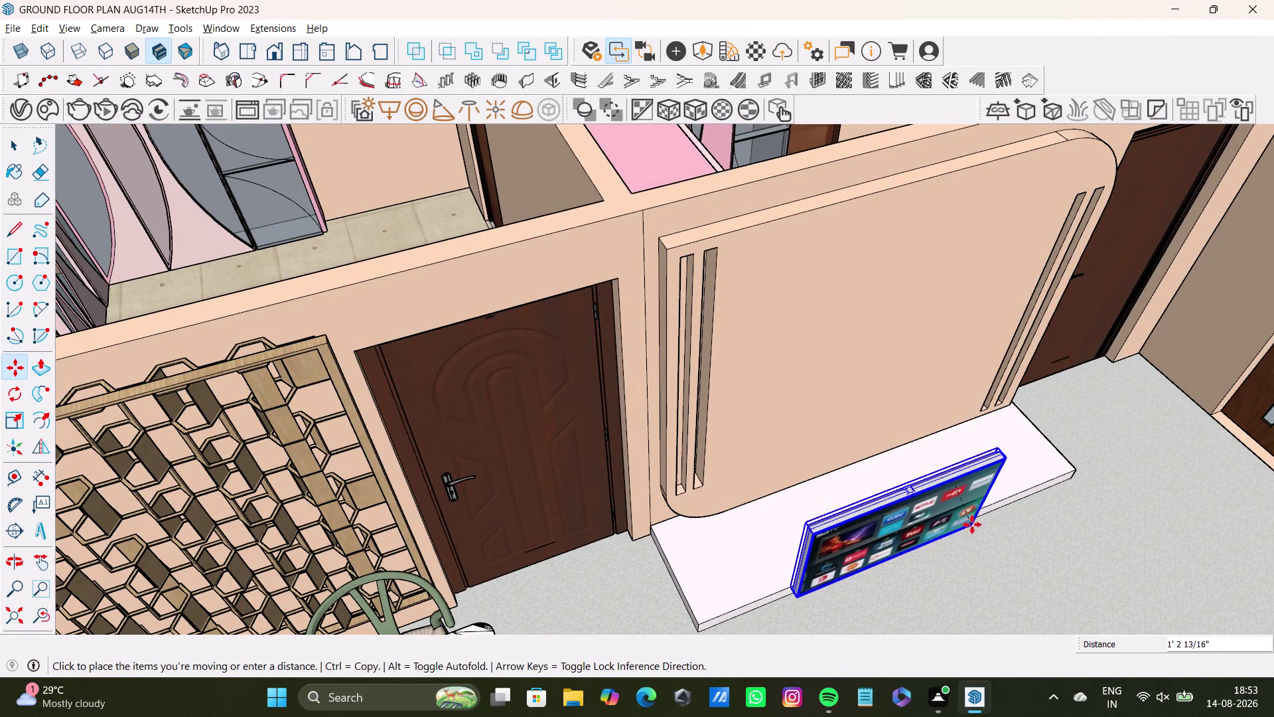
Lift the TV from the white ledge and set it flat against the wall panel.
click(972, 518)
key(m)
key(Up)
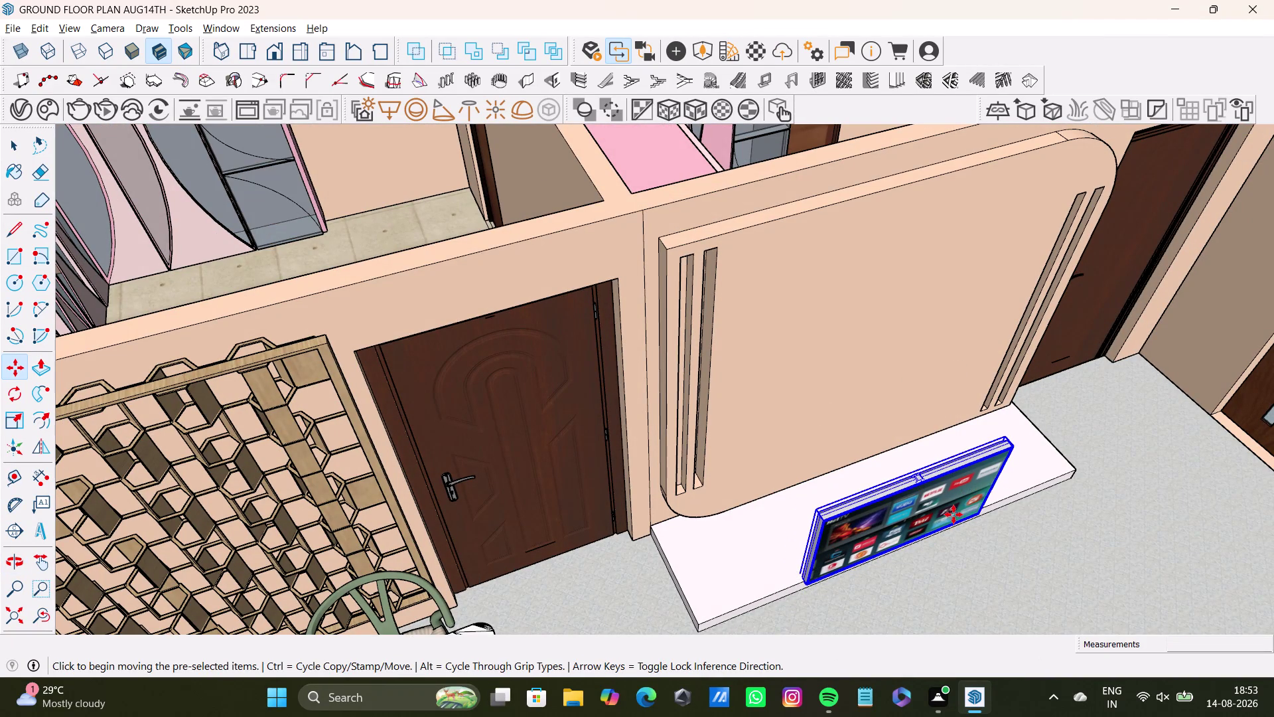
click(916, 484)
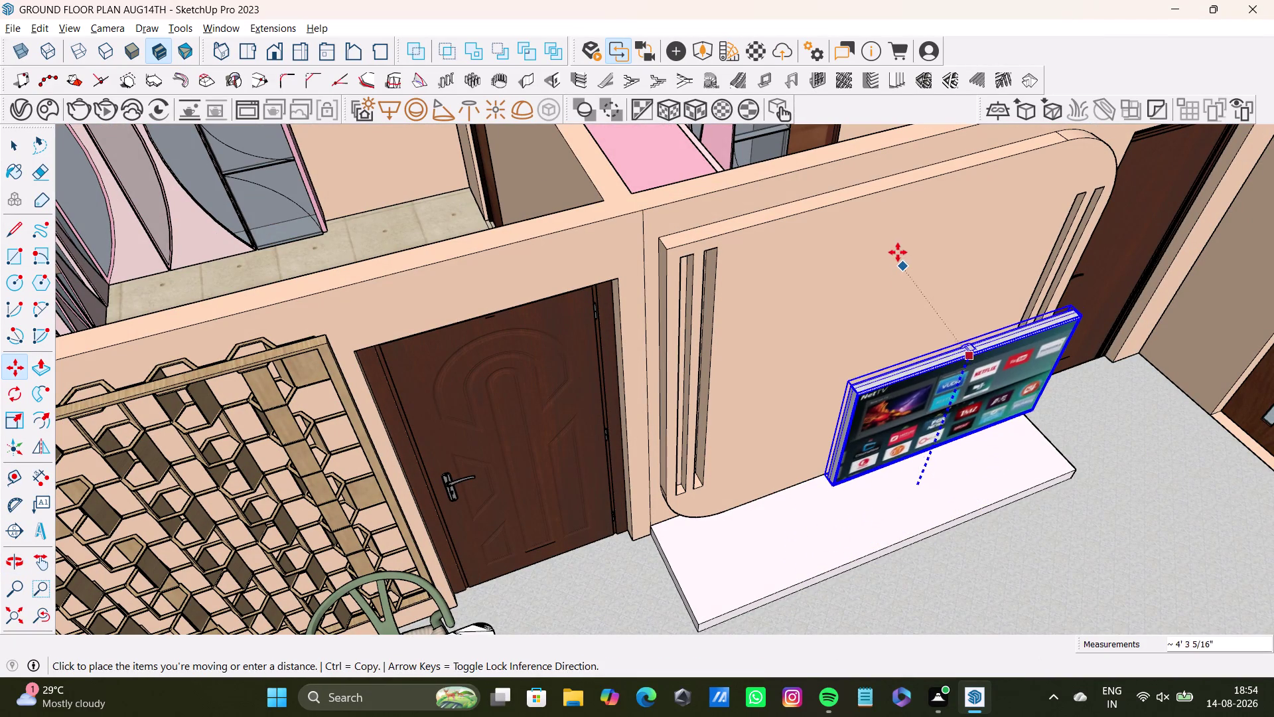
click(894, 245)
key(Left)
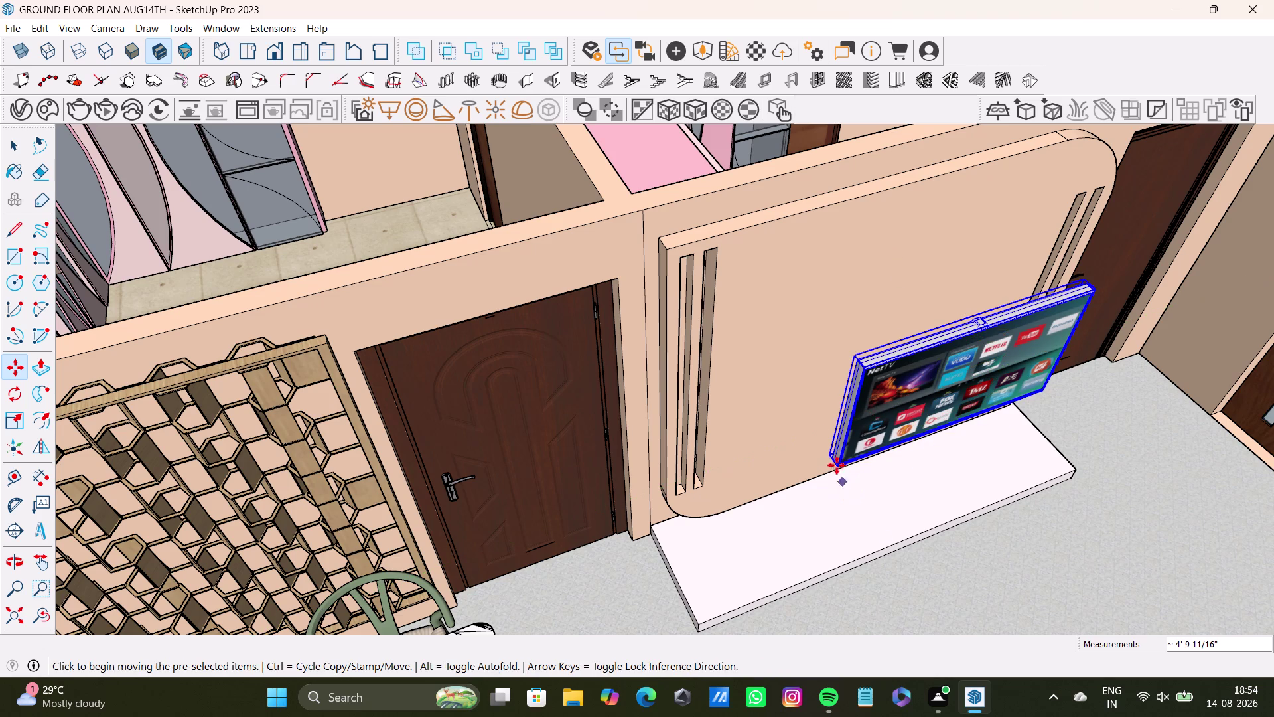
click(828, 464)
key(Right)
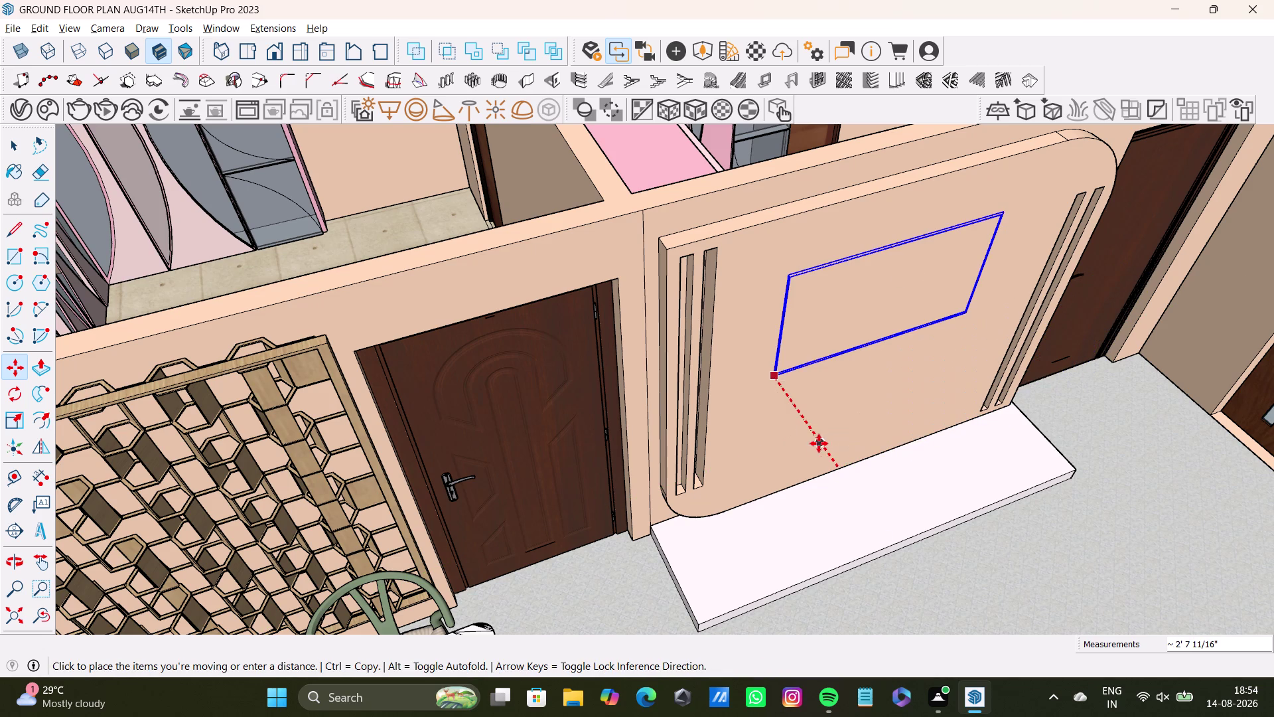
key(Right)
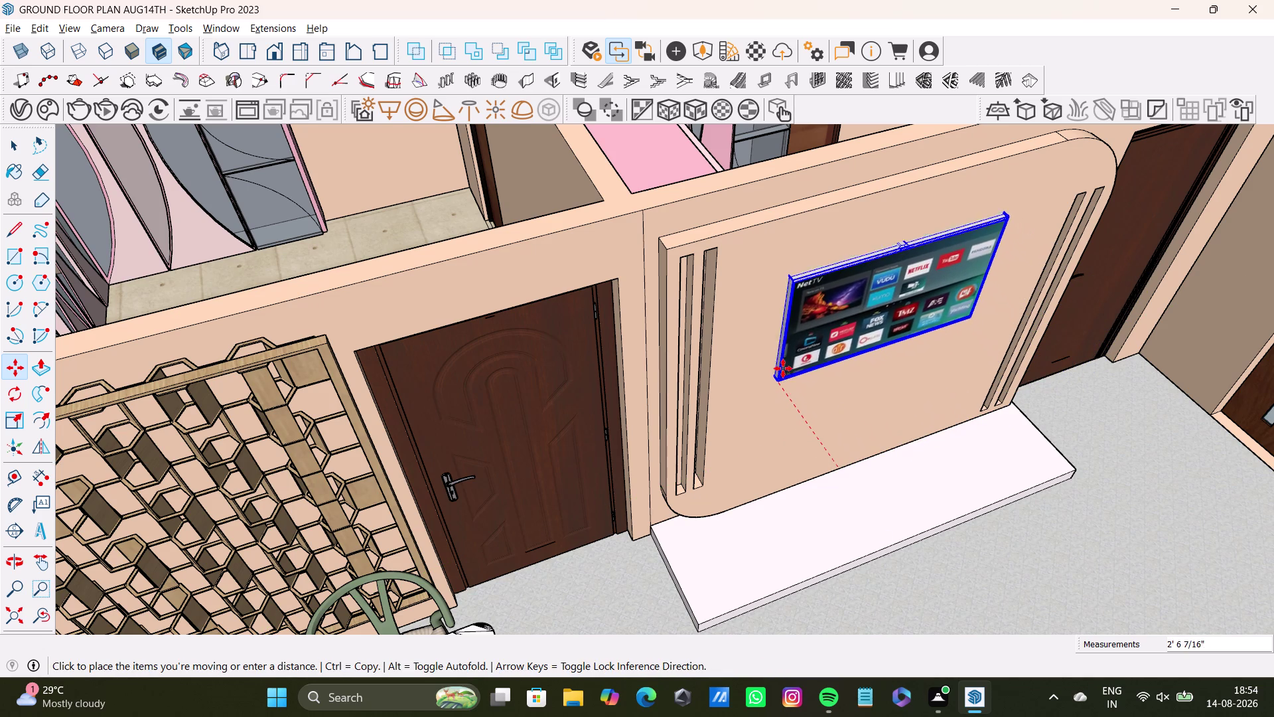
click(790, 385)
Scale the mounted TV from its corner to about 1.21 across the panel.
middle_drag(899, 420, 773, 394)
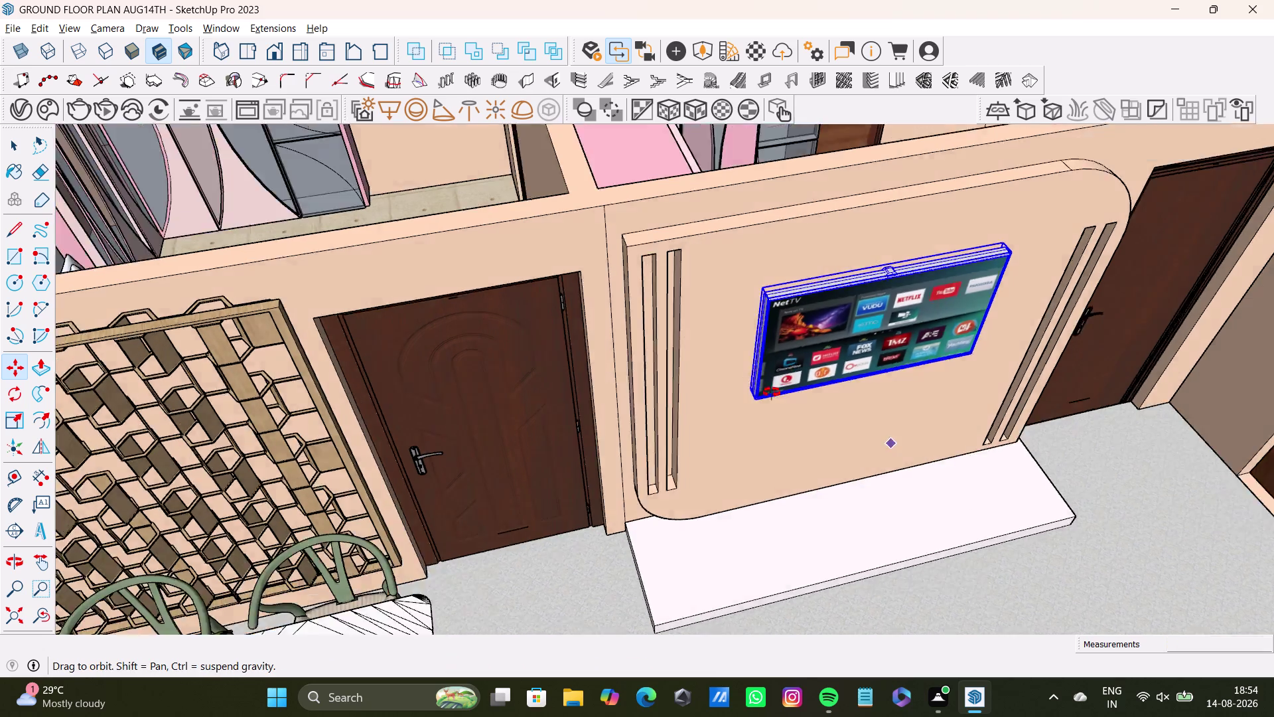
middle_drag(774, 394, 607, 402)
key(s)
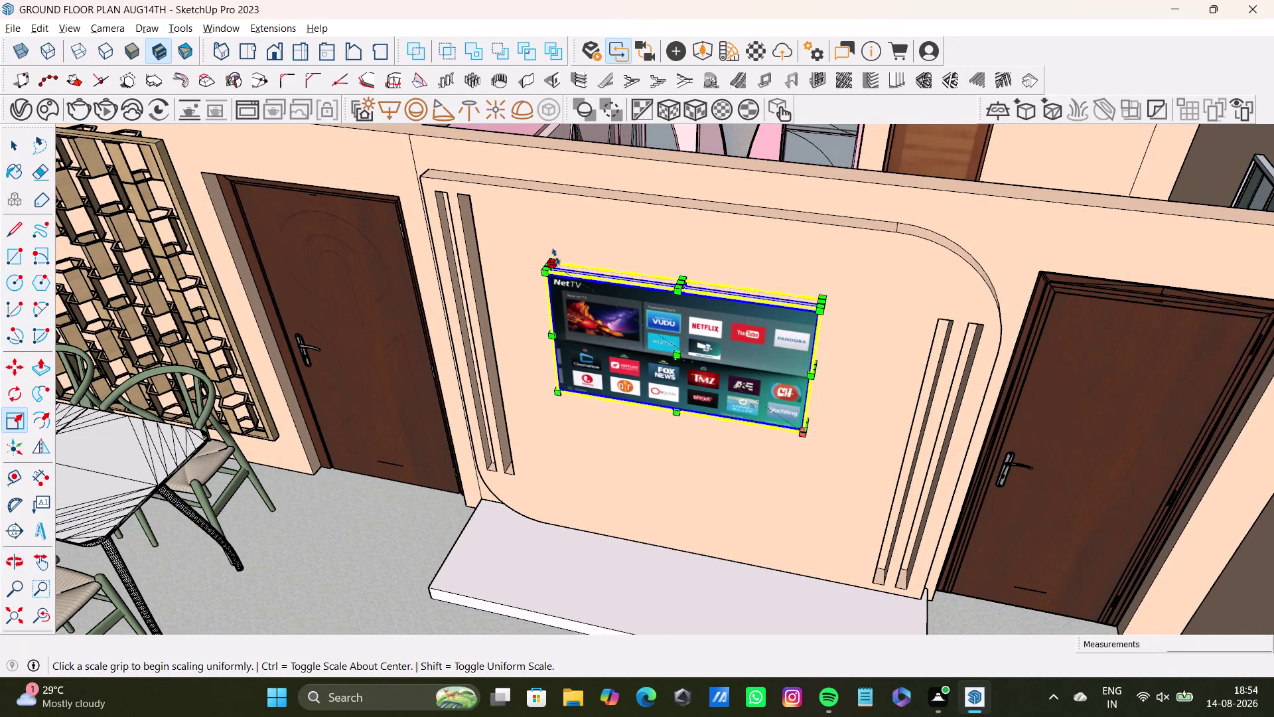
drag(556, 257, 542, 223)
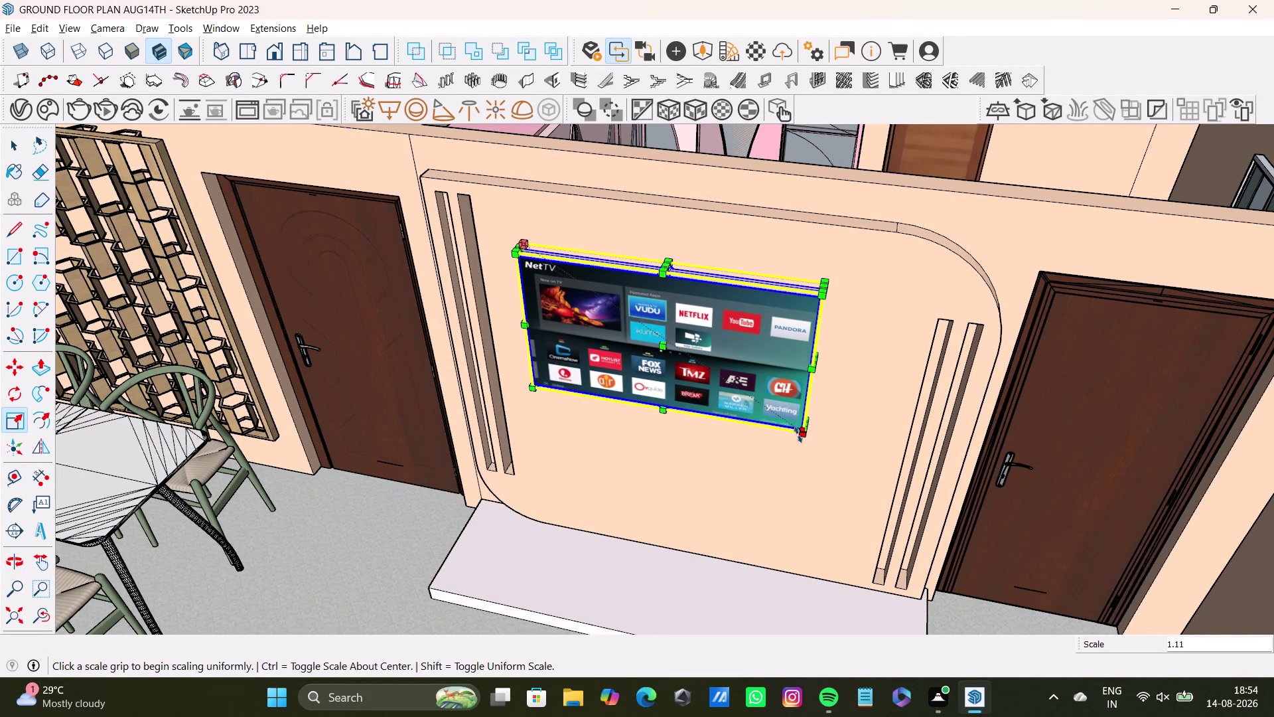
drag(806, 436, 853, 511)
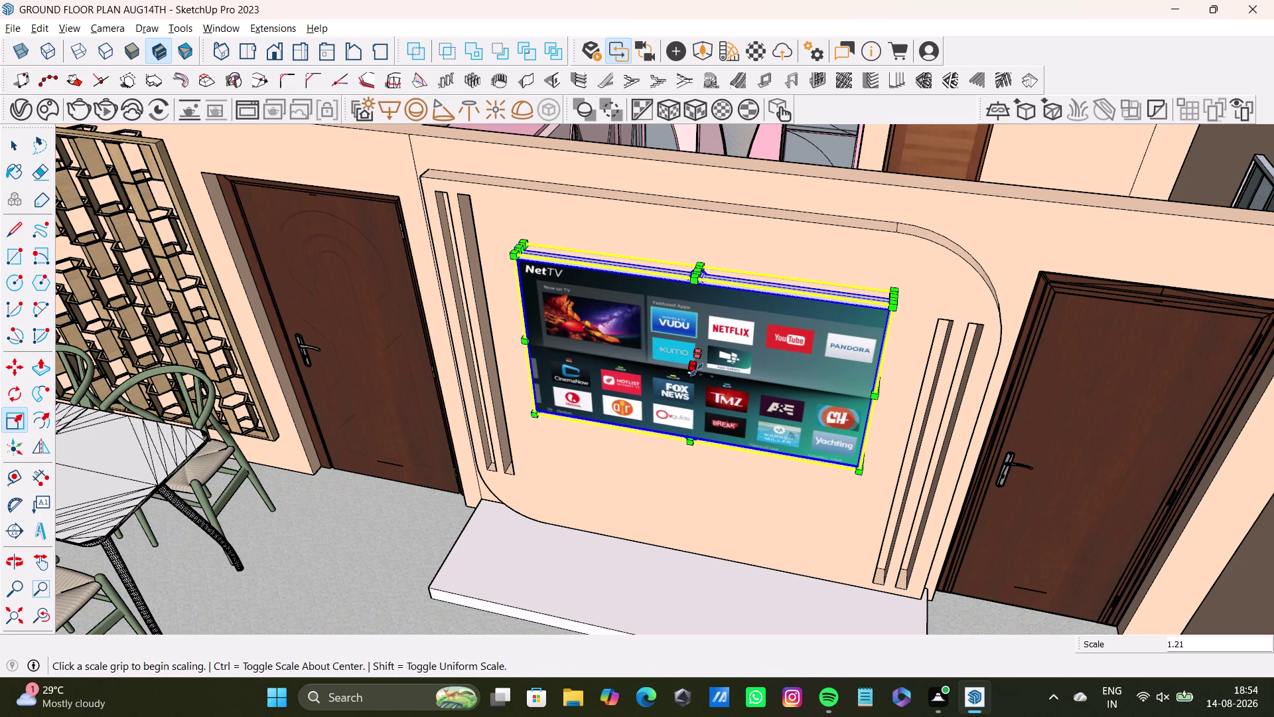
drag(697, 369, 692, 380)
key(space)
scroll(down, 3)
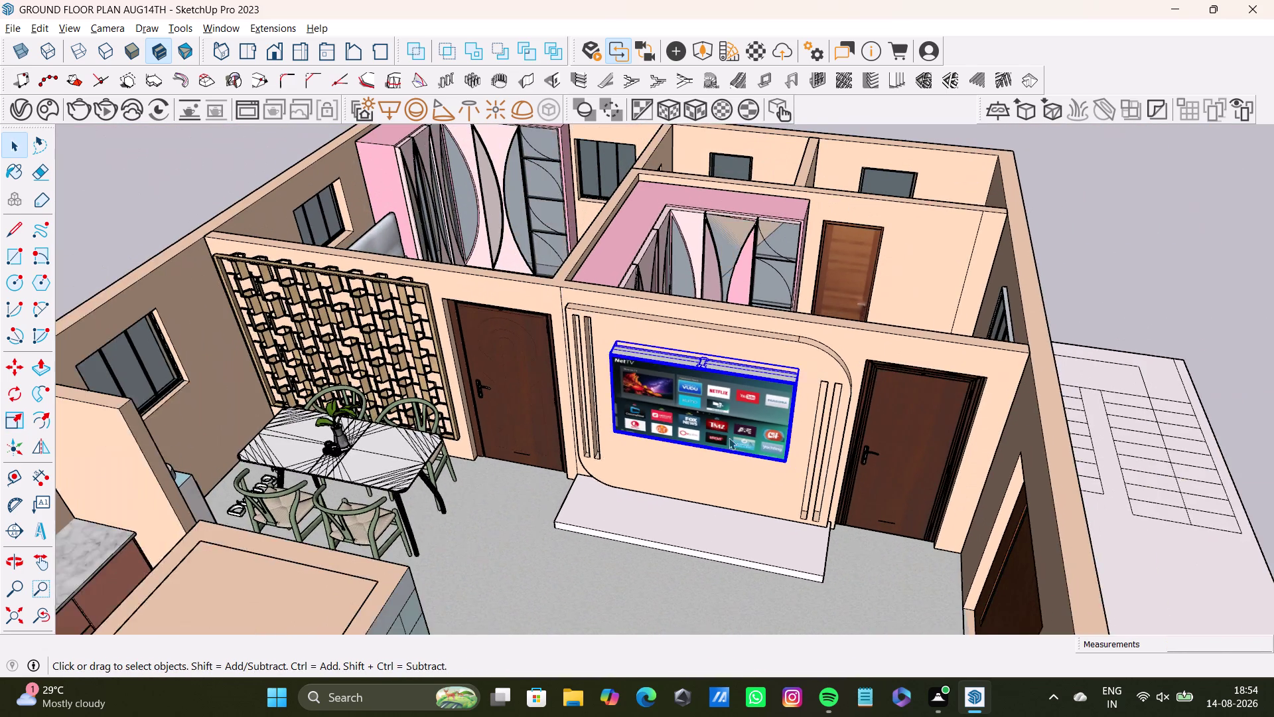
Deselect the TV and orbit to a top-down view of the labelled rooms.
click(1083, 285)
middle_drag(1009, 463, 842, 416)
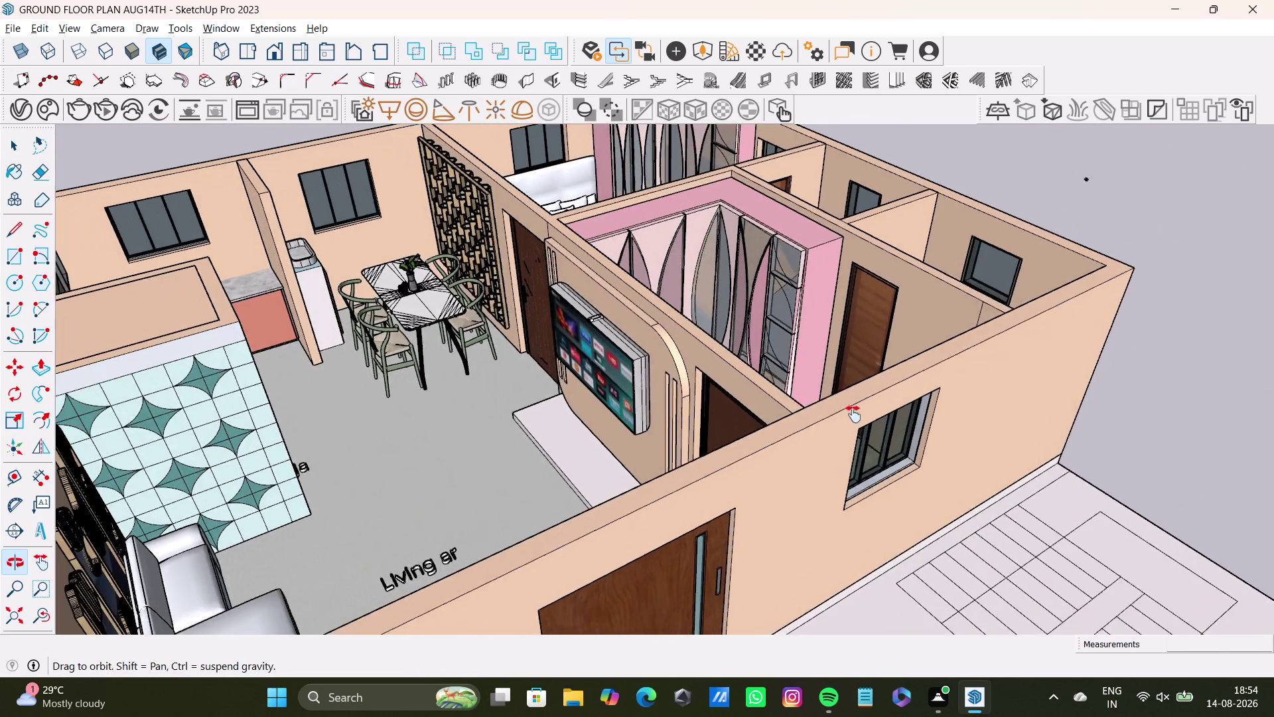
middle_drag(842, 416, 917, 453)
scroll(down, 3)
middle_drag(656, 503, 634, 648)
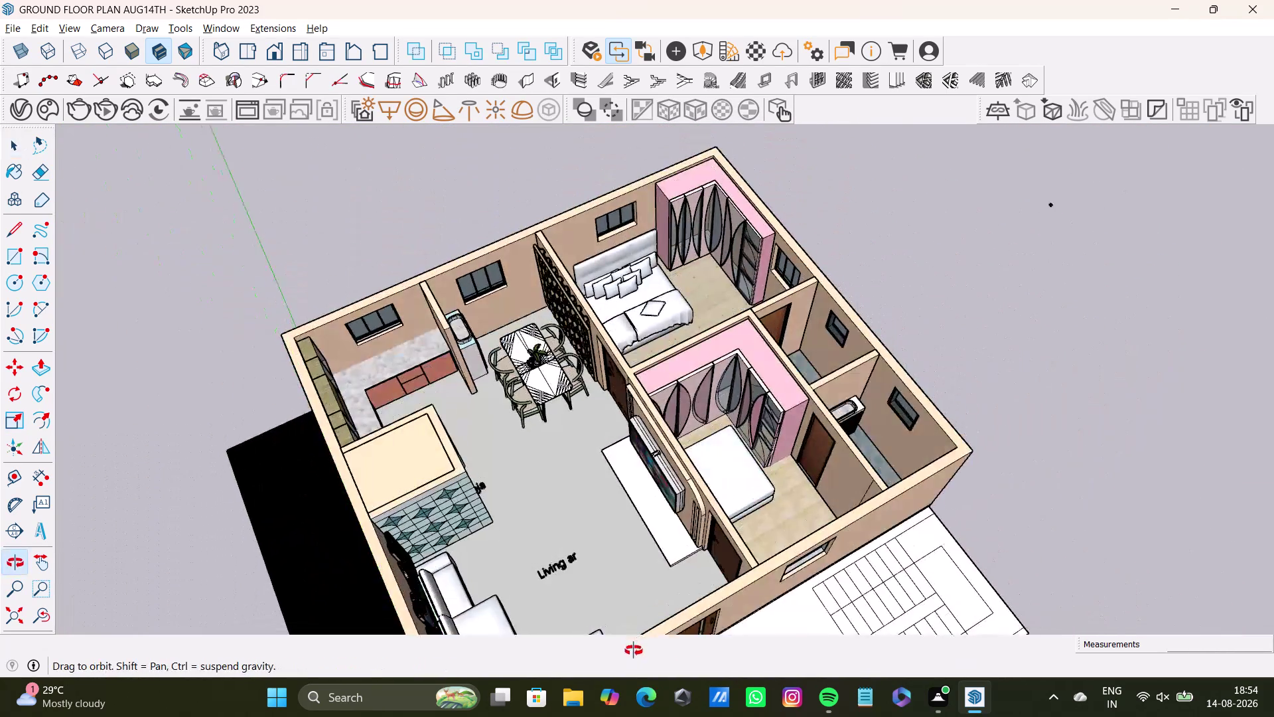
middle_drag(634, 647, 633, 655)
middle_drag(633, 538, 555, 643)
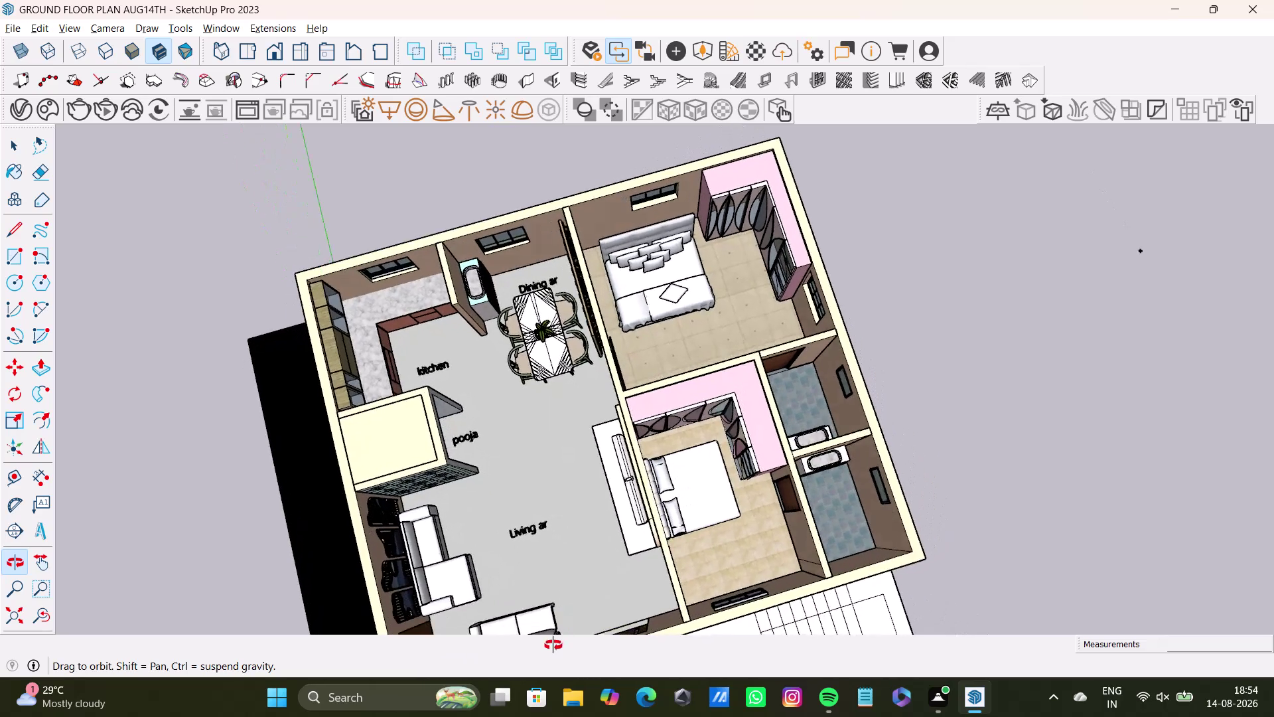
middle_drag(554, 643, 508, 641)
Centre the view on the living-room TV unit and start the 3D Text tool.
middle_drag(550, 594, 568, 473)
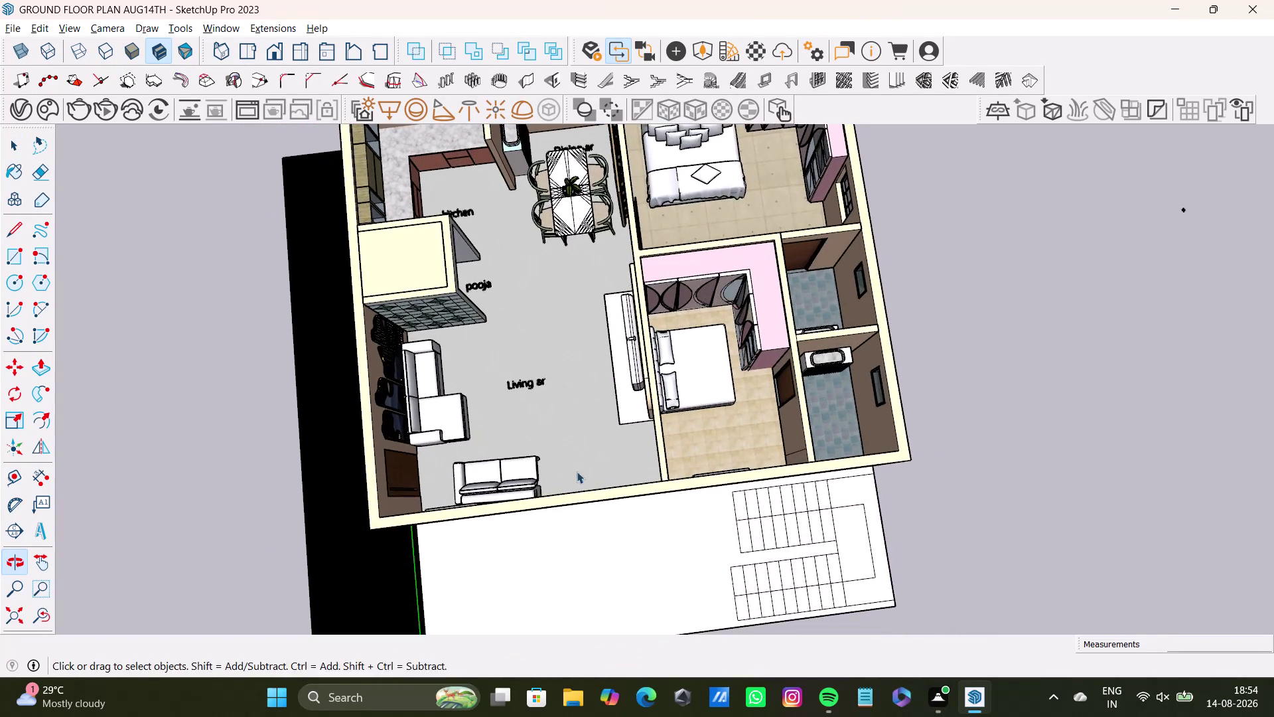
middle_drag(577, 473, 842, 439)
middle_drag(713, 467, 878, 369)
scroll(up, 3)
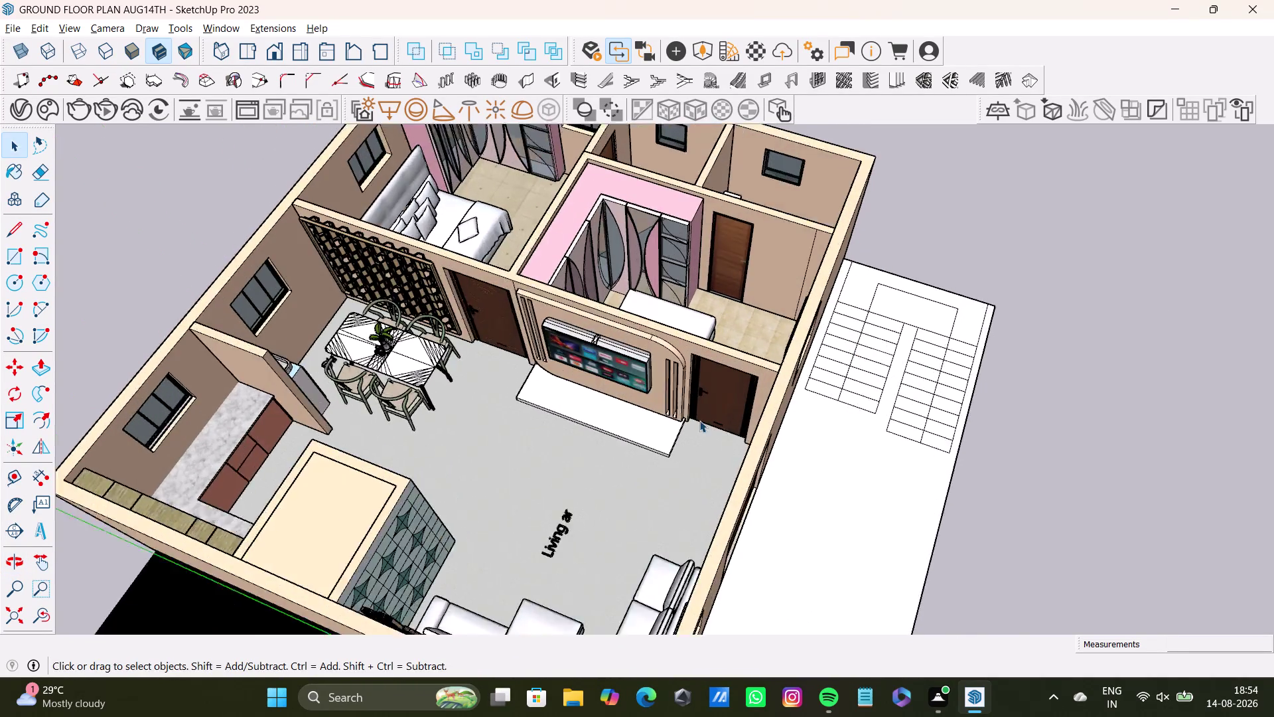
scroll(up, 3)
middle_drag(693, 422, 763, 379)
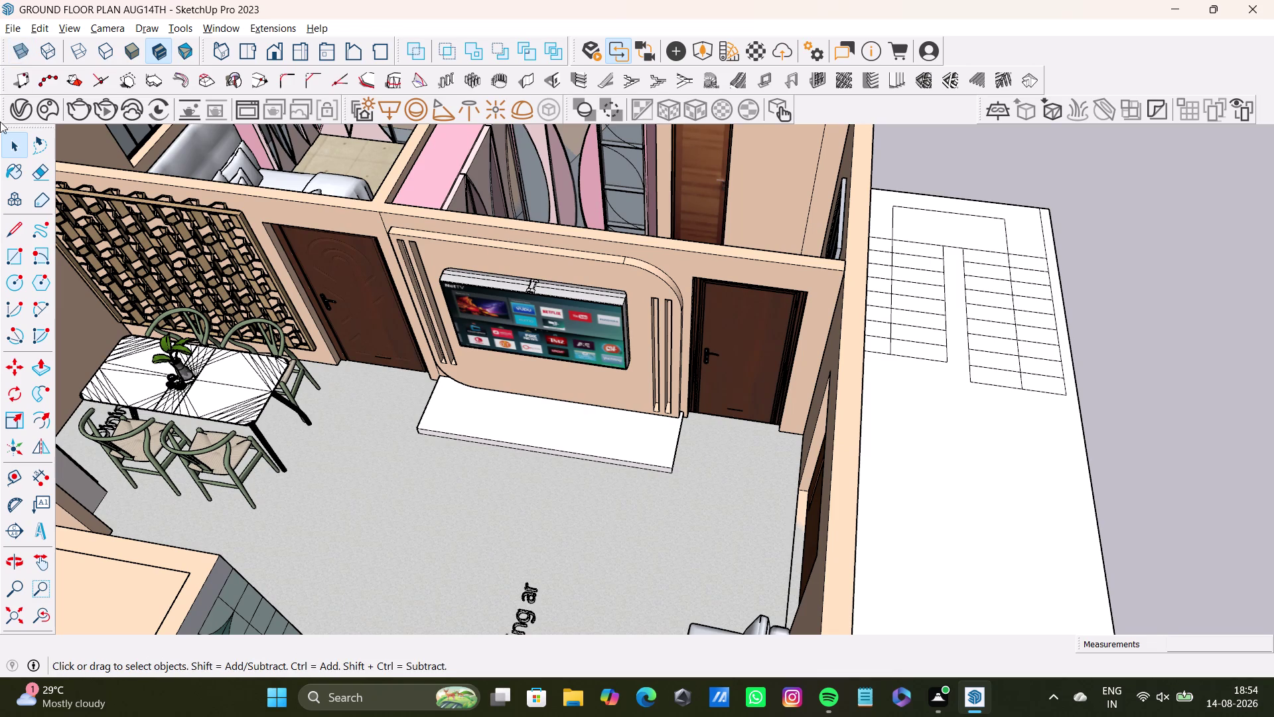
click(35, 533)
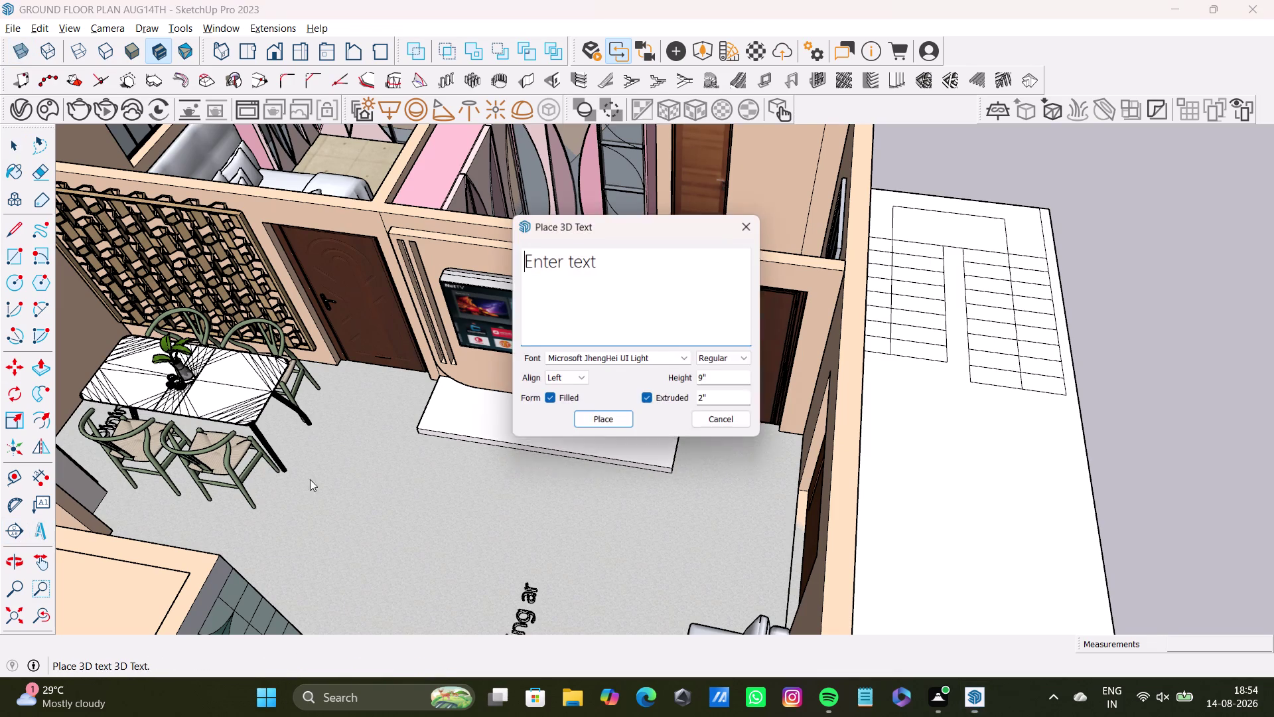
Enter 'TV unit' as the 3D text label and confirm it for placement.
click(639, 268)
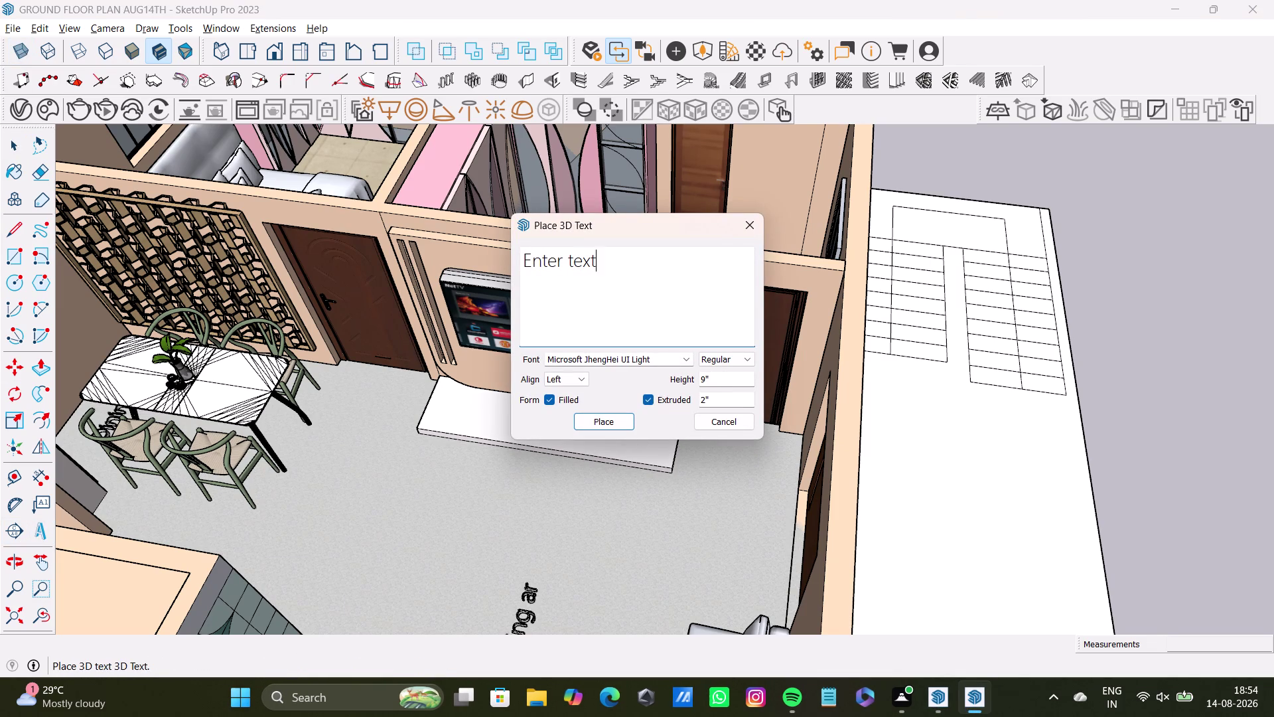
key(F12)
key(BackSpace)
key(BackSpace)
key(BackSpace)
text(TV)
key(space)
text(U)
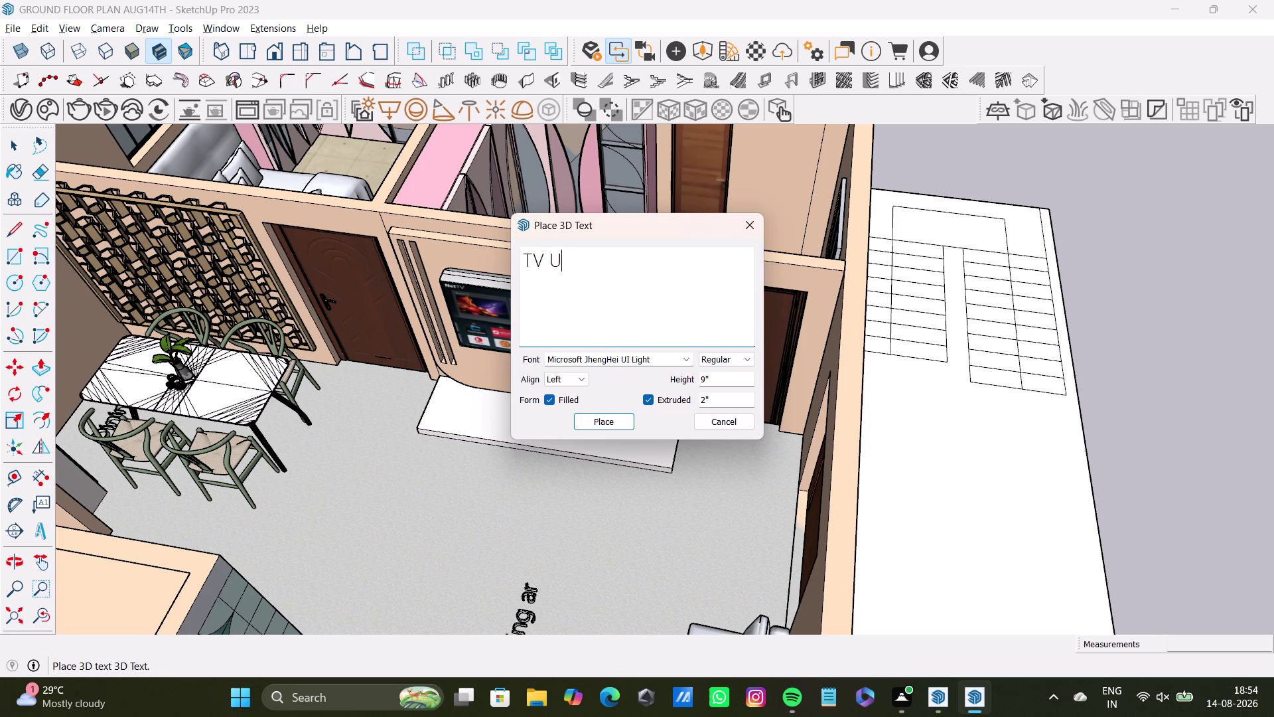
key(BackSpace)
key(BackSpace)
key(space)
text(u)
text(nit)
key(Return)
click(617, 419)
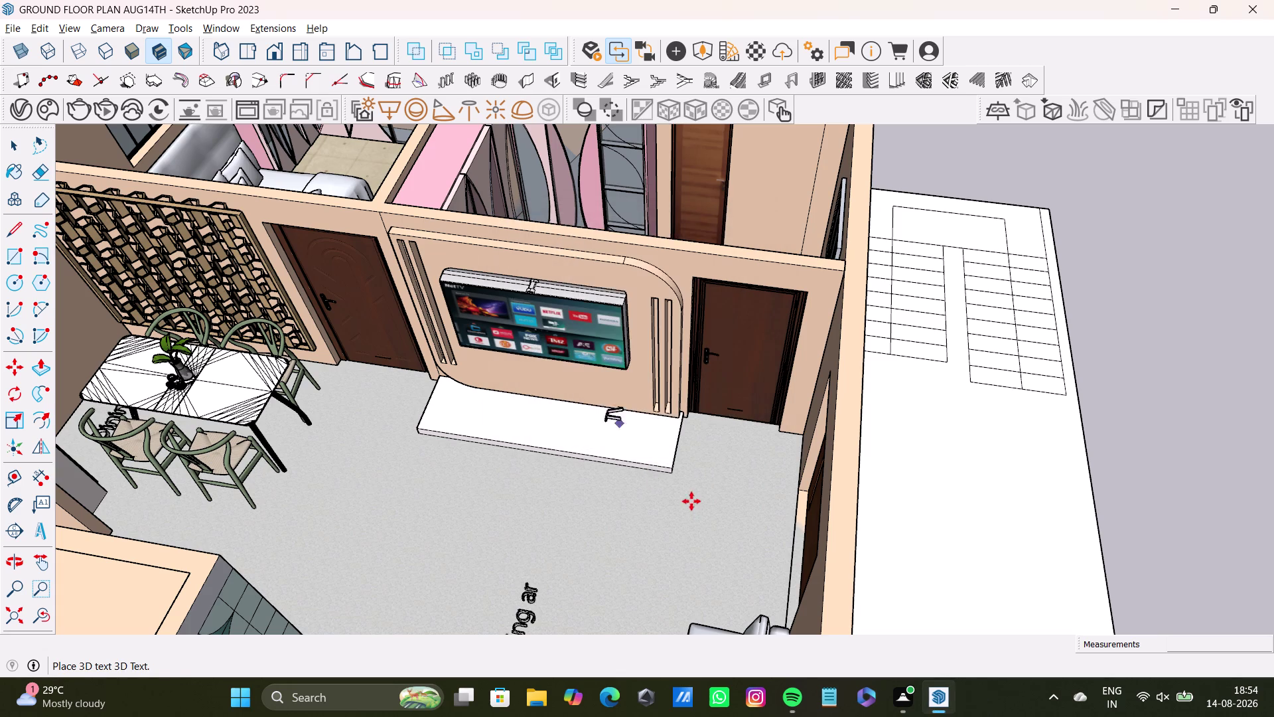
Place the TV unit label on the living-room floor beside the TV ledge.
middle_drag(675, 514, 438, 563)
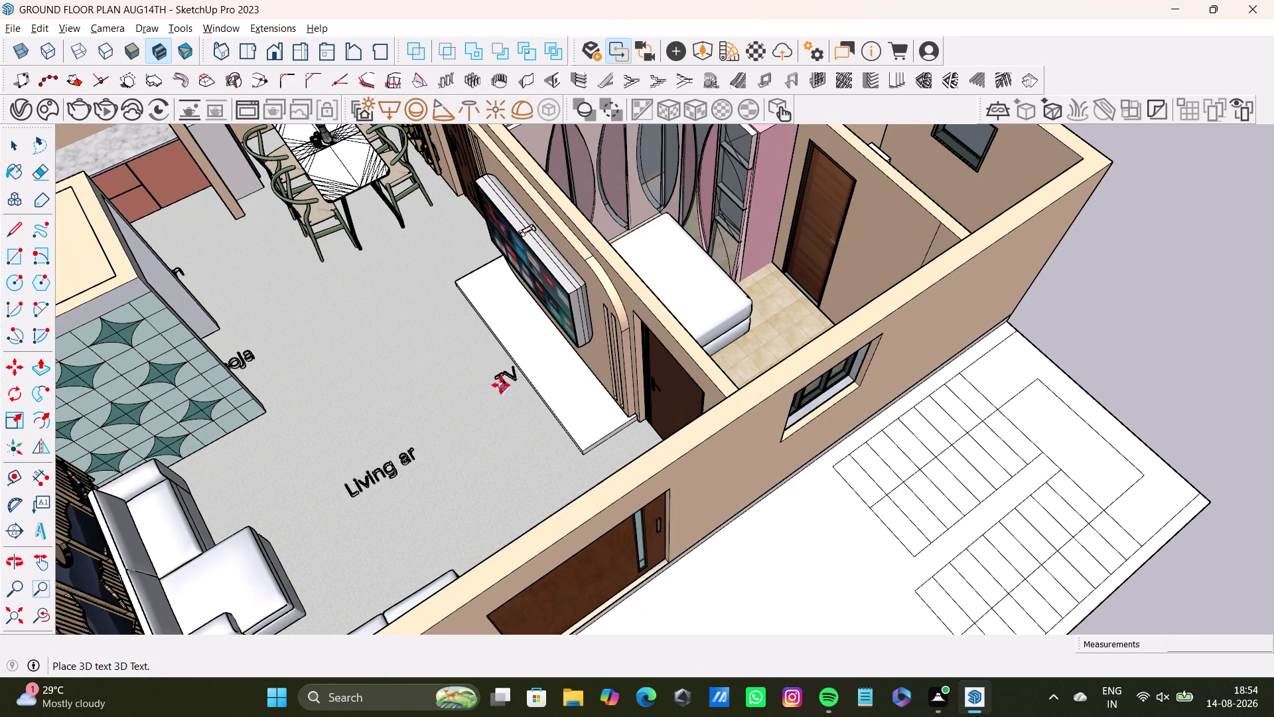
middle_drag(477, 443, 527, 473)
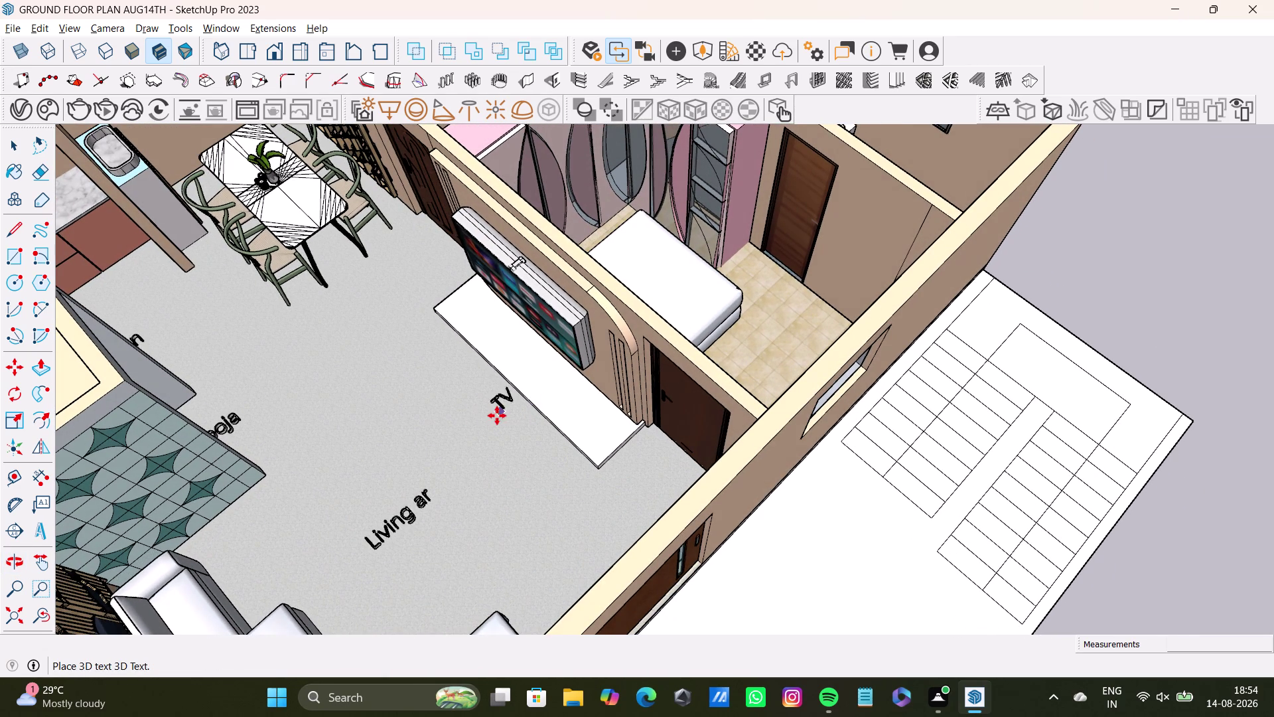
middle_drag(470, 450, 589, 504)
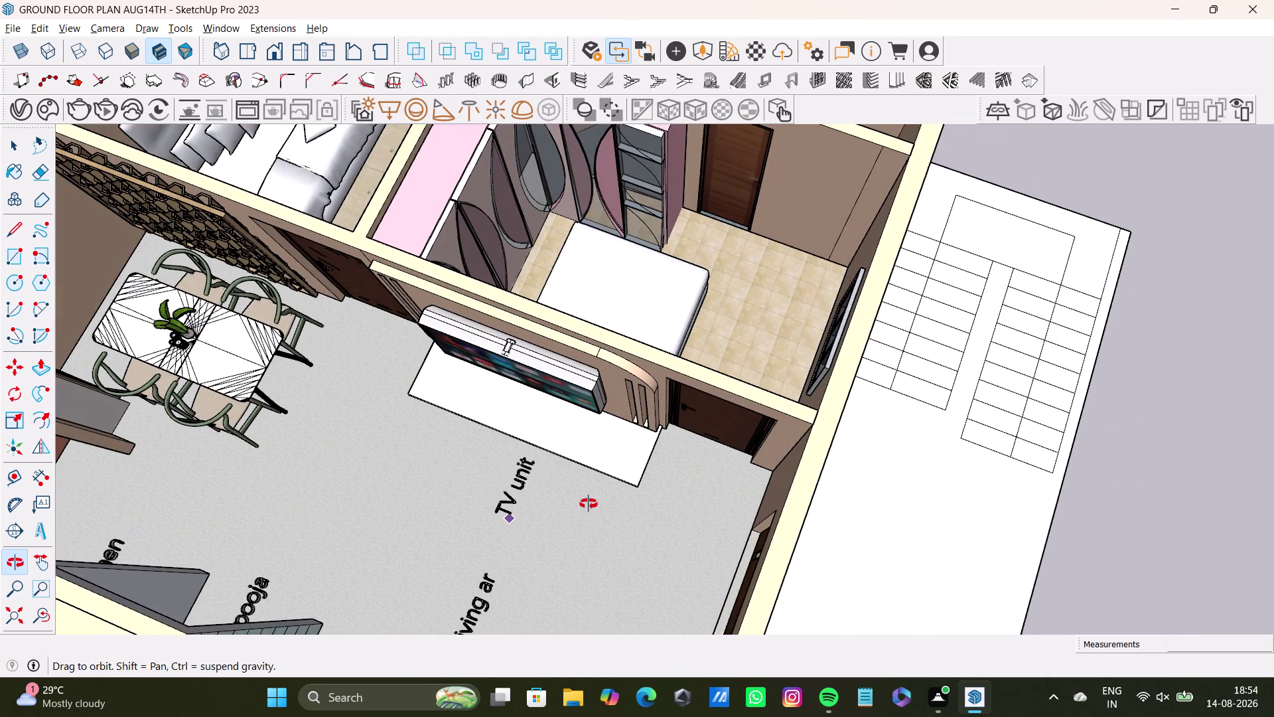
middle_drag(588, 504, 574, 496)
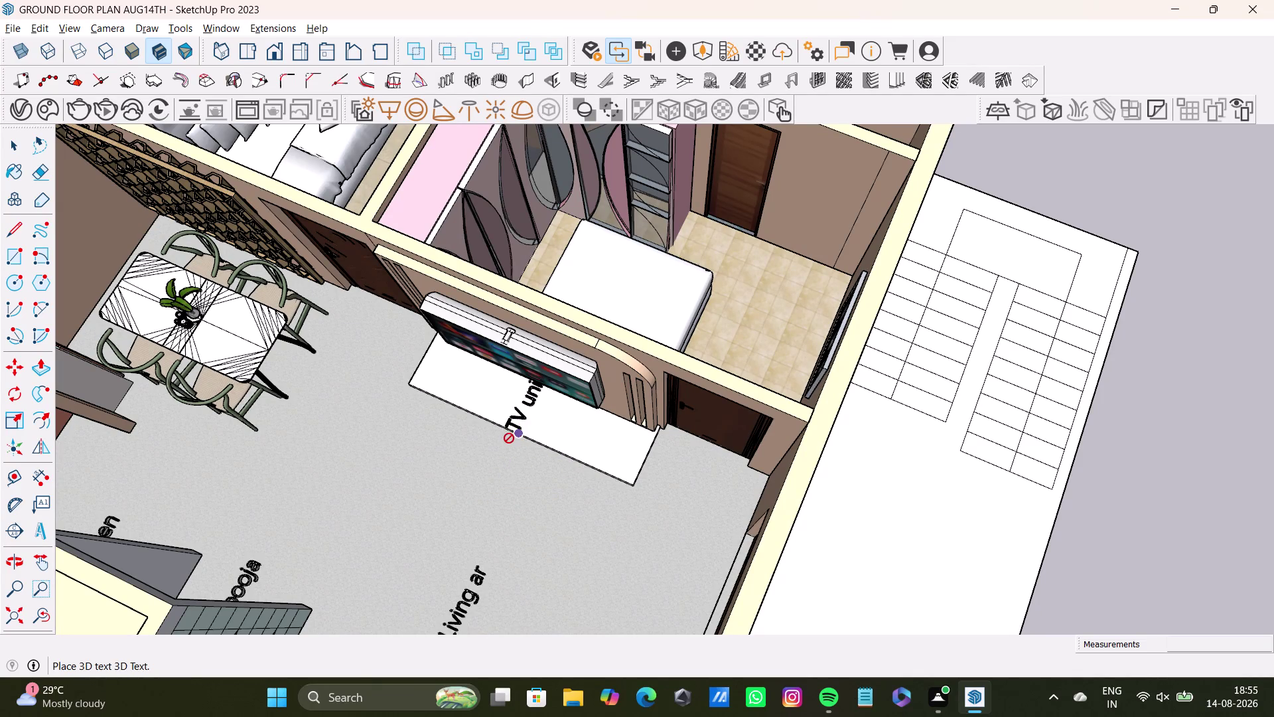
middle_drag(499, 456, 676, 510)
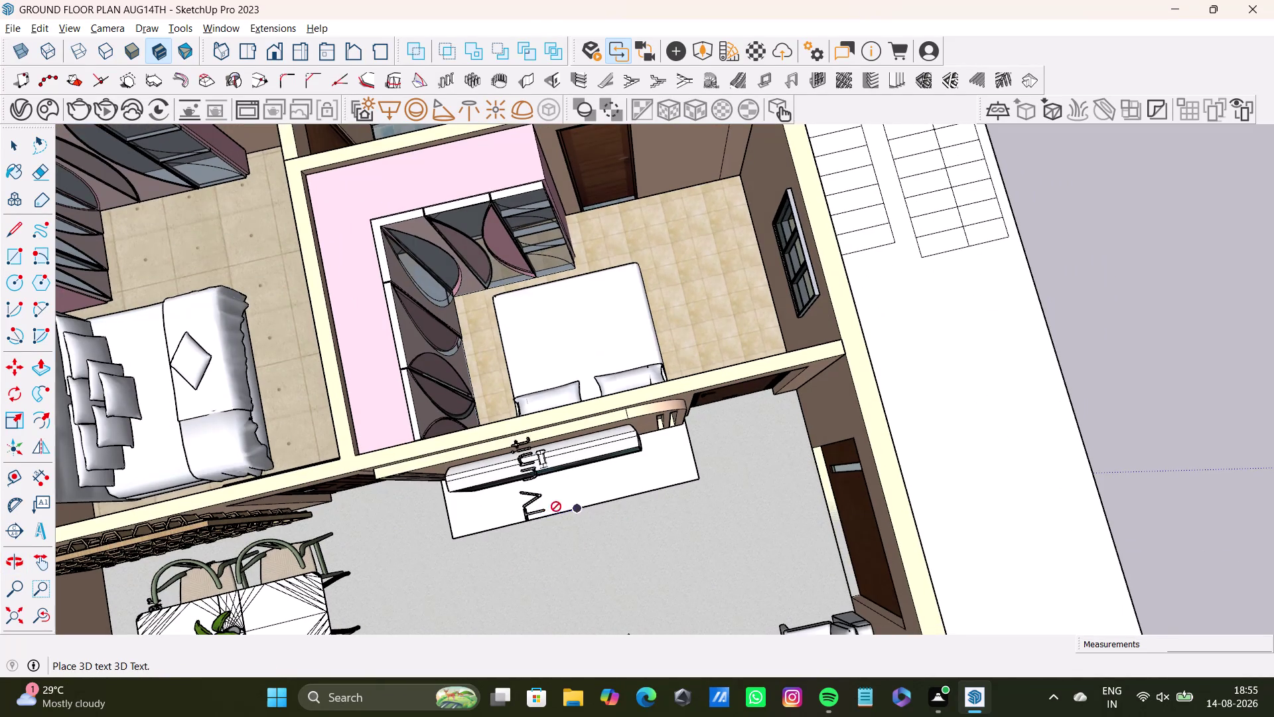
middle_drag(572, 509, 686, 505)
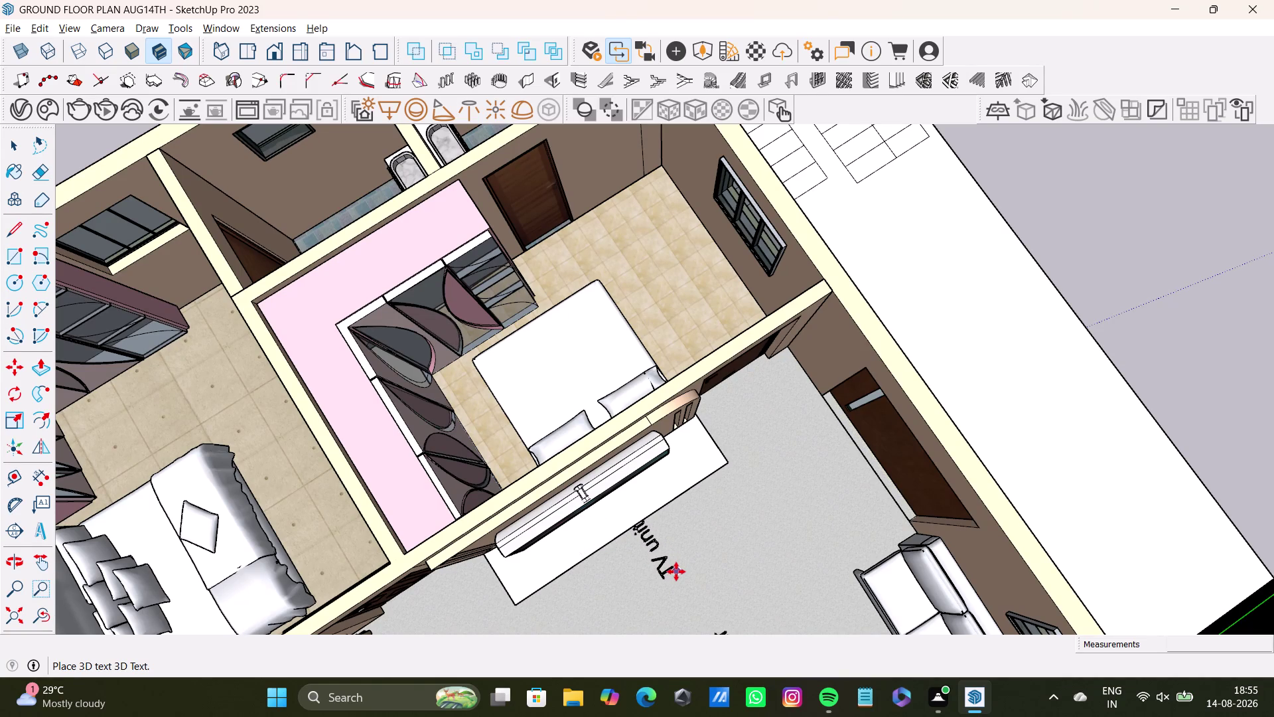
click(679, 575)
middle_drag(761, 562, 374, 547)
scroll(down, 3)
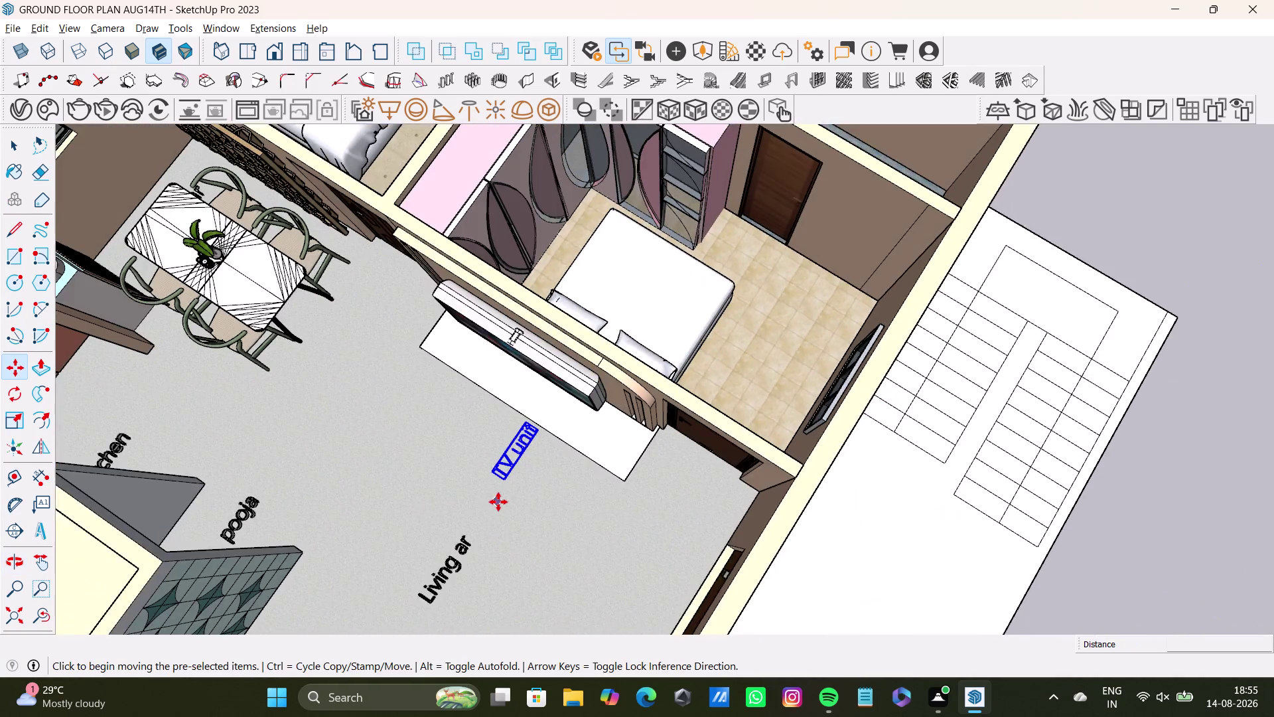
Orbit around the newly labelled TV unit area.
scroll(down, 3)
key(space)
key(space)
key(space)
middle_drag(556, 502, 459, 555)
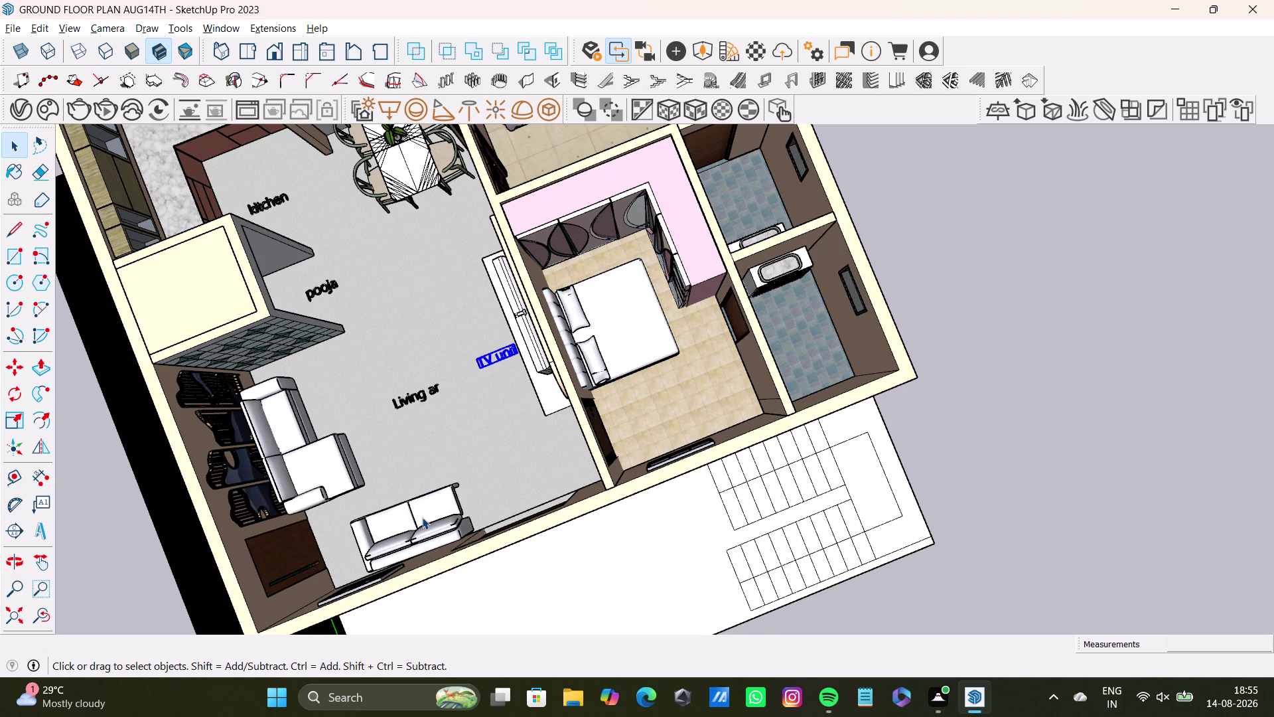
Orbit the house to a centred overhead plan view and start a new 3D text label.
scroll(down, 3)
middle_drag(673, 369, 674, 428)
middle_drag(687, 464, 571, 481)
middle_drag(768, 513, 745, 409)
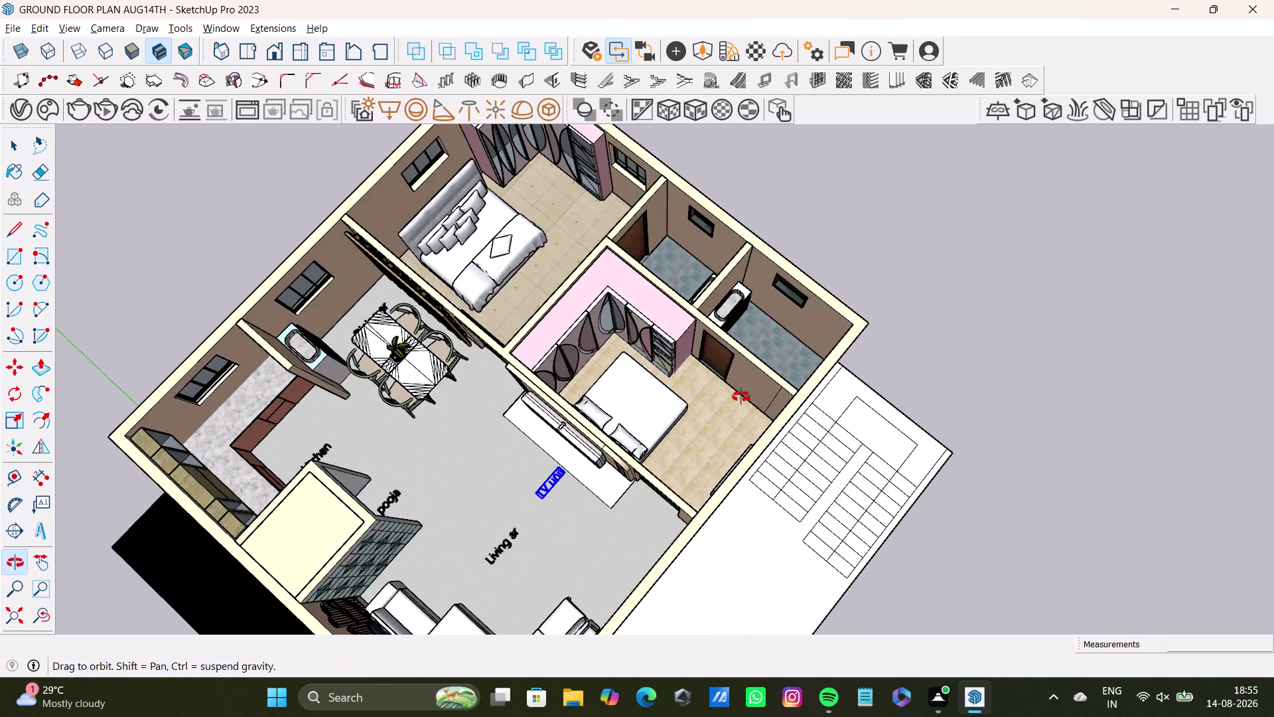
middle_drag(745, 408, 740, 387)
middle_drag(771, 480, 460, 549)
middle_drag(591, 463, 594, 512)
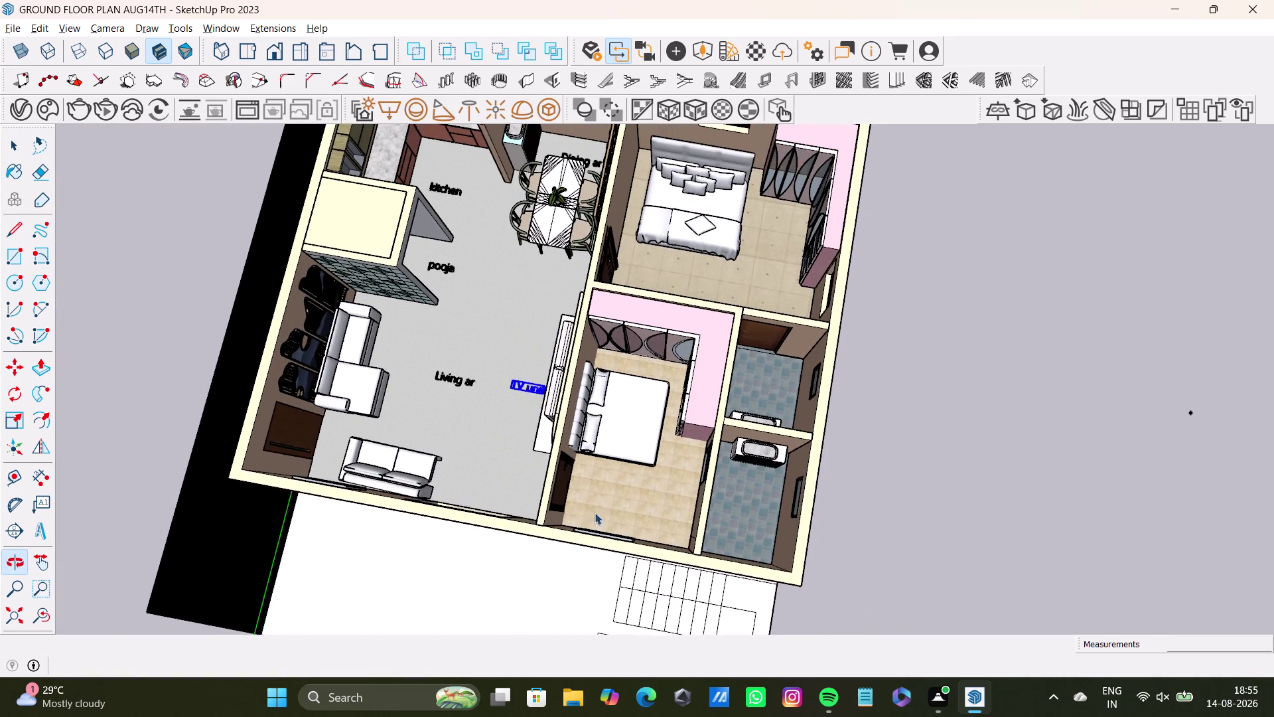
middle_drag(619, 533, 645, 615)
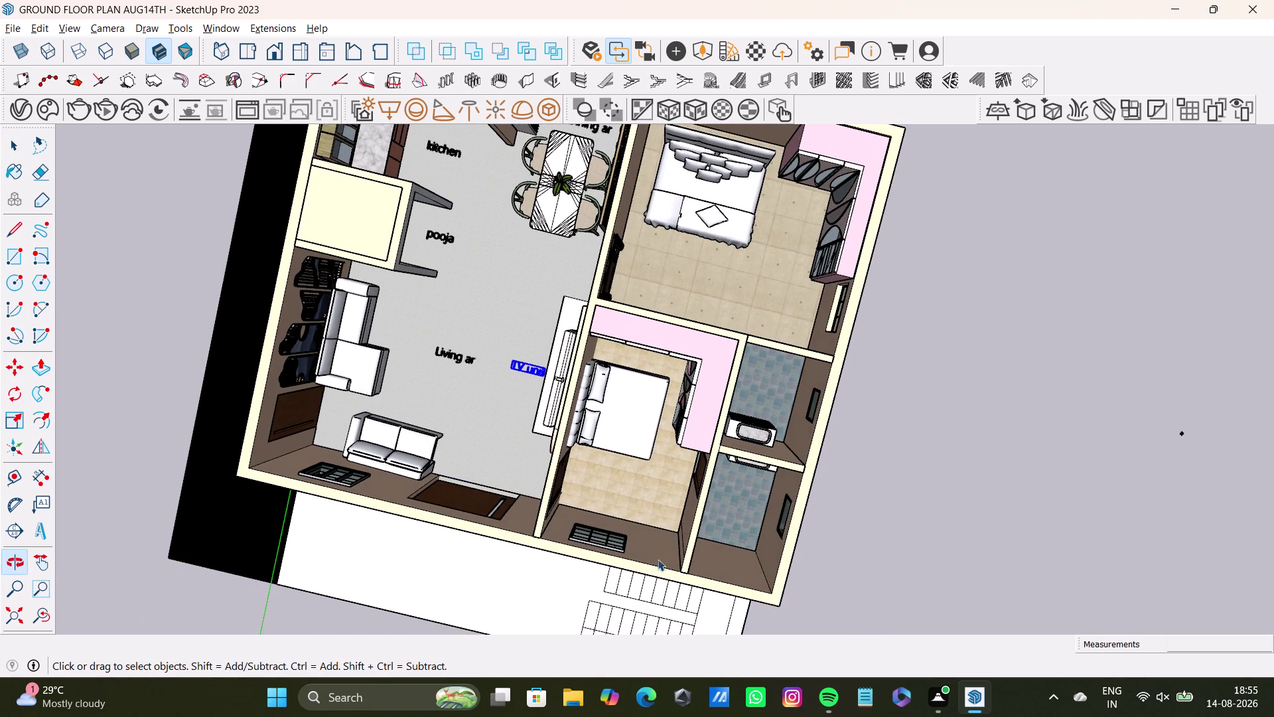
middle_drag(690, 531, 737, 481)
middle_drag(639, 564, 646, 594)
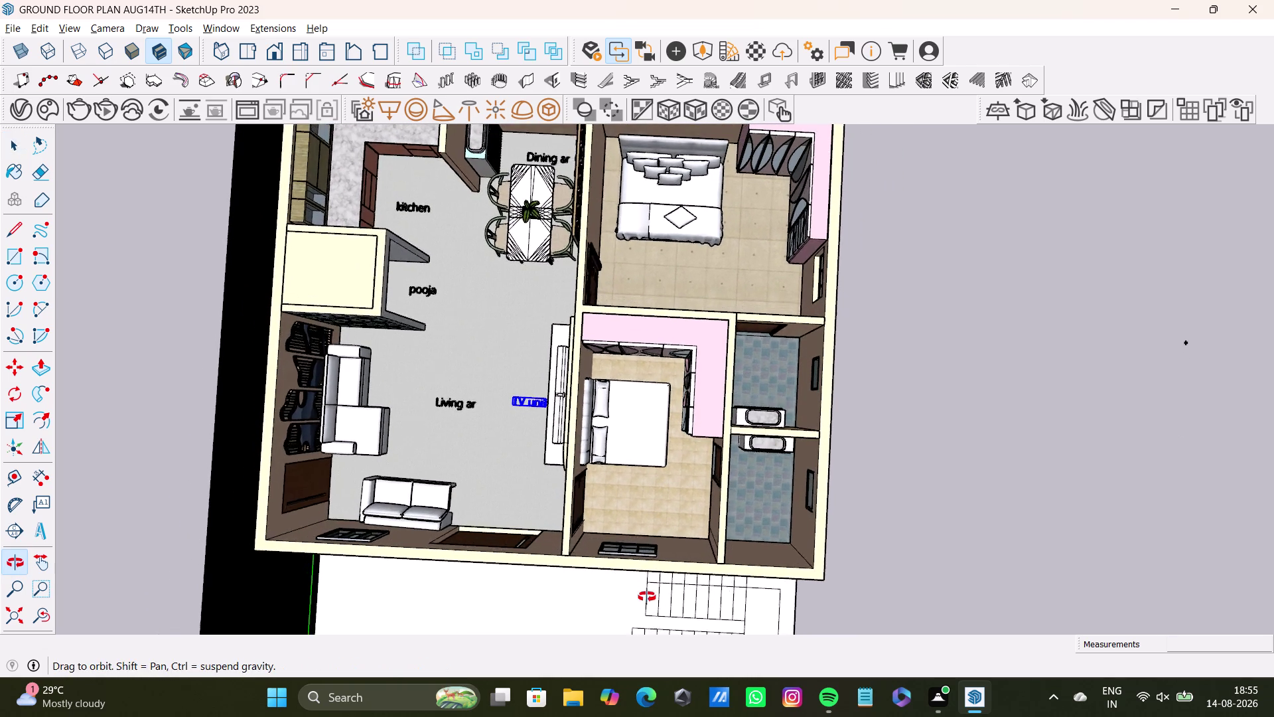
middle_drag(646, 594, 652, 611)
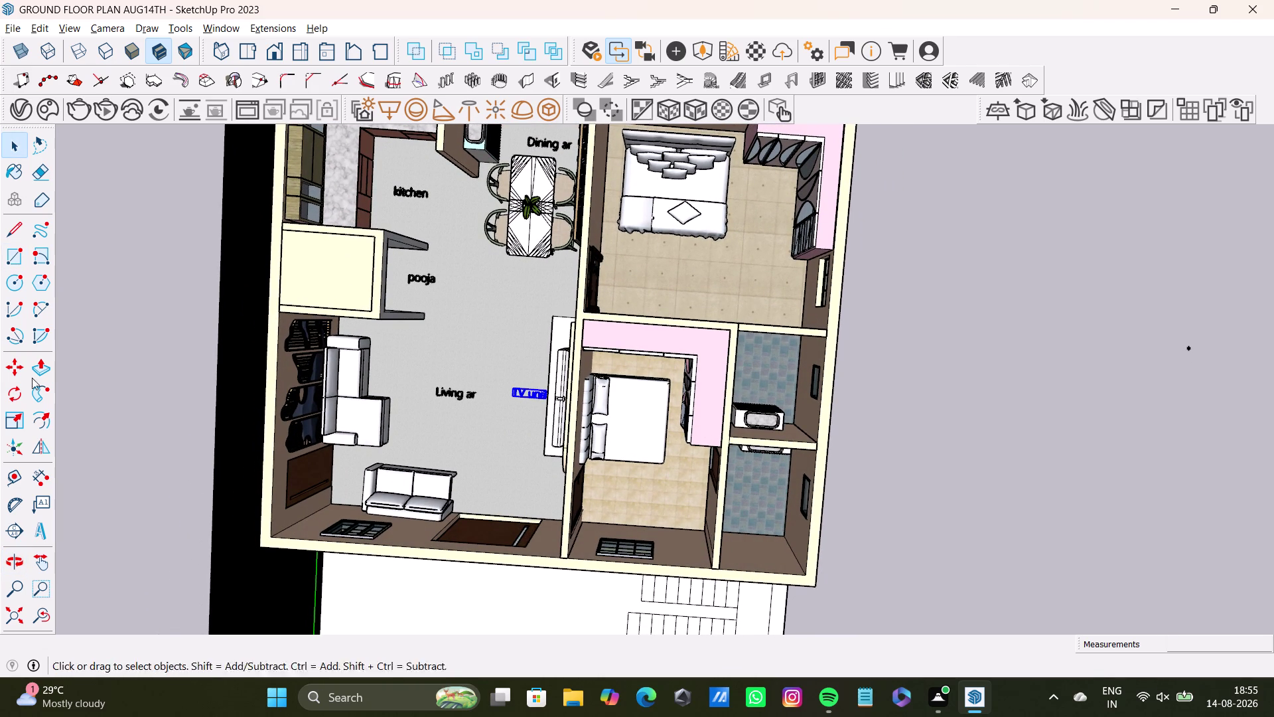
click(43, 535)
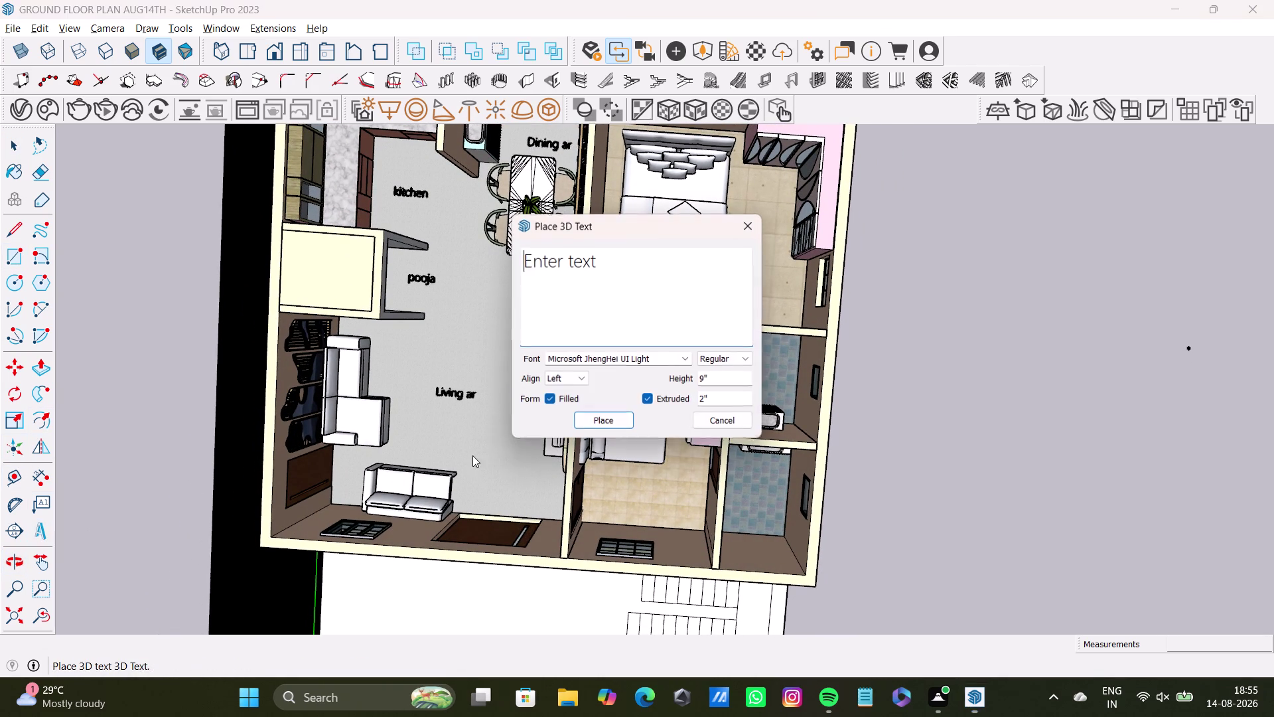
Replace the placeholder with 'bedroom2' as the new label text.
click(632, 268)
key(BackSpace)
key(BackSpace)
key(BackSpace)
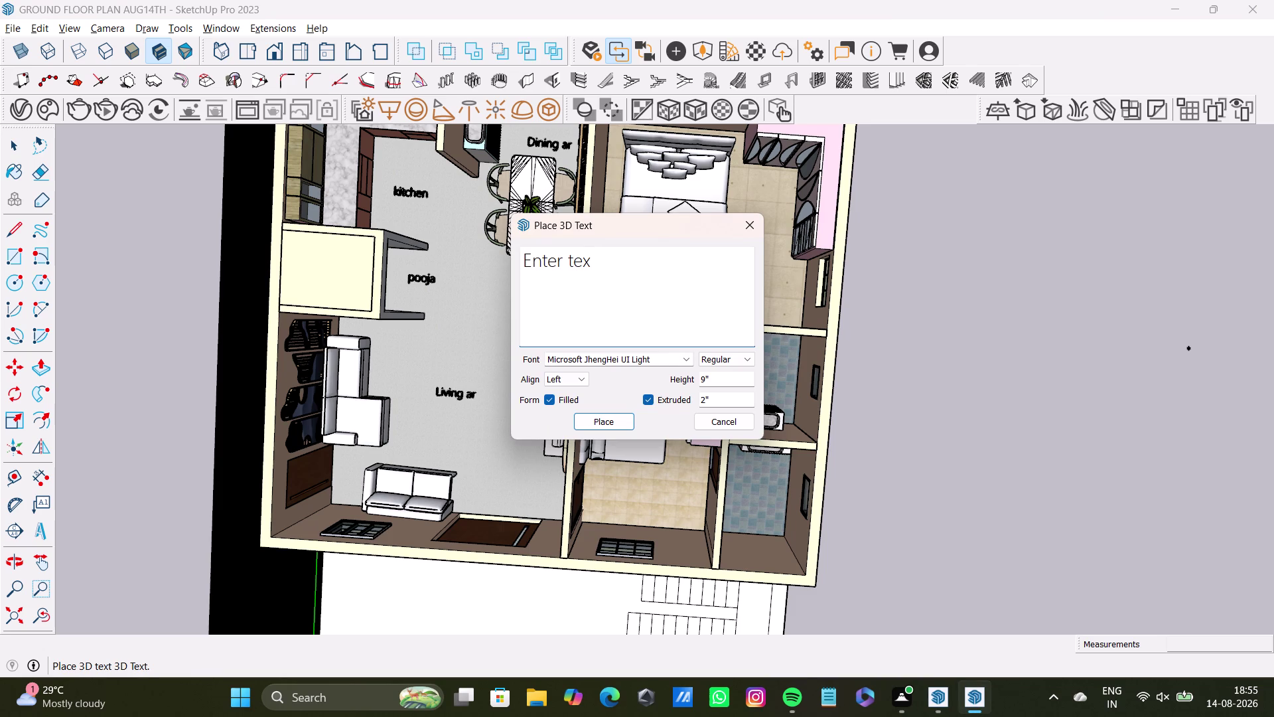
text(bed)
text(roon)
key(BackSpace)
text(m2)
key(Return)
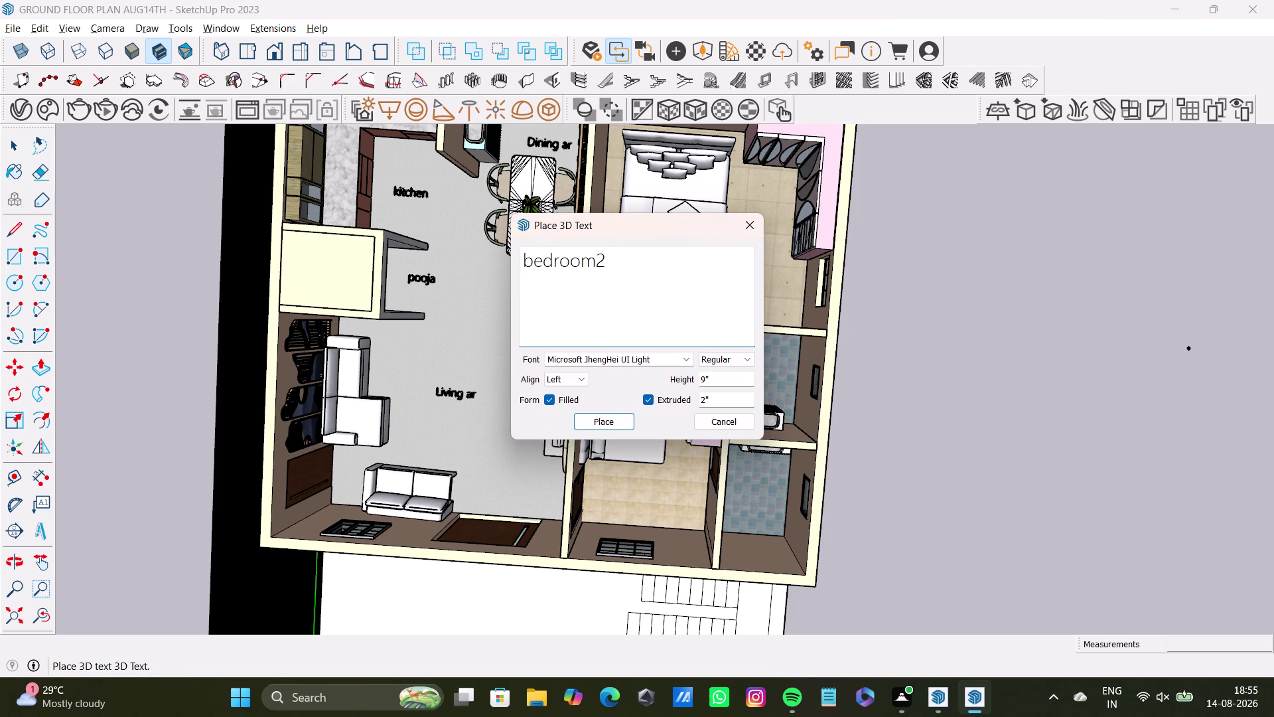
Place the bedroom2 label on the lower middle bedroom floor.
click(603, 430)
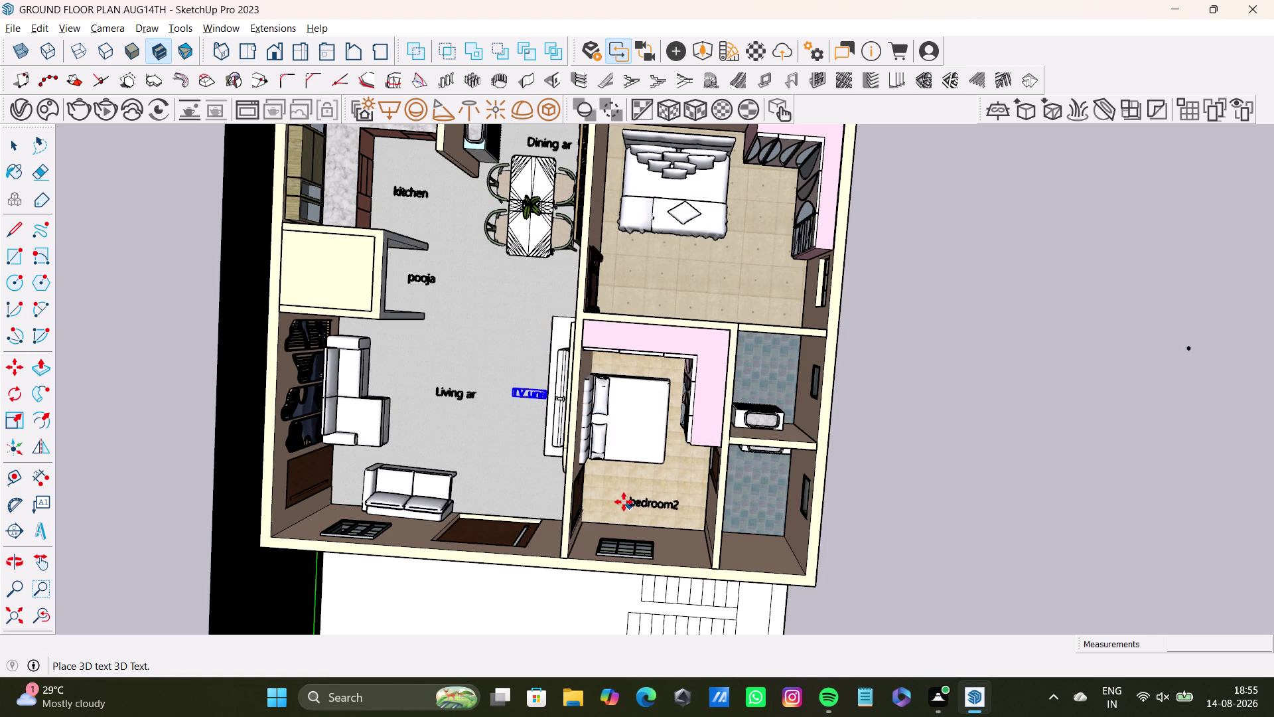
click(624, 499)
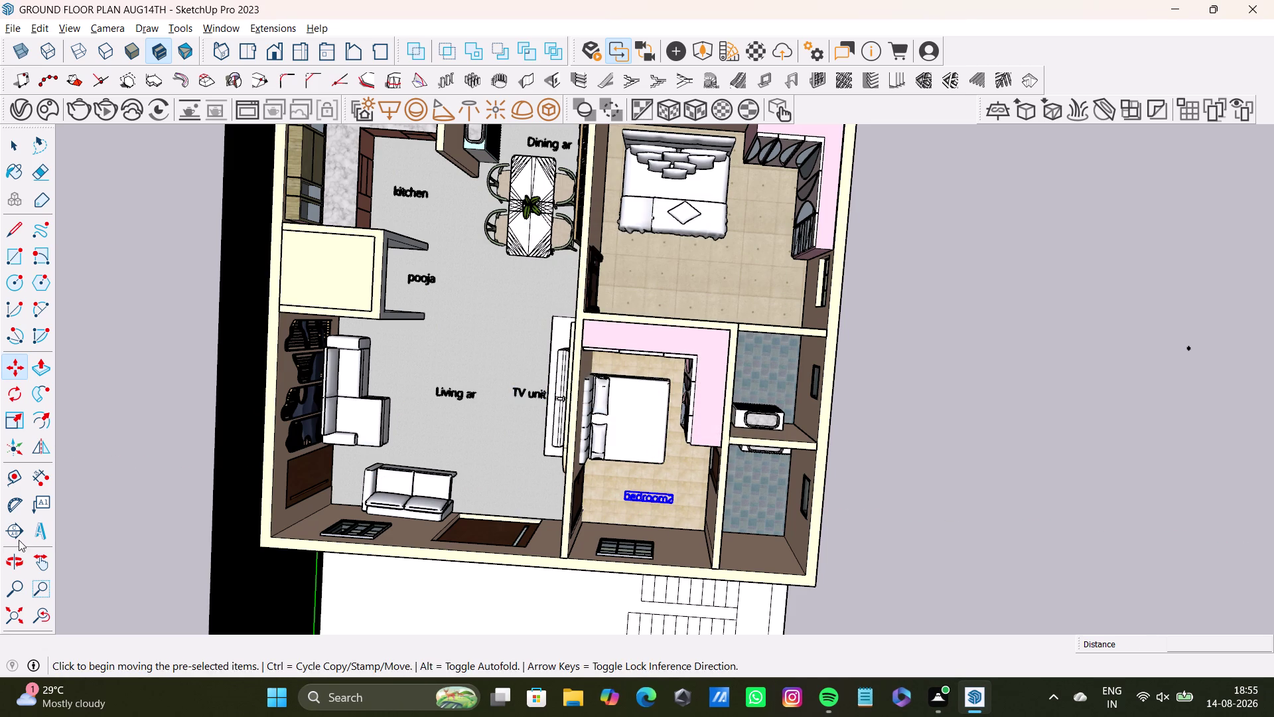
click(34, 532)
Replace the placeholder with 'wardrobe' as the label text.
click(606, 269)
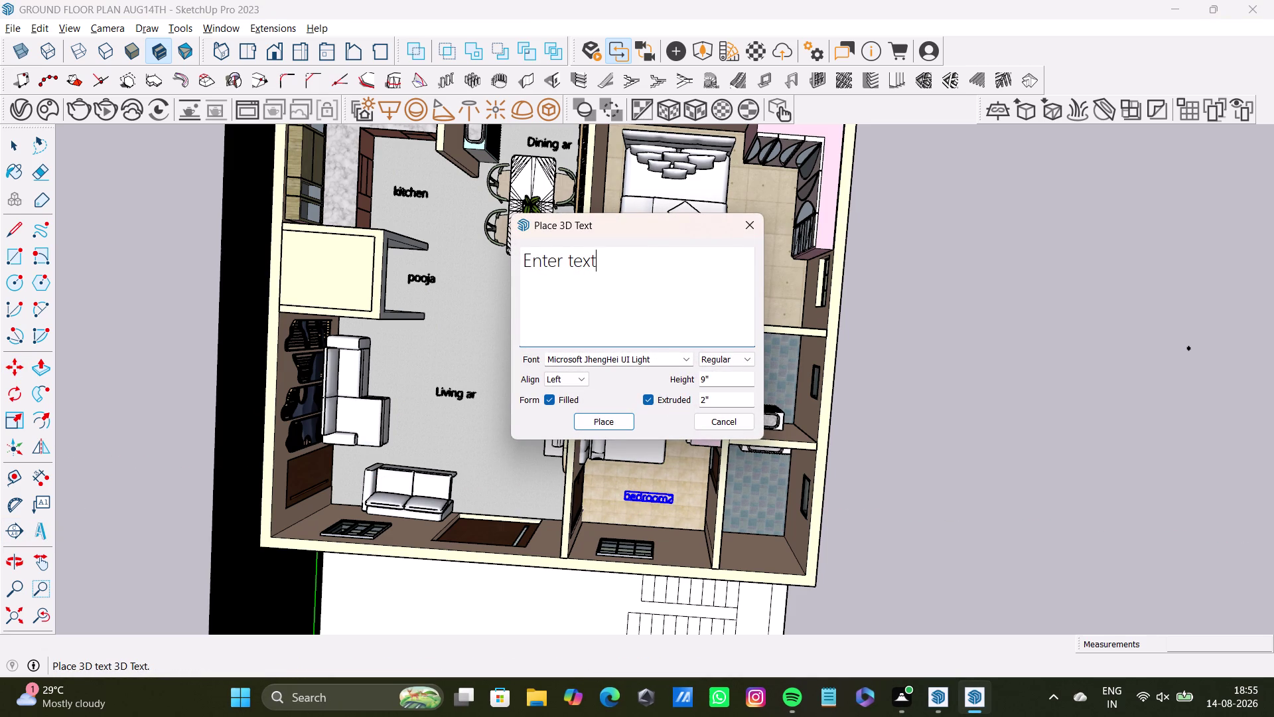
key(BackSpace)
key(BackSpace)
key(BackSpace)
text(wor)
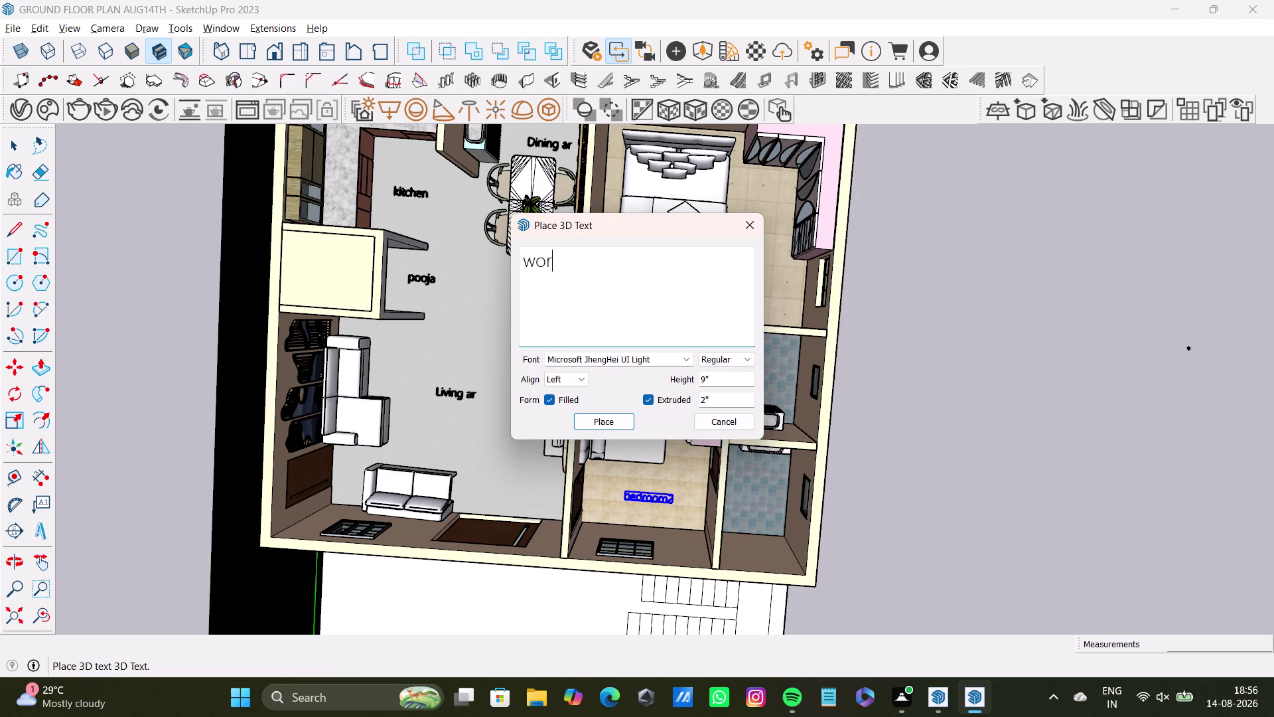
key(BackSpace)
key(BackSpace)
text(ar)
key(d)
text(robe)
key(space)
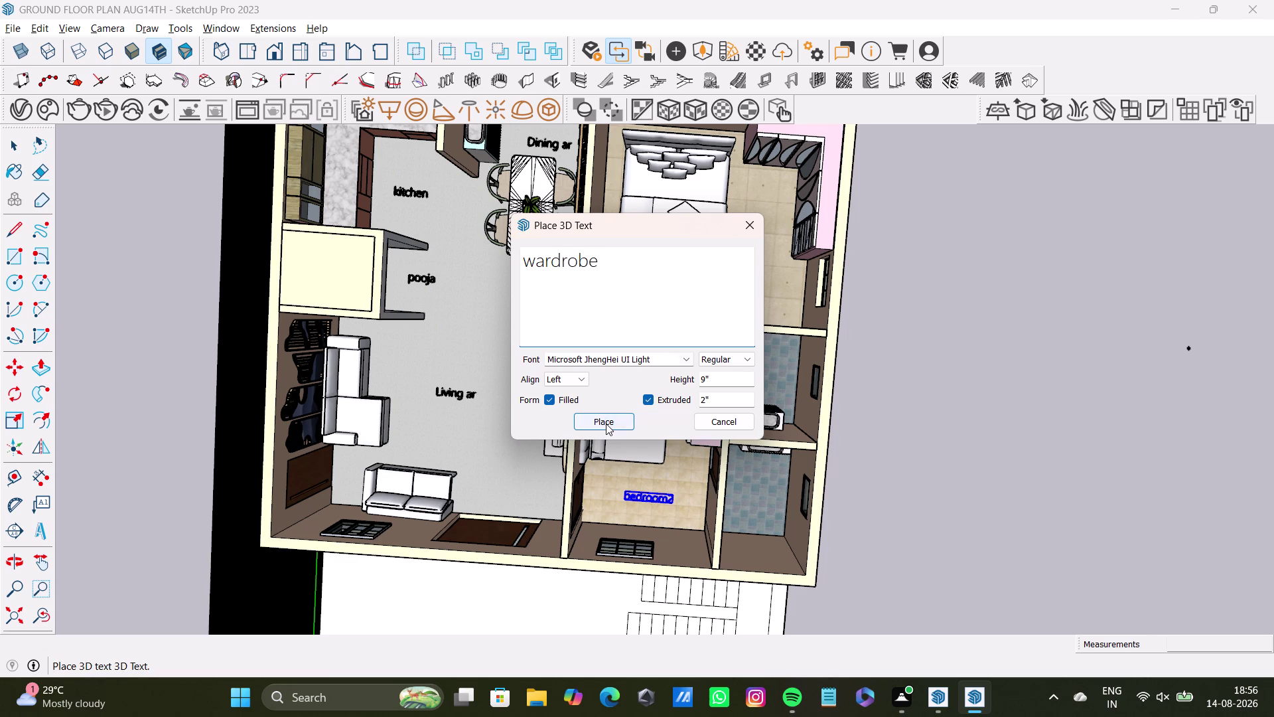
Place the wardrobe label on top of the pink wardrobe in bedroom2.
click(606, 423)
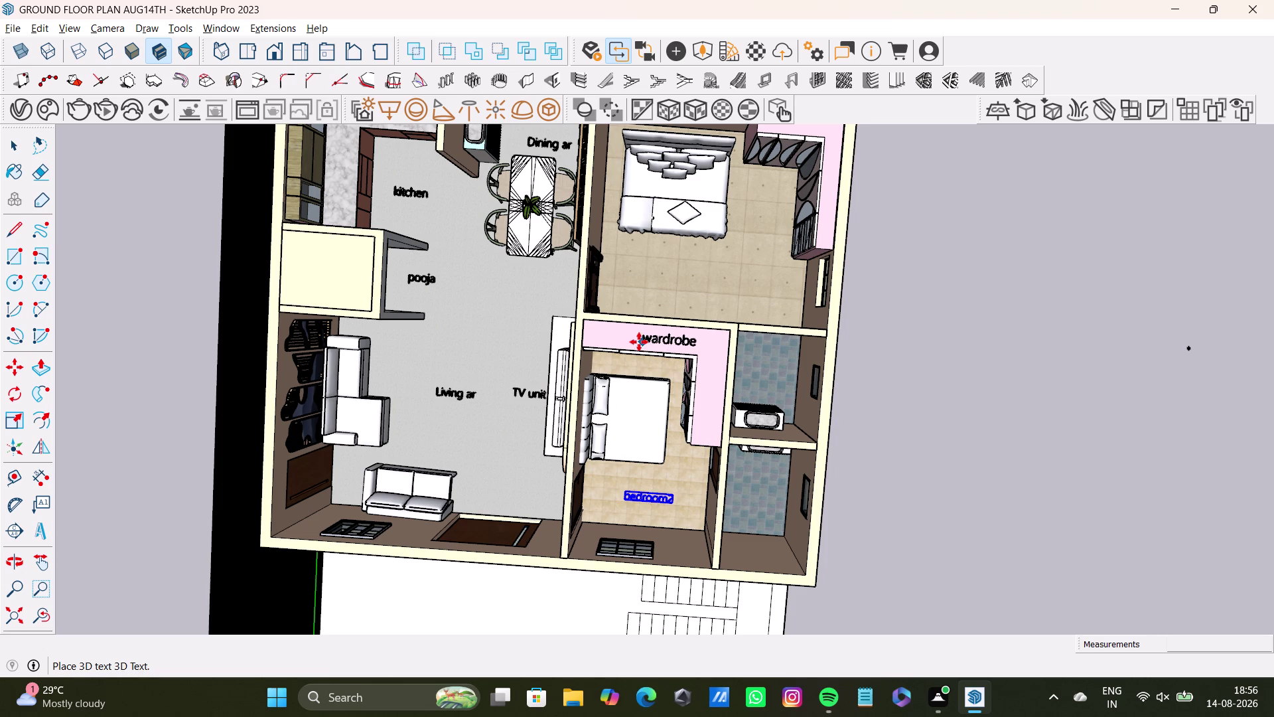
click(630, 342)
key(space)
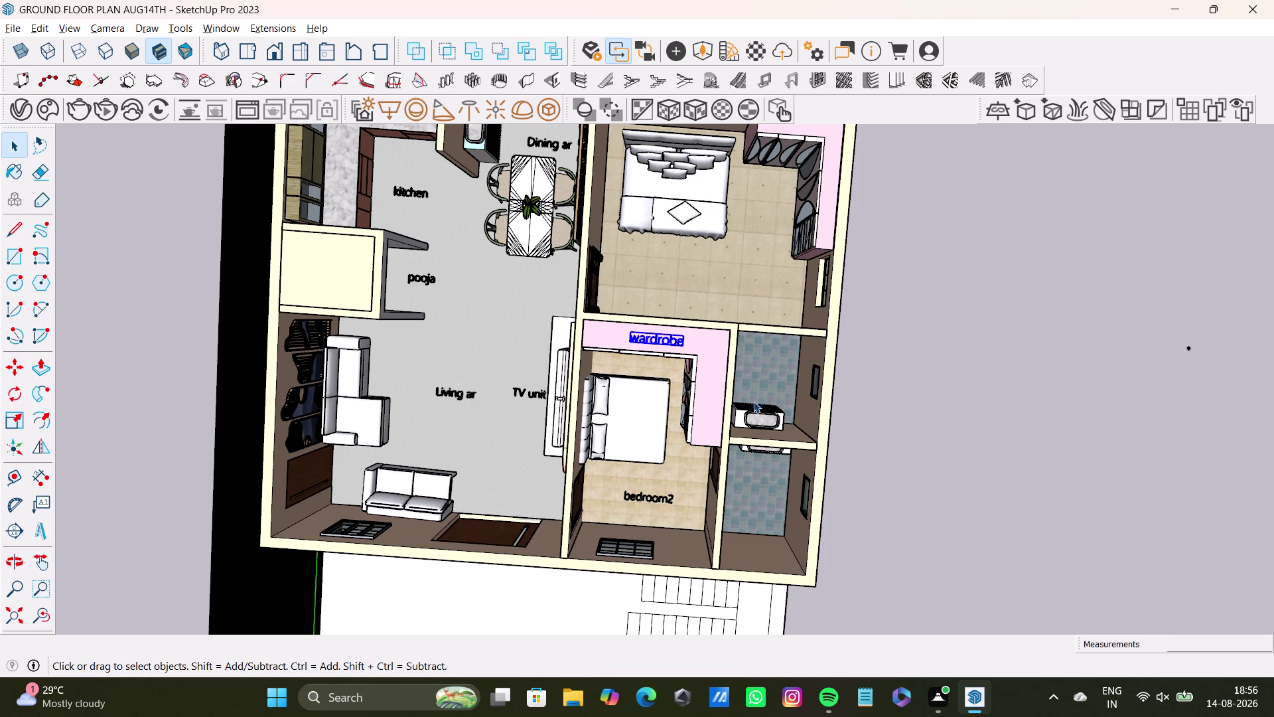
Orbit and zoom to frame the bed in the large upper bedroom.
middle_drag(662, 242, 630, 340)
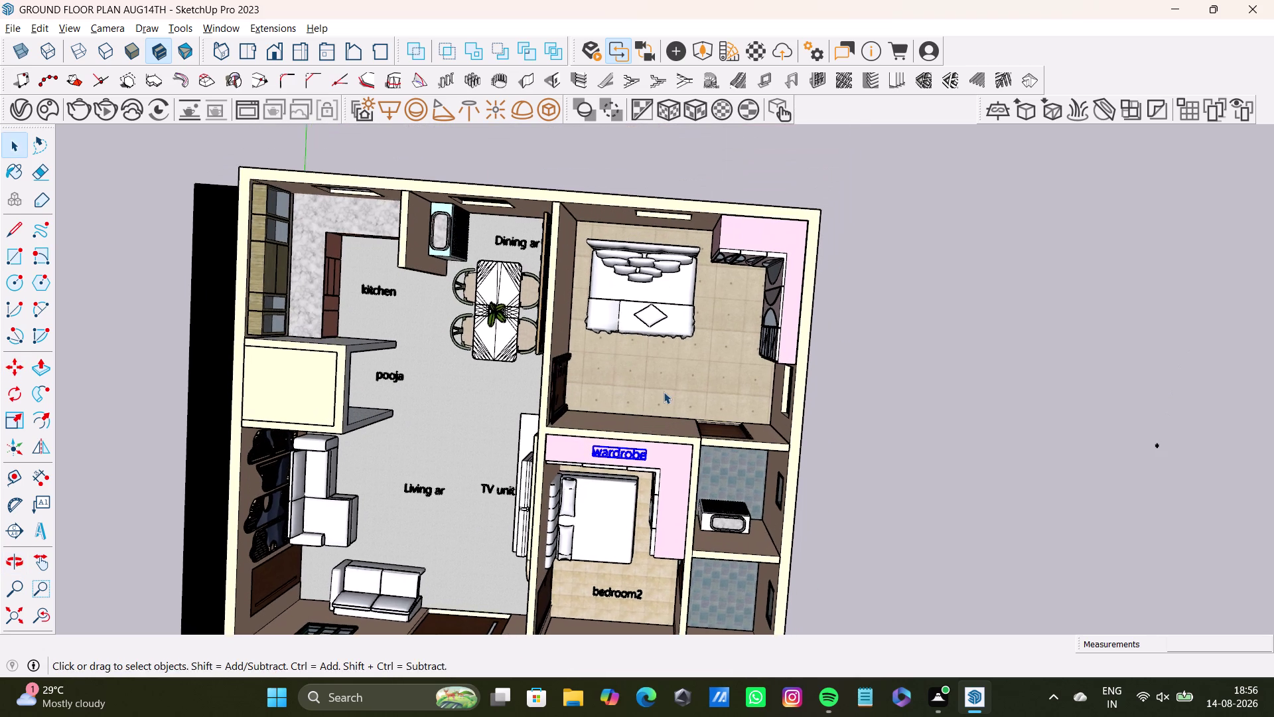
middle_drag(663, 392, 677, 356)
middle_drag(625, 490, 741, 426)
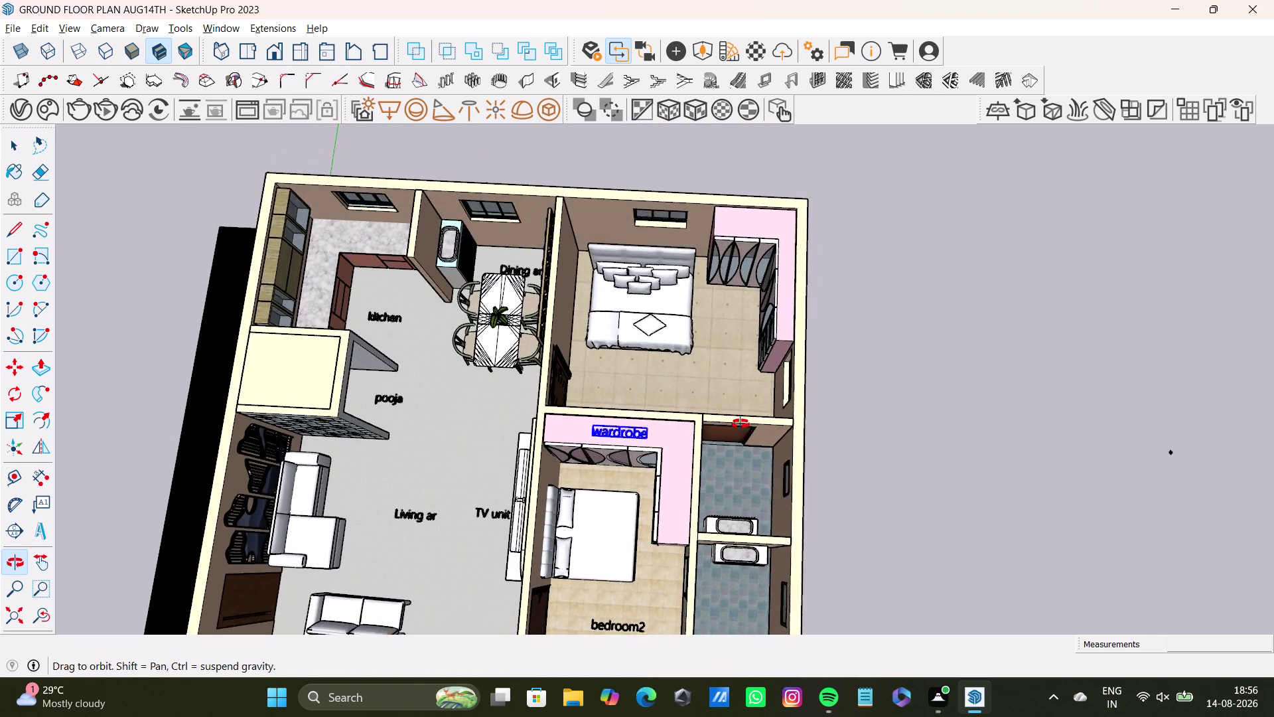
middle_drag(741, 426, 739, 497)
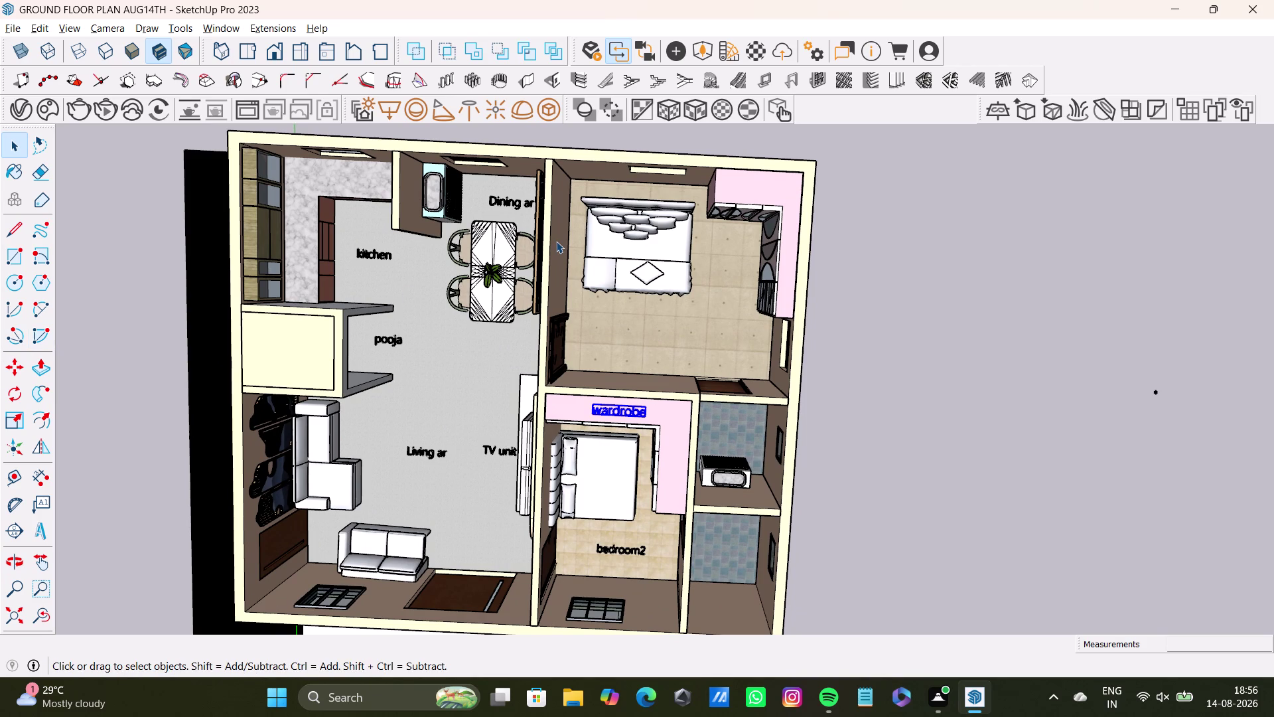
middle_drag(634, 235, 727, 328)
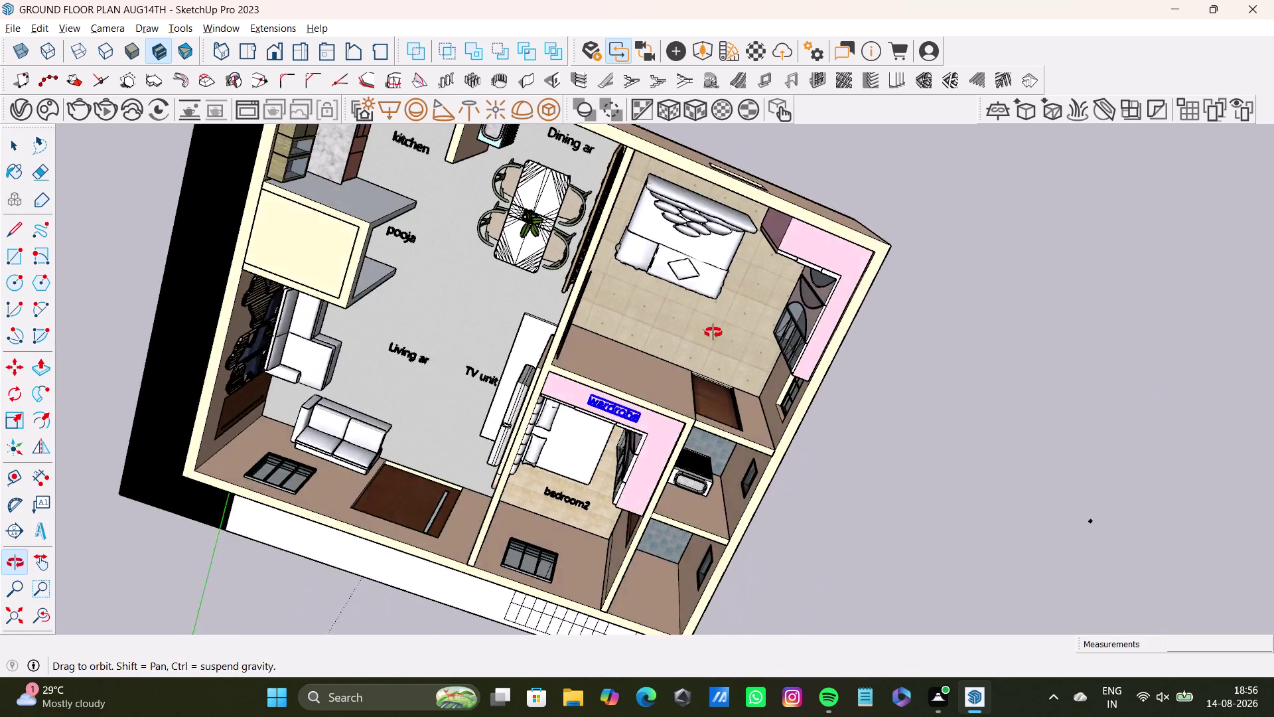
middle_drag(727, 329, 615, 179)
scroll(up, 3)
middle_drag(620, 290, 628, 339)
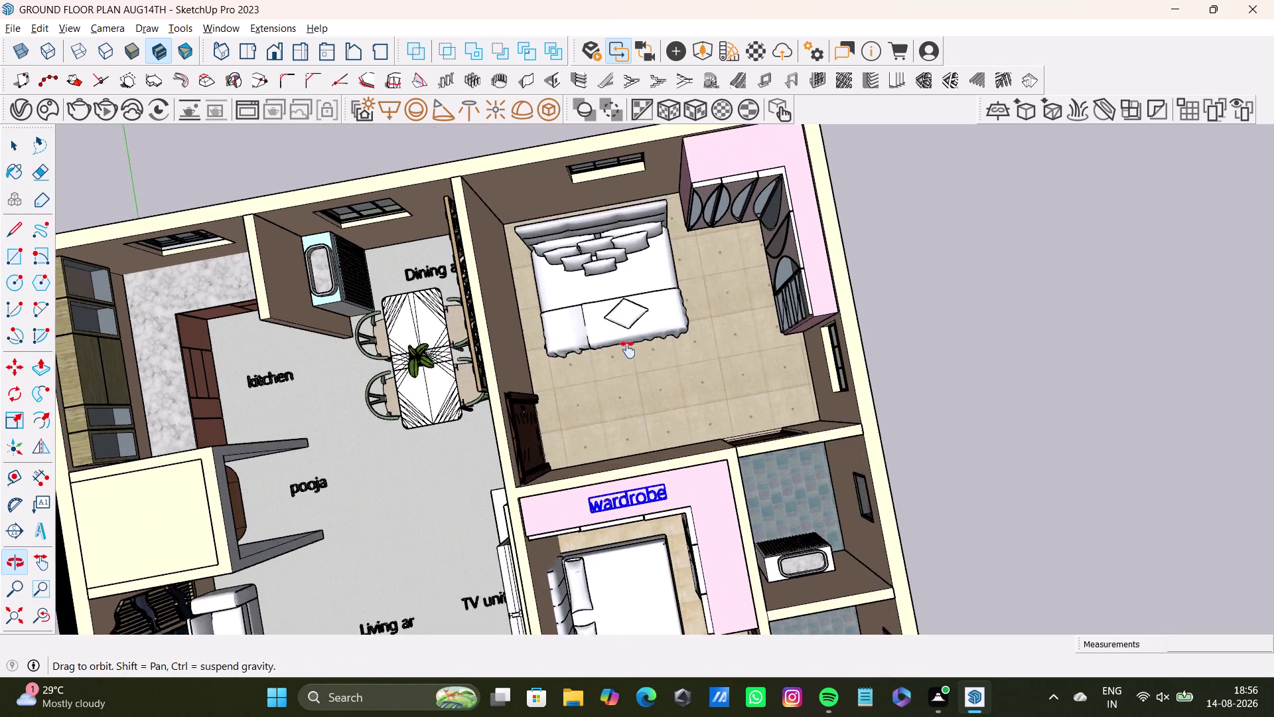
middle_drag(627, 340, 629, 379)
middle_drag(628, 381, 654, 452)
Move the upper bedroom's bed toward the top wall.
click(659, 378)
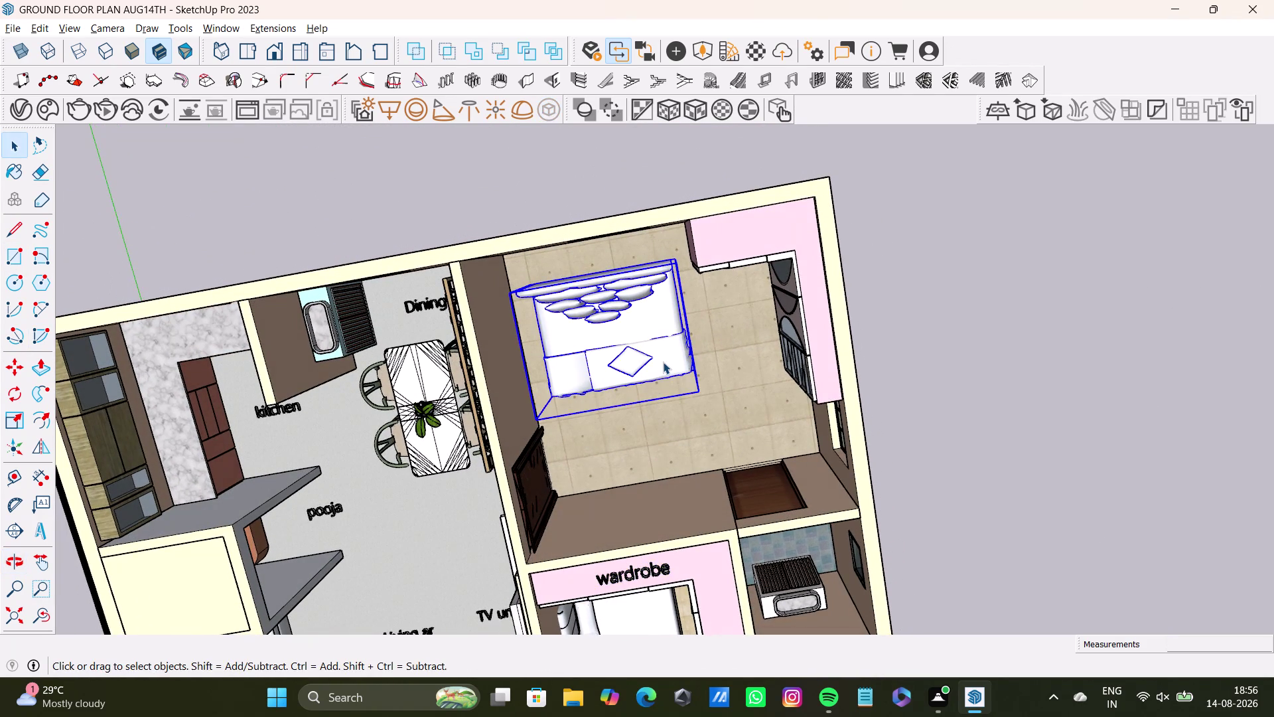
key(m)
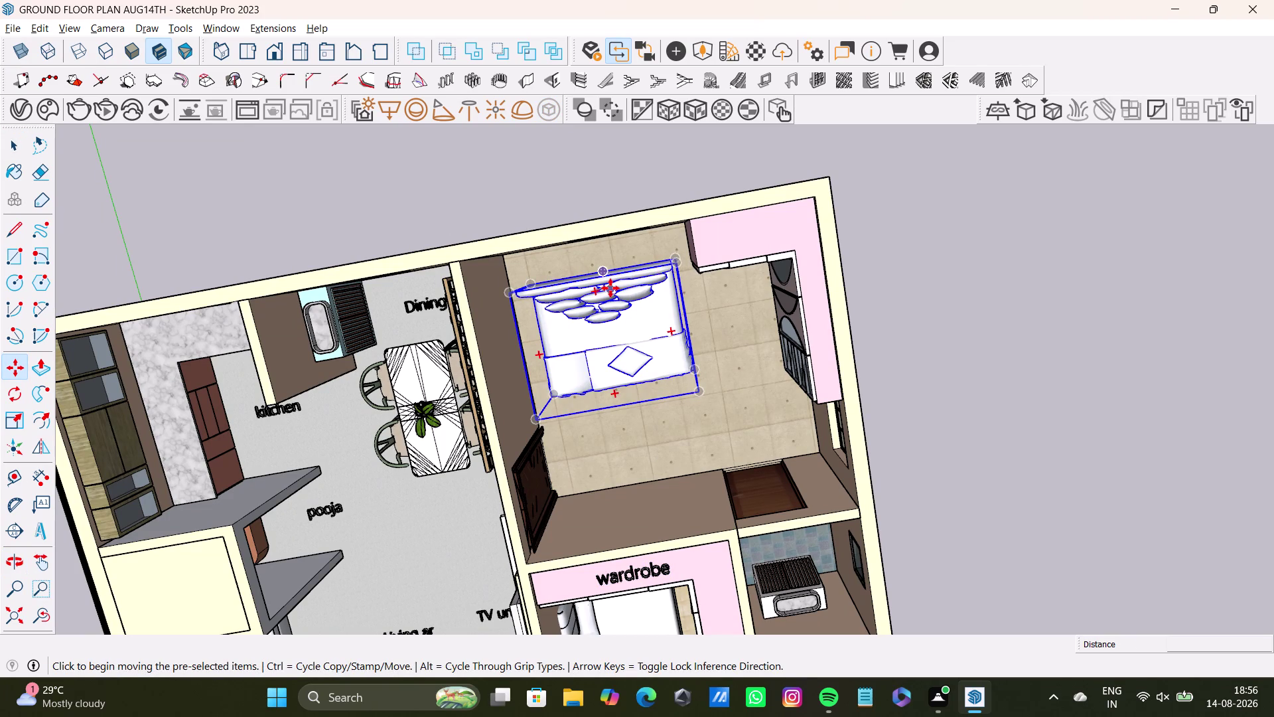
click(602, 284)
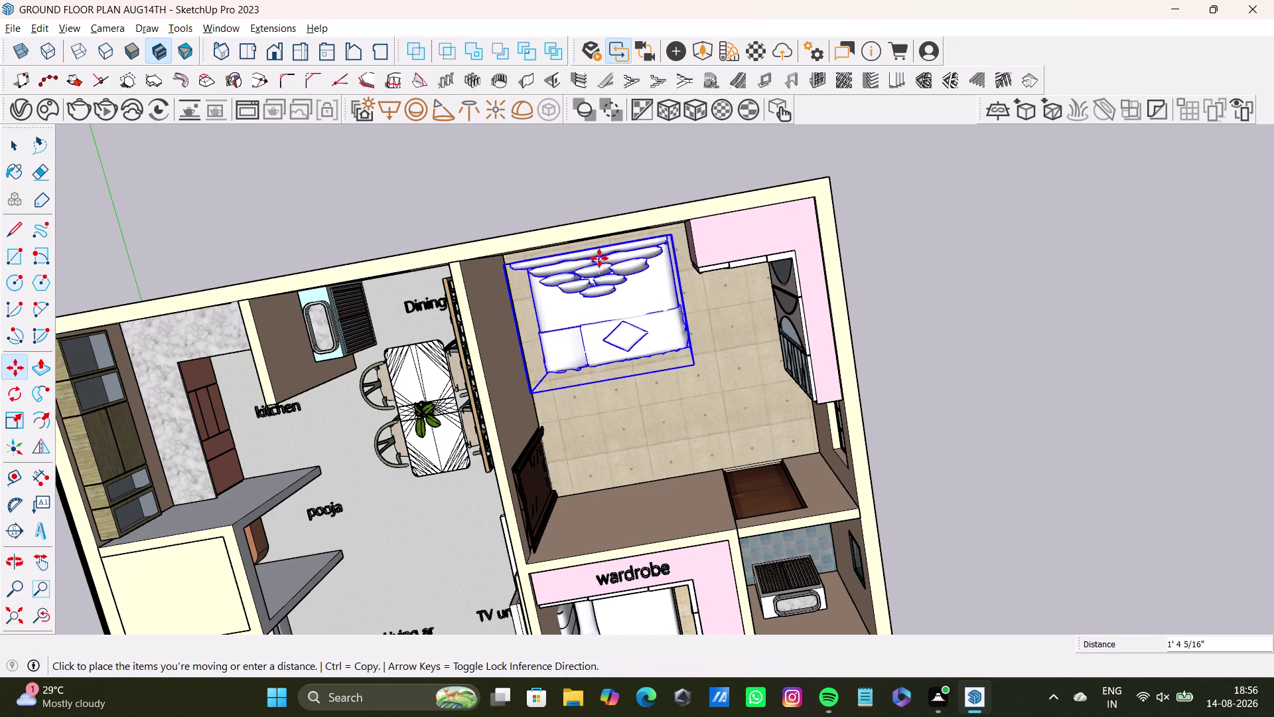
click(600, 243)
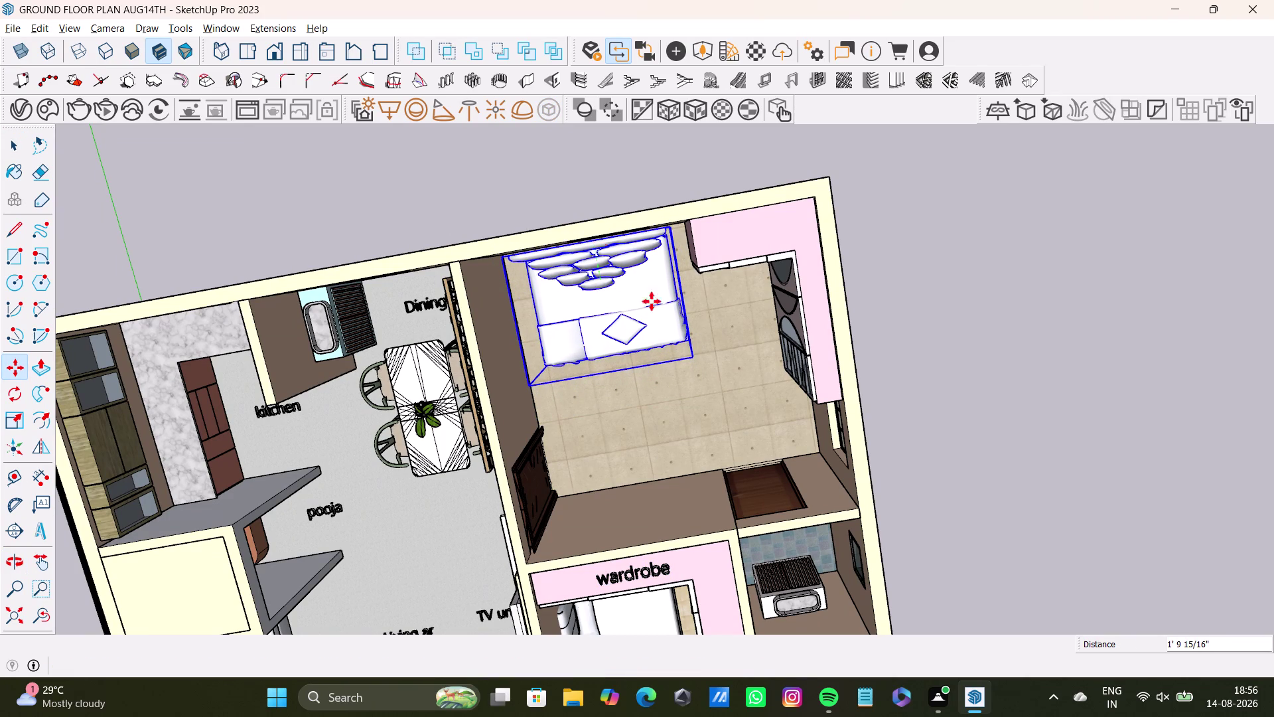
Inspect the bed up close and push it against the headboard wall.
middle_drag(713, 332, 593, 193)
middle_drag(661, 420, 408, 317)
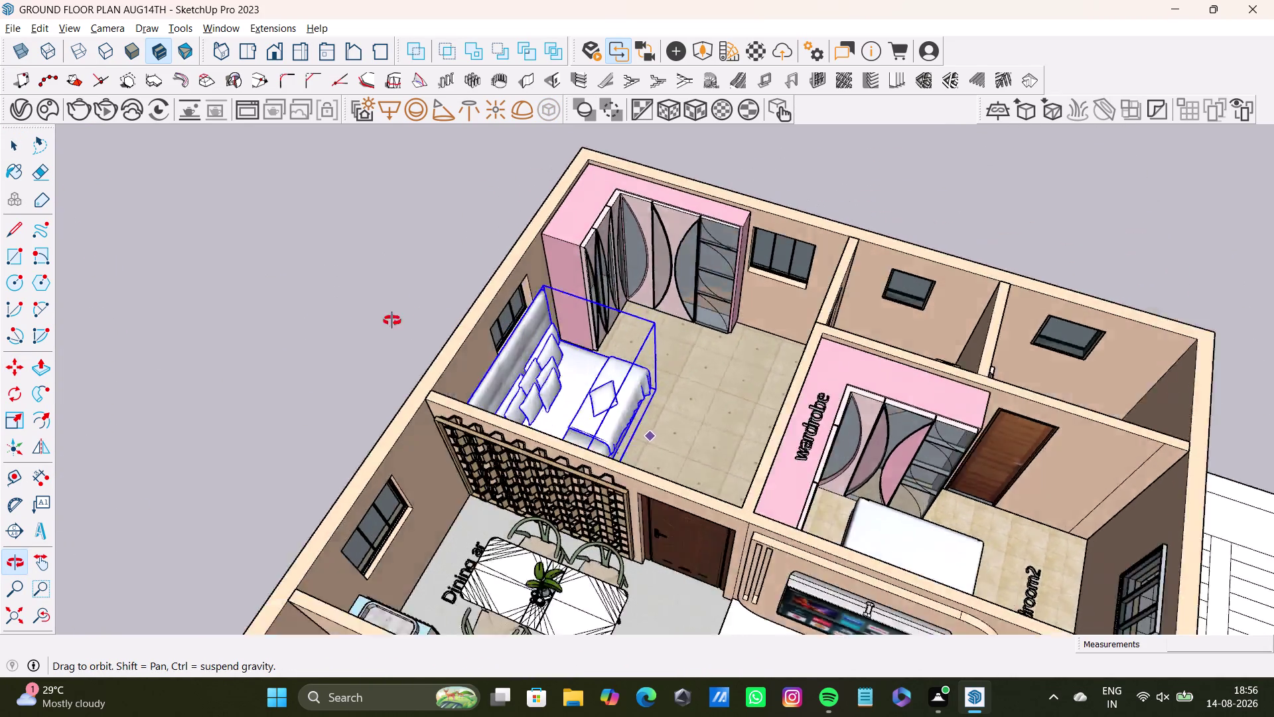
middle_drag(408, 317, 355, 328)
scroll(up, 3)
middle_drag(600, 386, 628, 283)
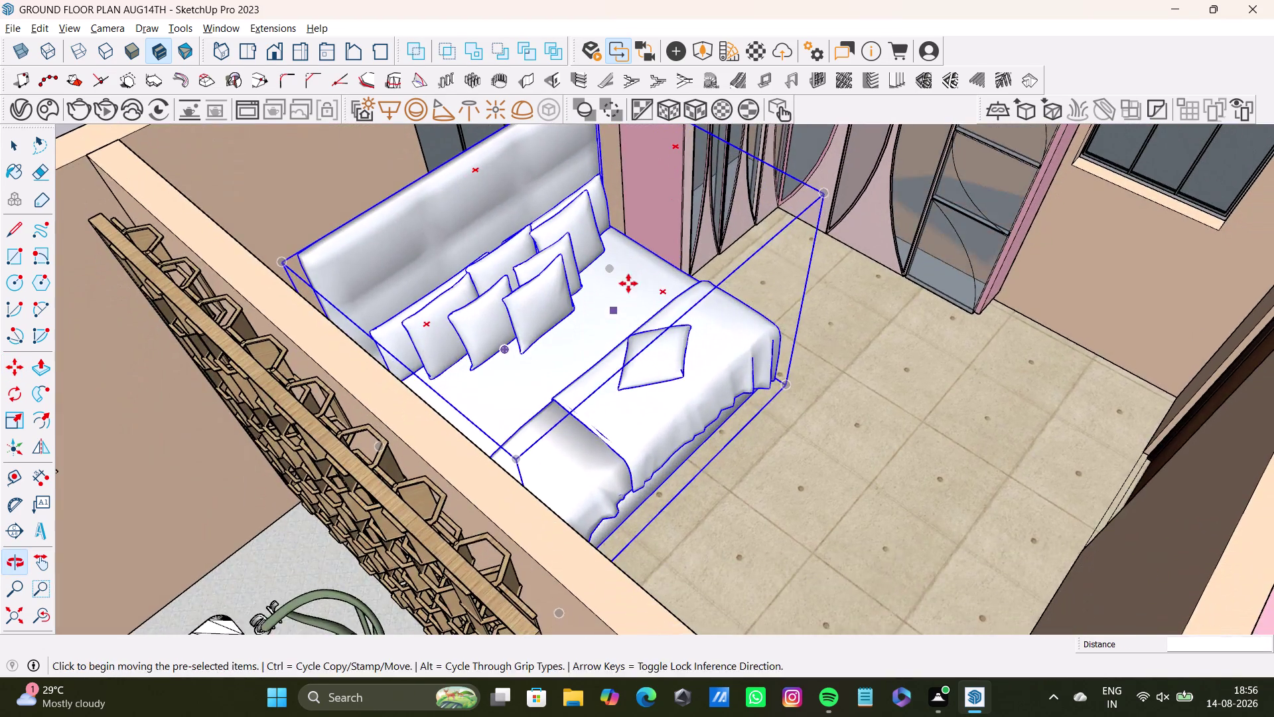
middle_drag(627, 300, 565, 360)
middle_drag(567, 500, 534, 371)
click(462, 482)
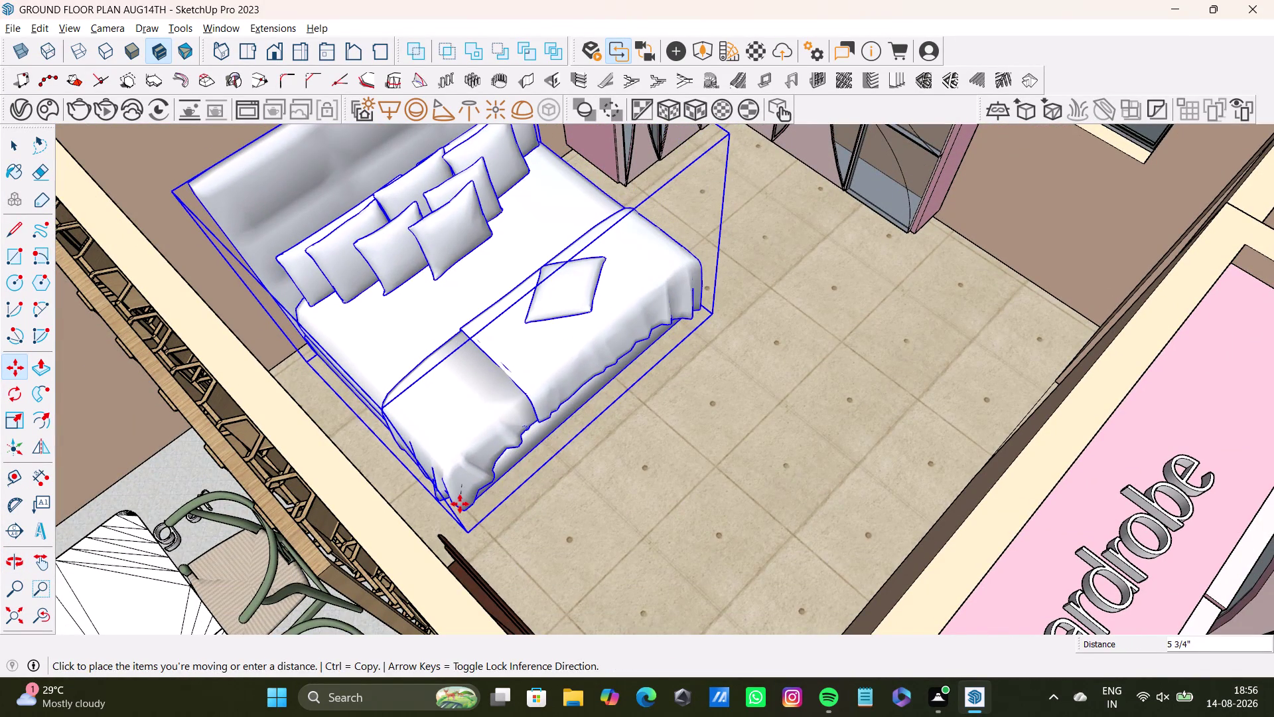
click(460, 503)
Return to an overhead view of the upper bedroom and start a new 3D text label.
middle_drag(633, 506, 414, 478)
scroll(down, 3)
middle_drag(558, 358, 561, 458)
middle_drag(600, 449, 582, 534)
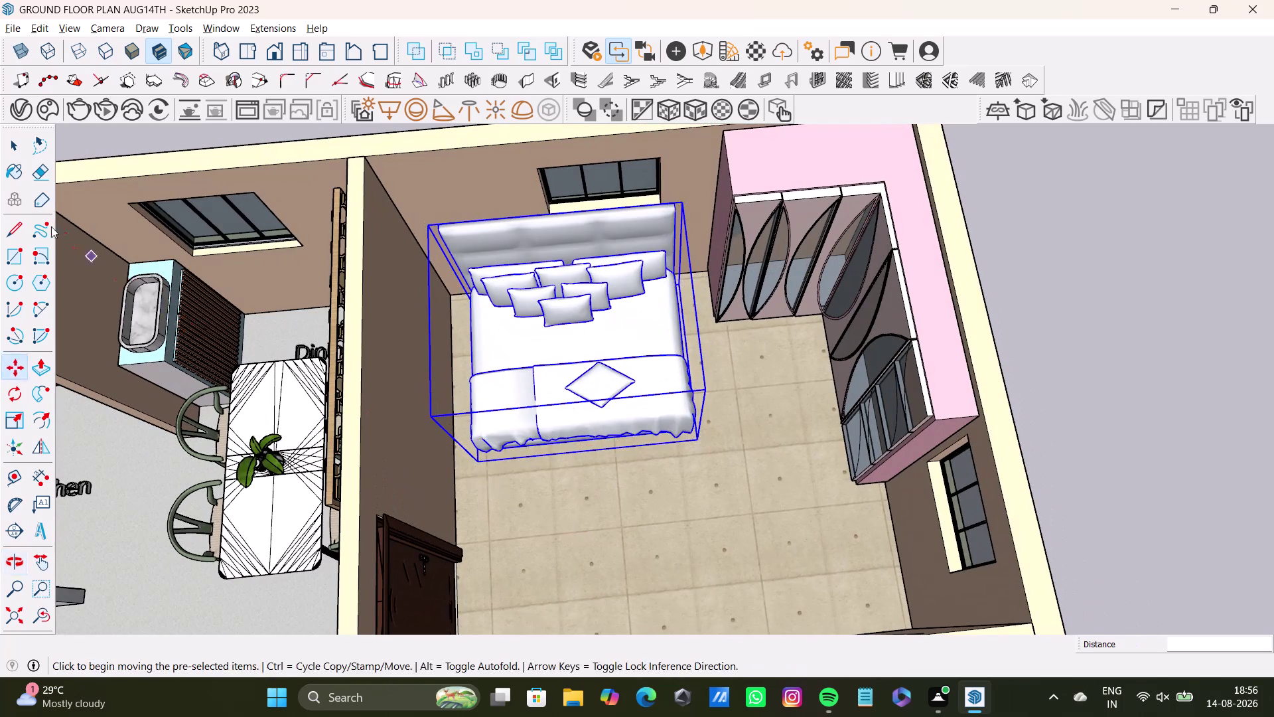
click(38, 526)
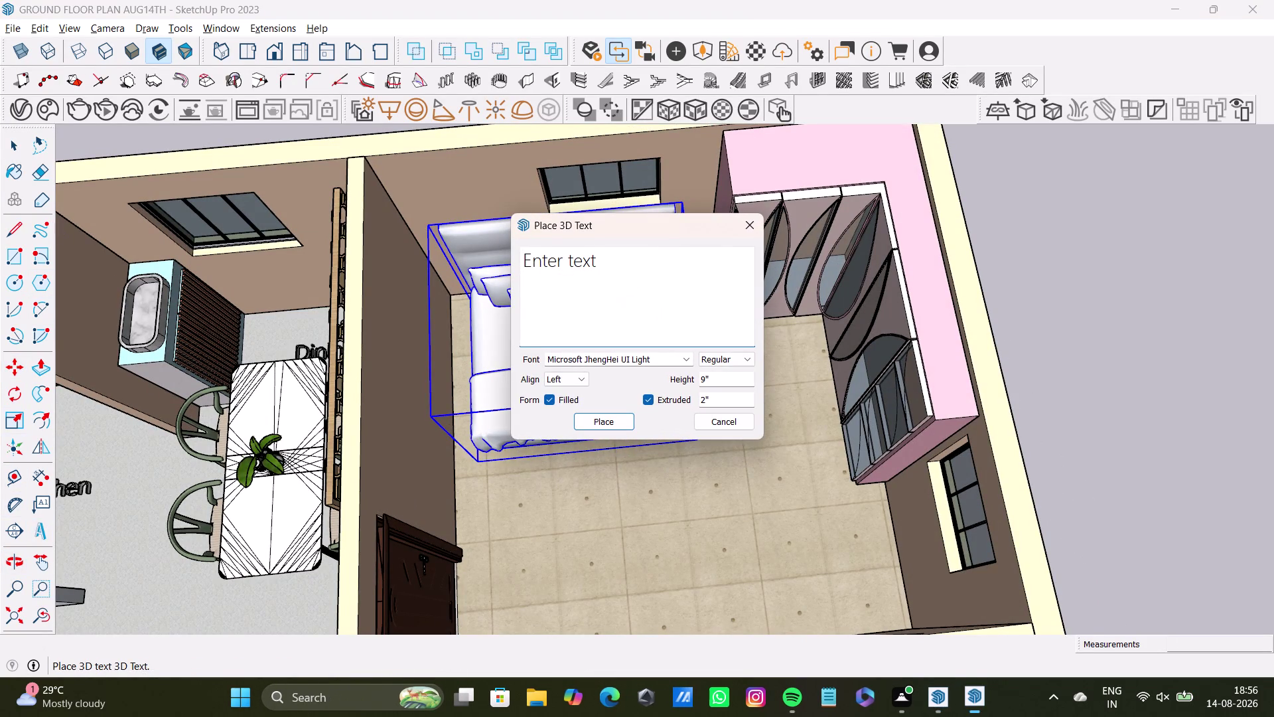
Replace the placeholder with 'Bedroom1' as the label text.
click(612, 269)
key(BackSpace)
key(BackSpace)
key(BackSpace)
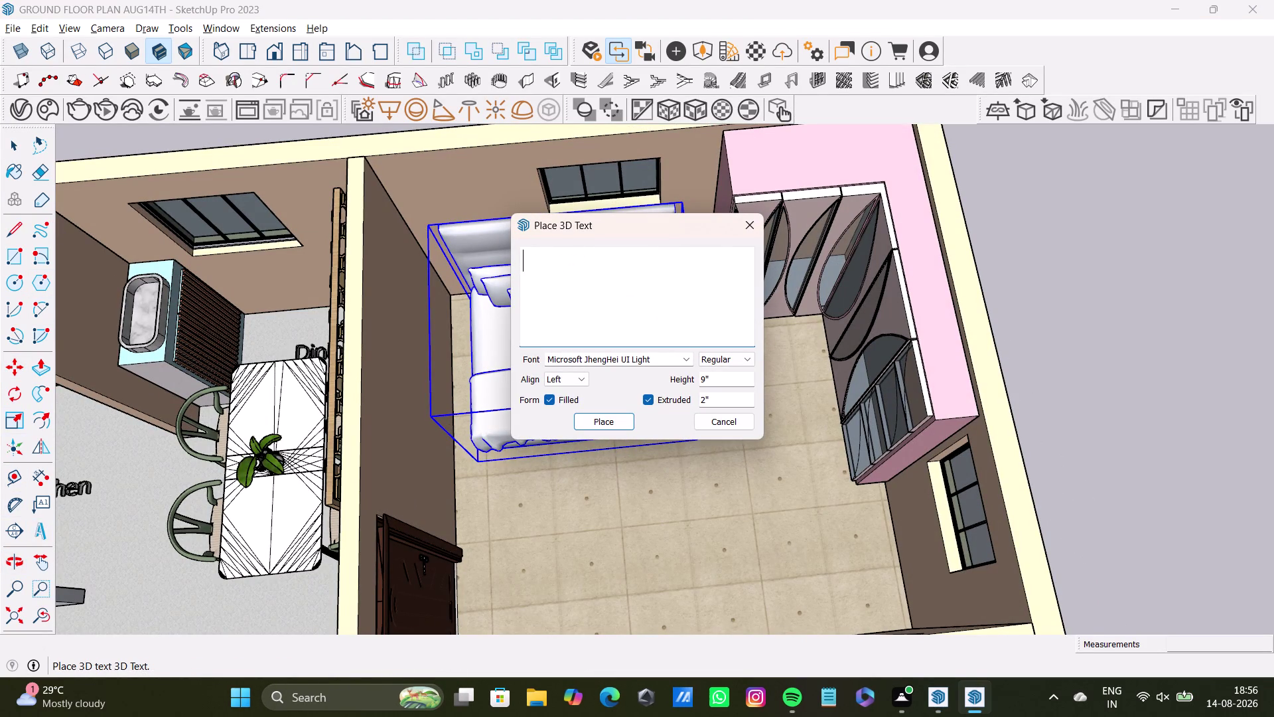
text(e)
text(deroom)
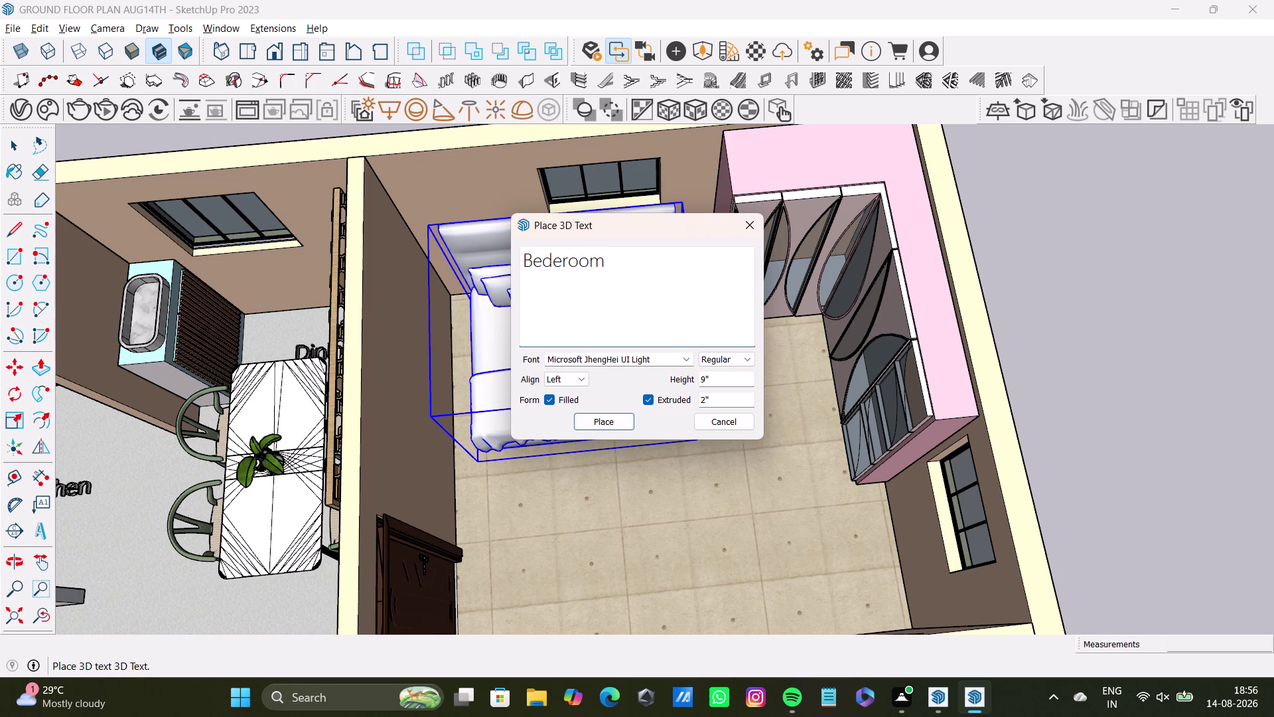
key(1)
click(561, 263)
key(BackSpace)
key(Return)
key(BackSpace)
key(BackSpace)
key(d)
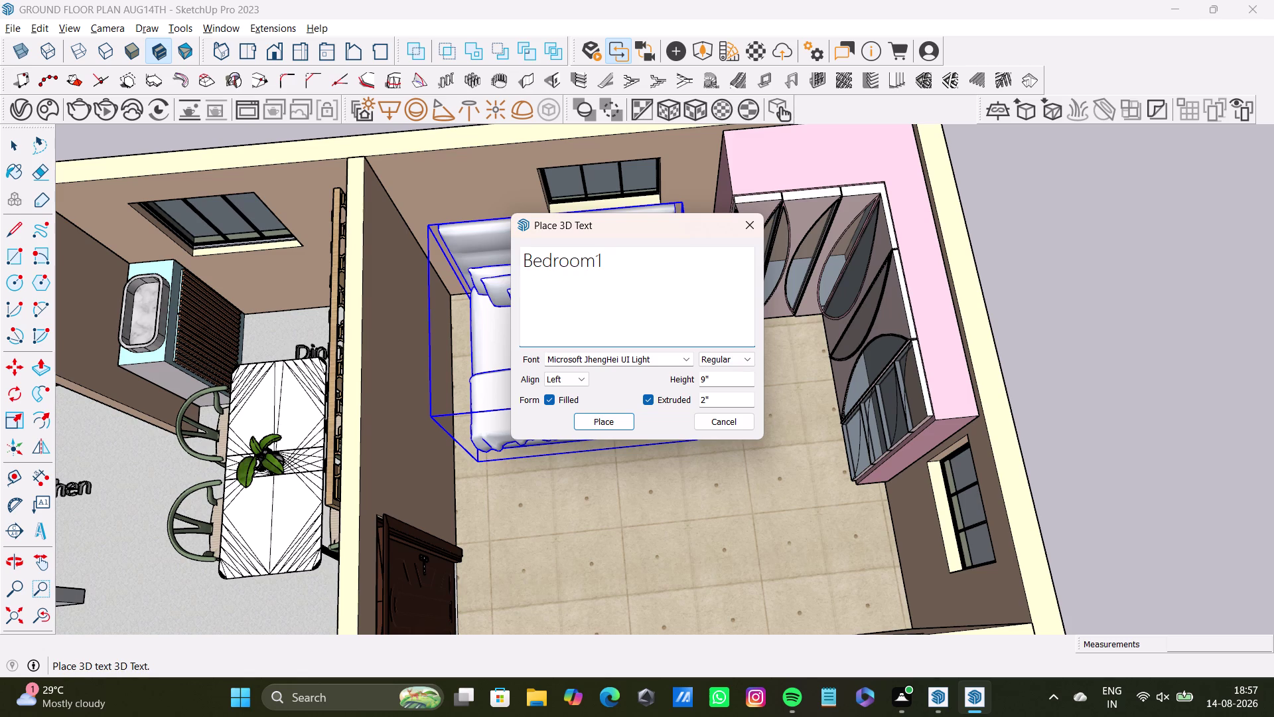
key(Return)
key(BackSpace)
Place the Bedroom1 label on the floor just below the bed.
click(601, 422)
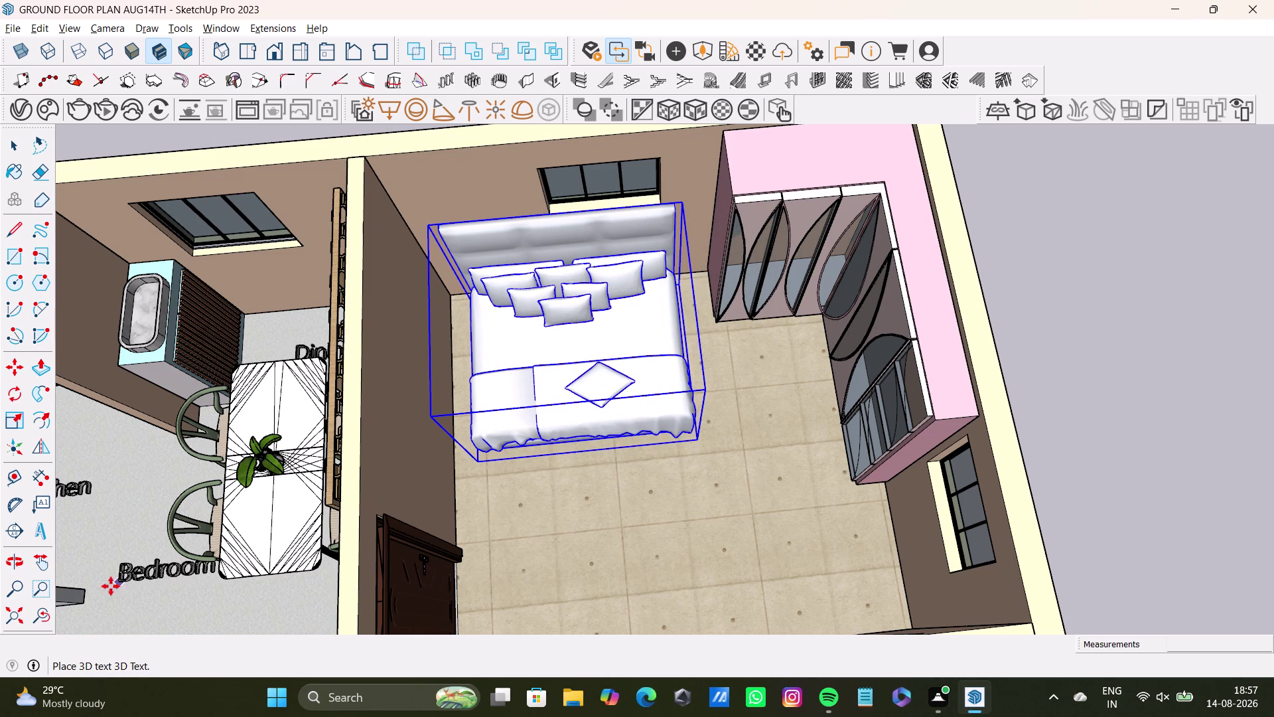
click(530, 522)
key(space)
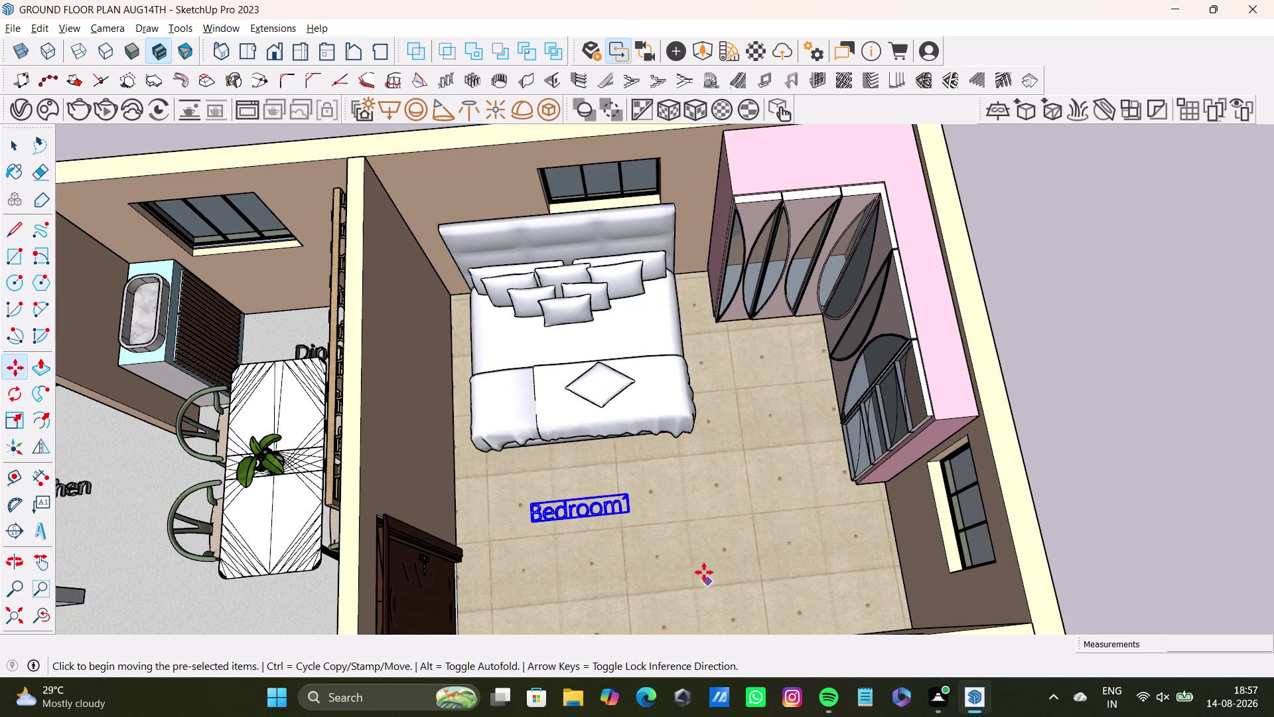
click(46, 538)
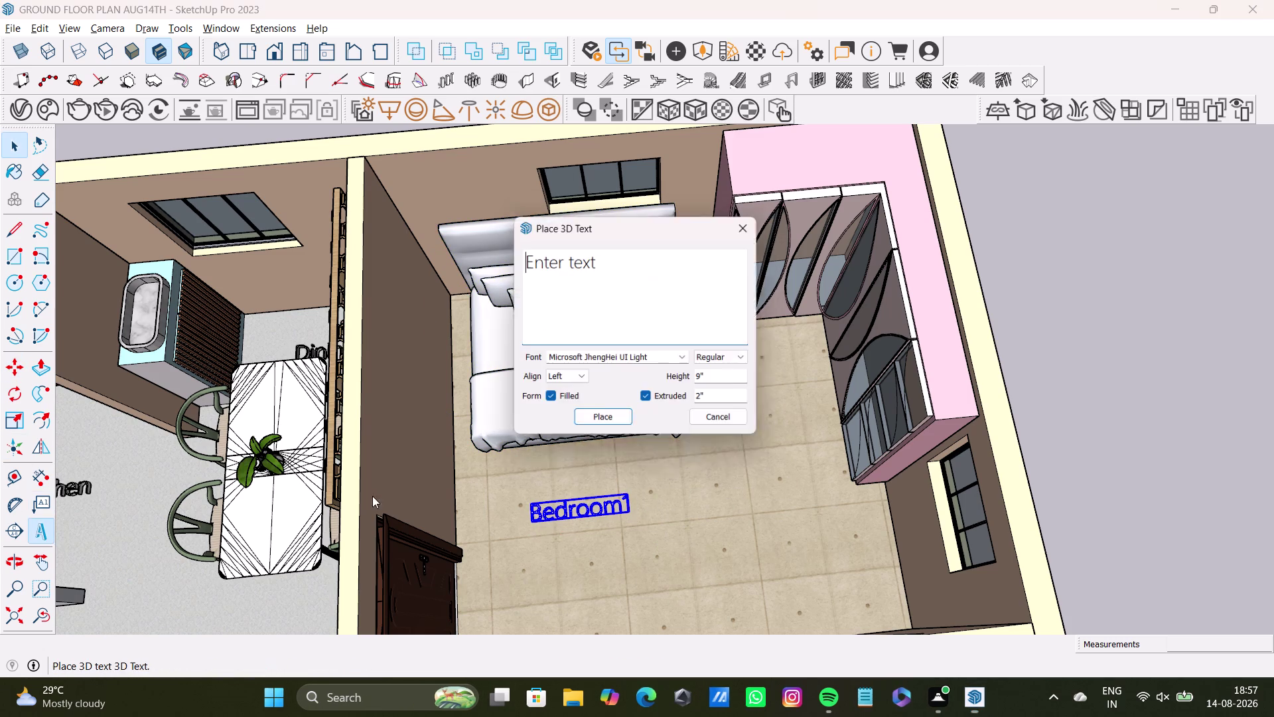
Replace the placeholder with 'wardrobe' as the label text.
click(609, 261)
key(BackSpace)
key(BackSpace)
key(BackSpace)
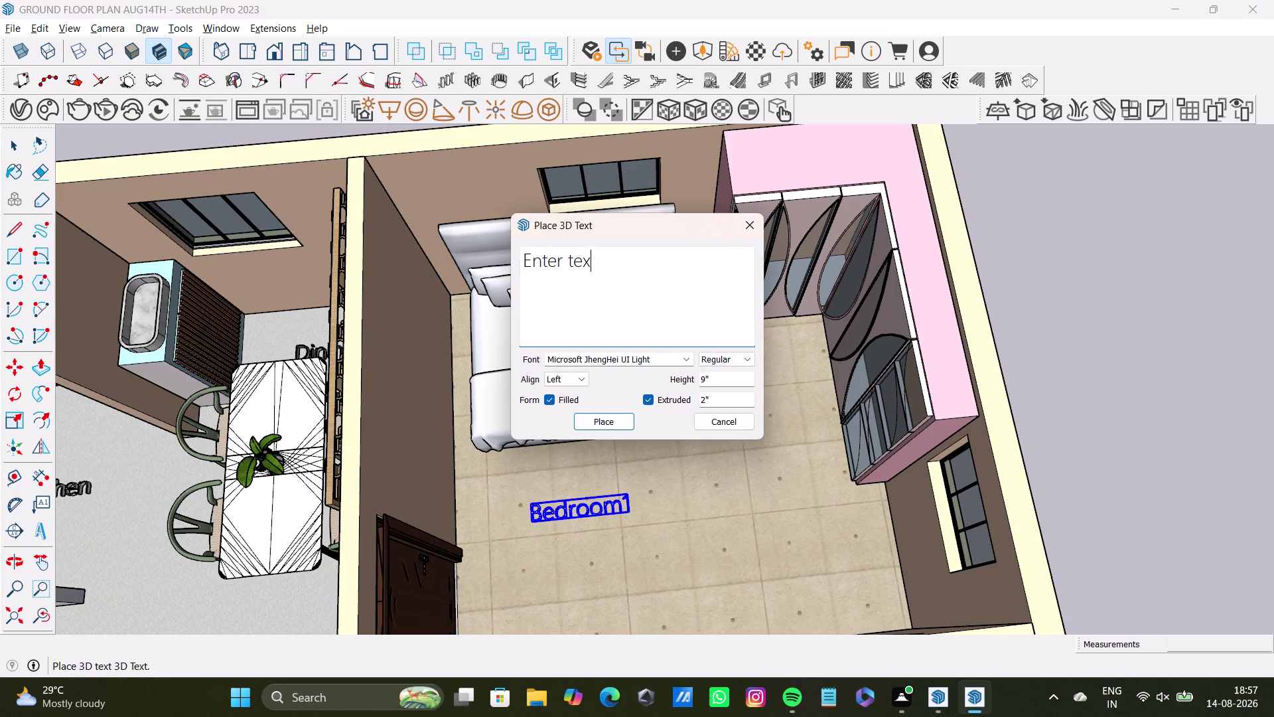
text(wo)
text(r)
key(BackSpace)
key(BackSpace)
text(ar)
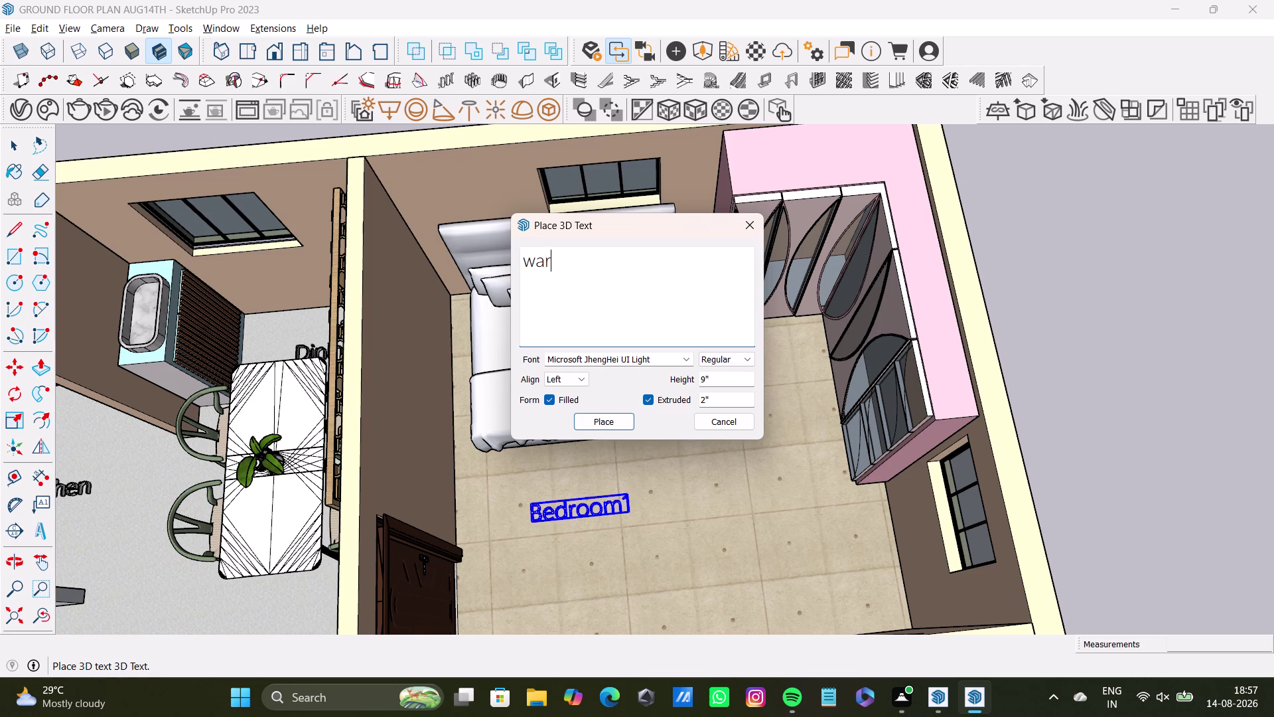
key(d)
key(o)
text(rob)
text(e)
key(space)
Place the wardrobe label beside the Bedroom1 wardrobe and nudge it into position.
click(570, 263)
key(BackSpace)
click(608, 420)
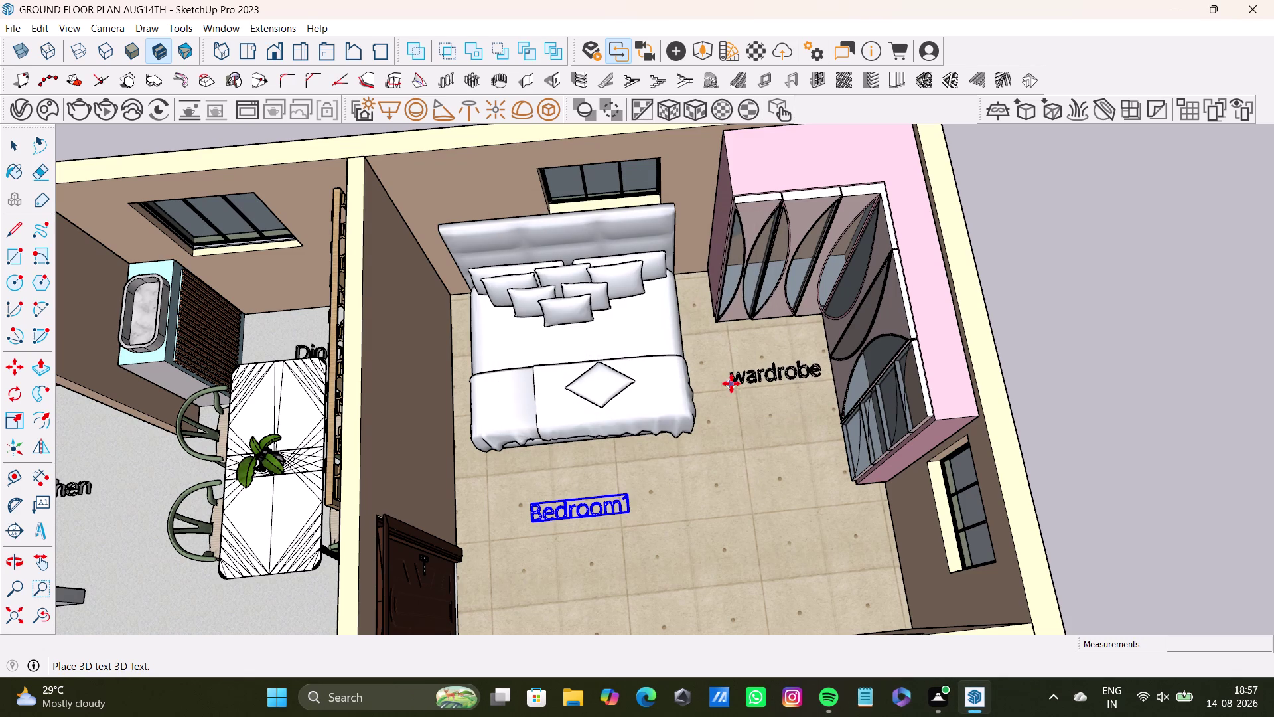
click(734, 379)
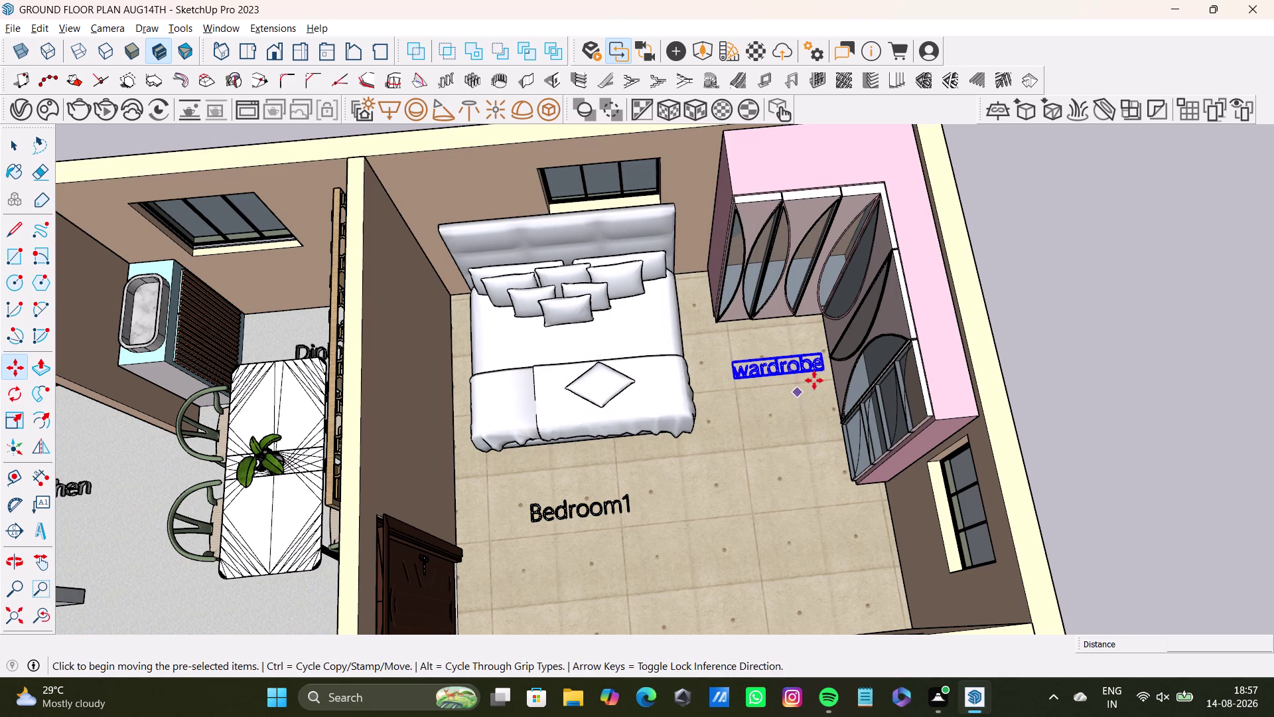
click(824, 371)
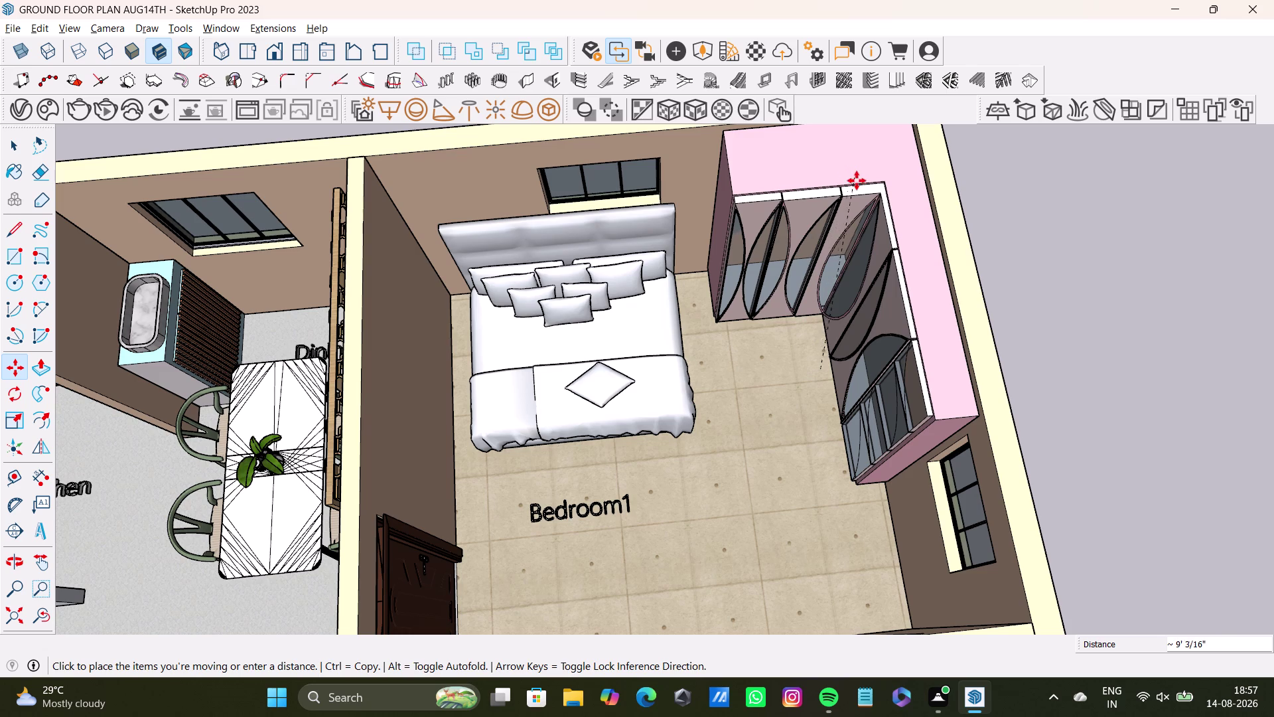
click(810, 360)
key(space)
scroll(down, 3)
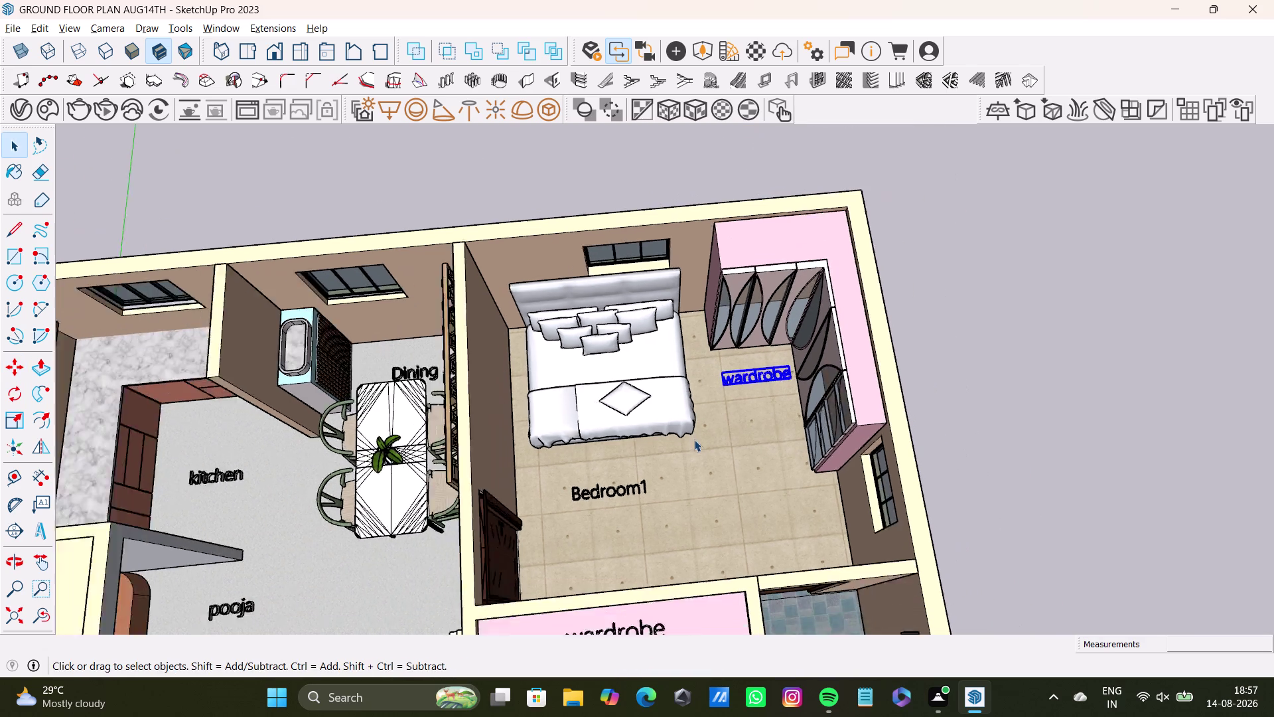
Move the lower wardrobe label into the second bedroom's wardrobe.
scroll(down, 3)
middle_drag(712, 475, 658, 327)
middle_drag(681, 369, 668, 452)
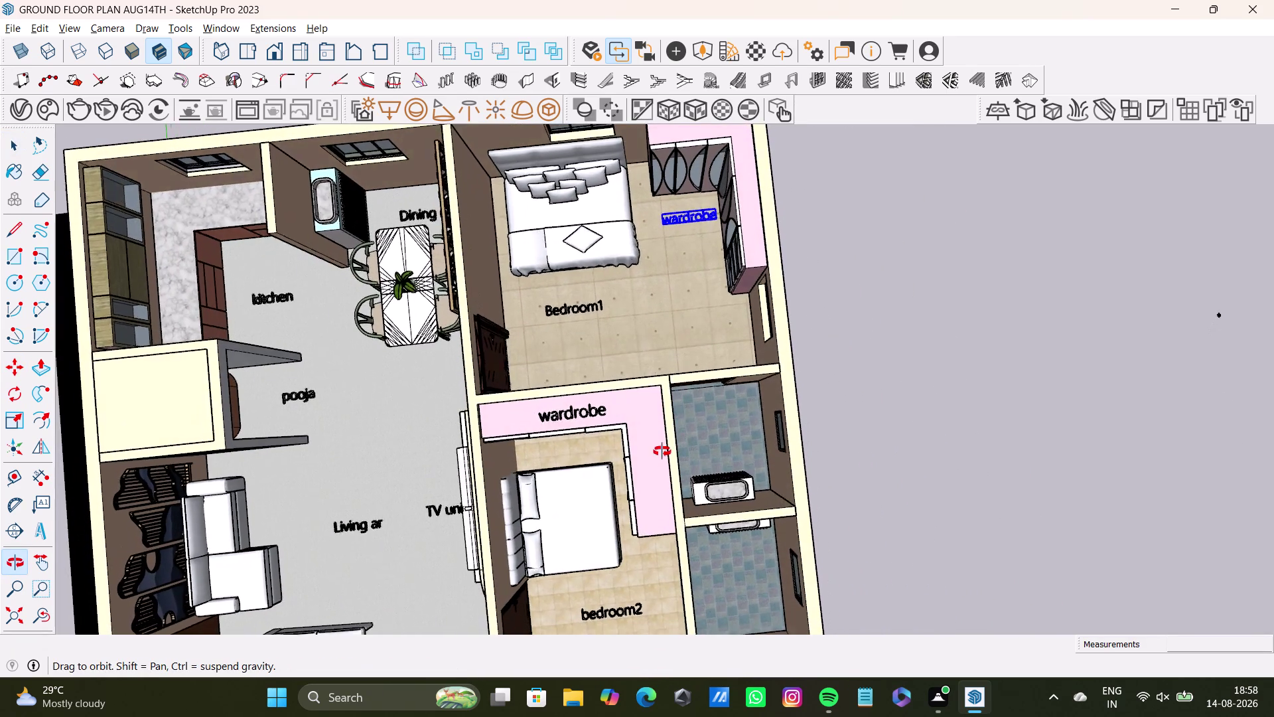
middle_drag(668, 453, 631, 420)
click(592, 375)
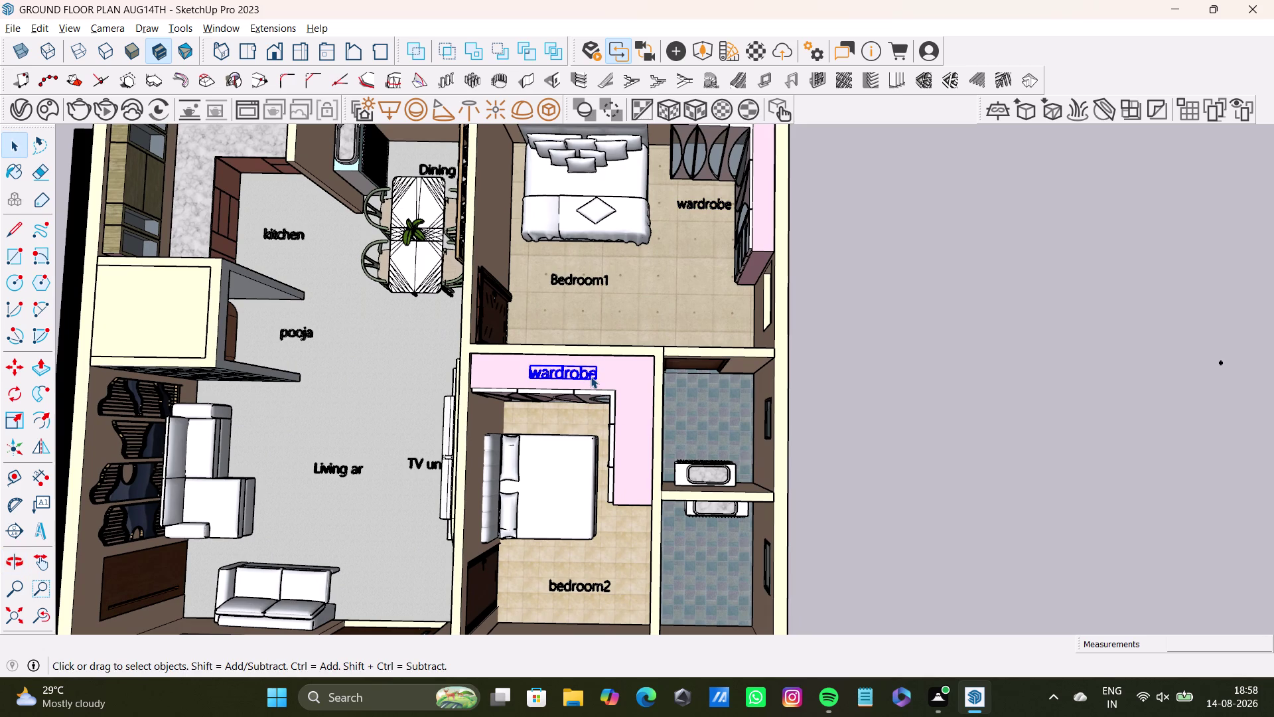
key(m)
click(595, 378)
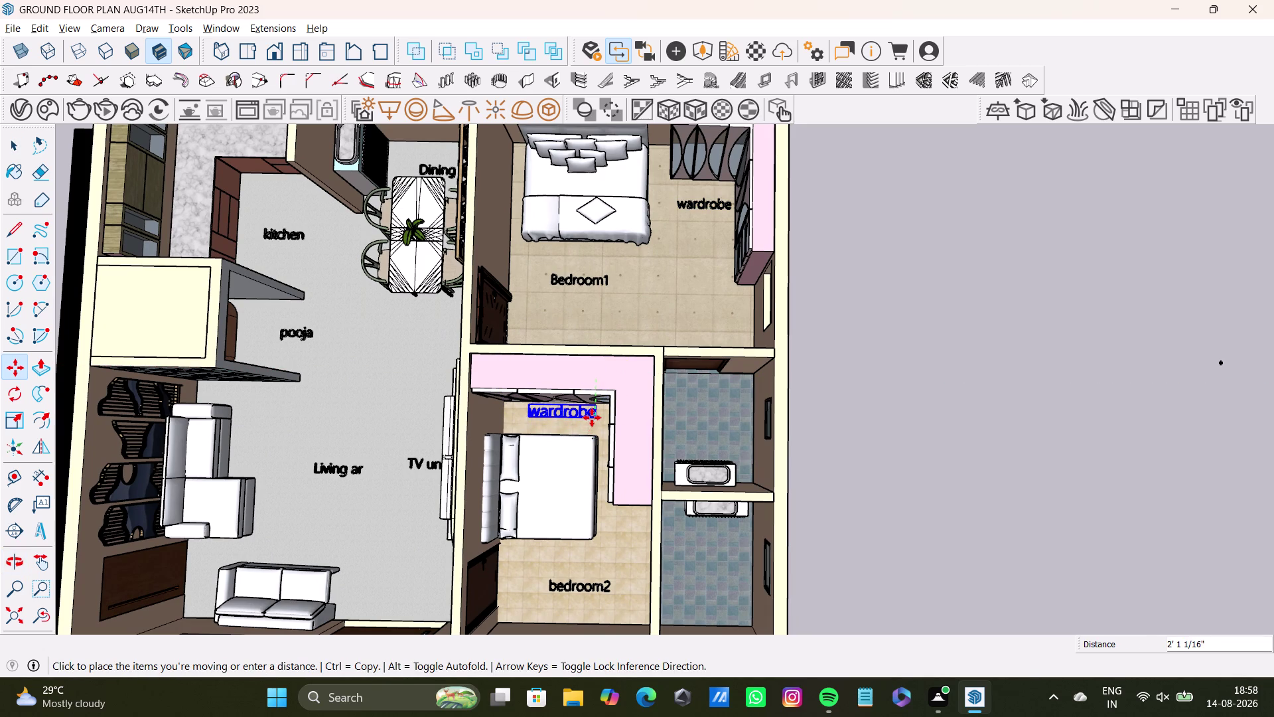
click(591, 418)
Bring the bathrooms into view and start a new 3D Text label.
key(space)
middle_drag(719, 439, 725, 457)
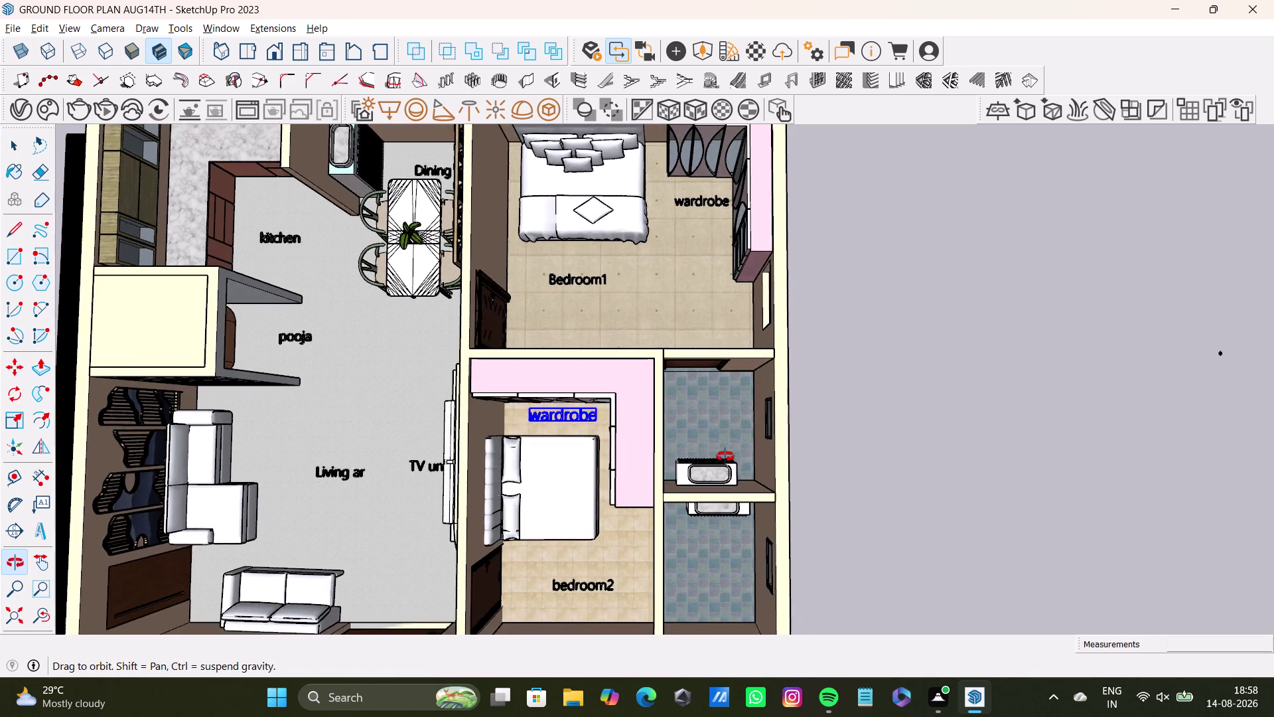
middle_drag(725, 457, 677, 392)
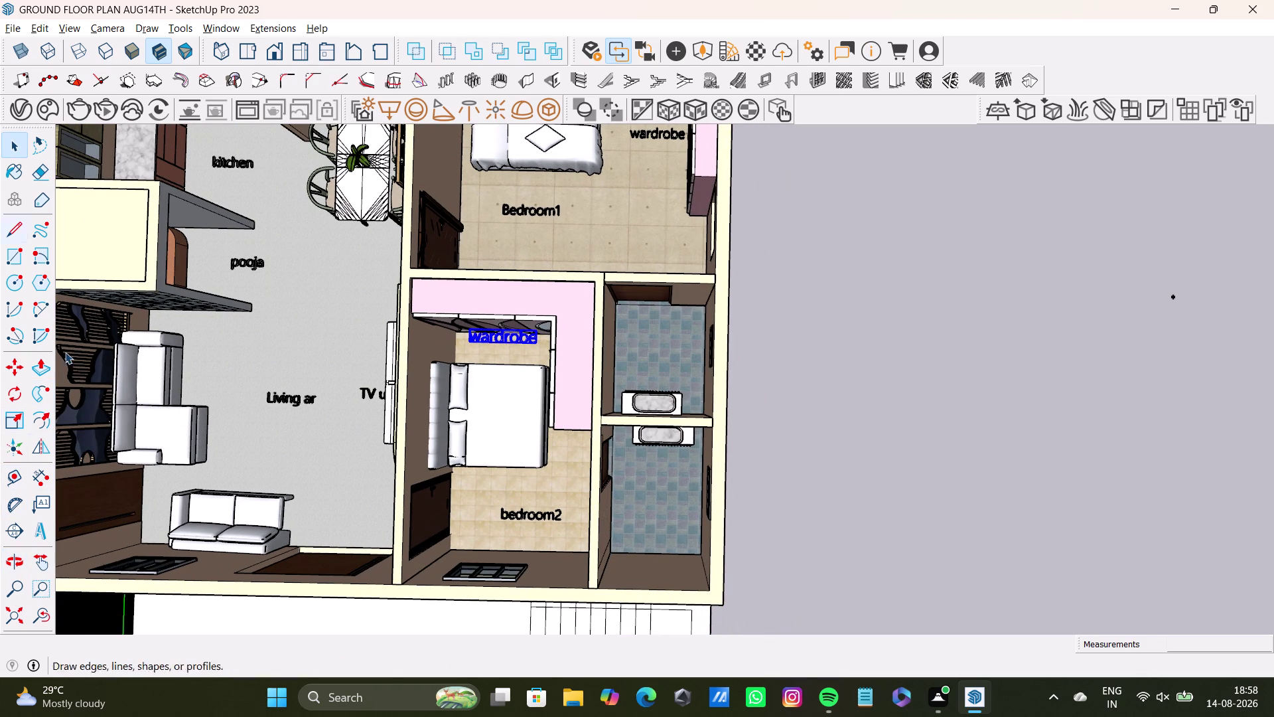
click(43, 529)
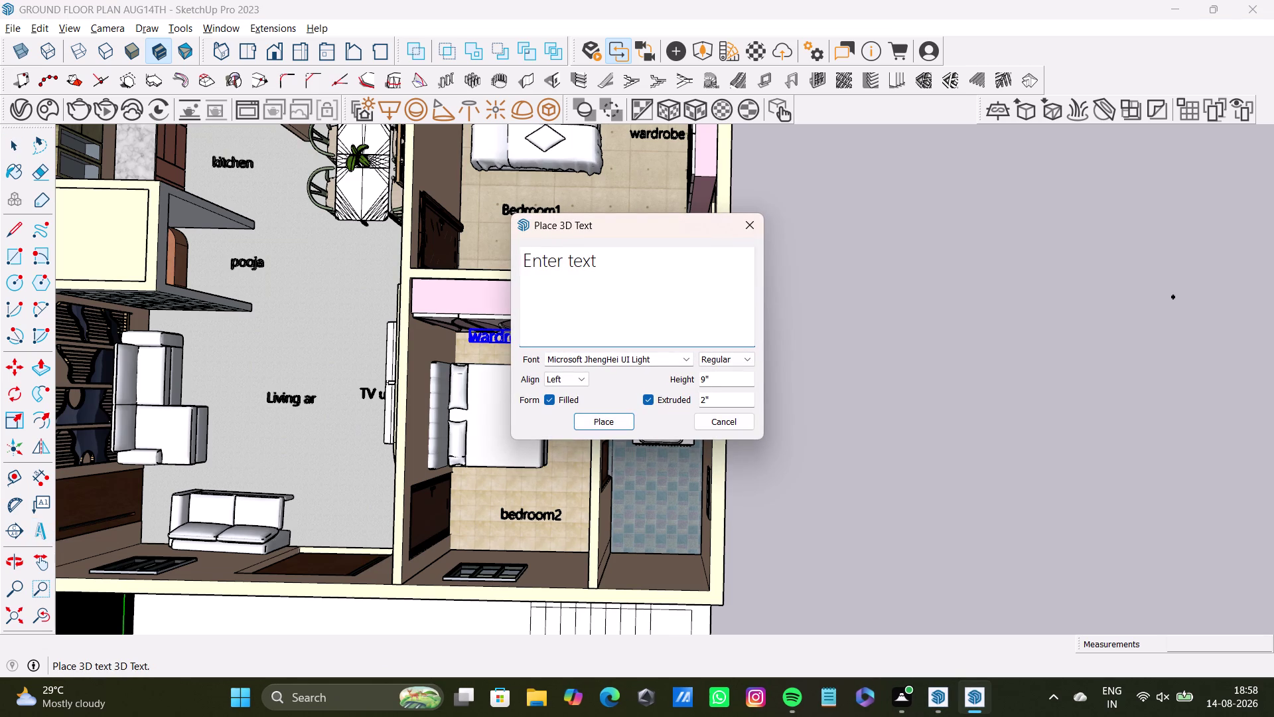
Replace the 3D Text dialog's text with 'toilet 1'.
click(607, 263)
key(BackSpace)
key(BackSpace)
key(BackSpace)
text(to)
key(t)
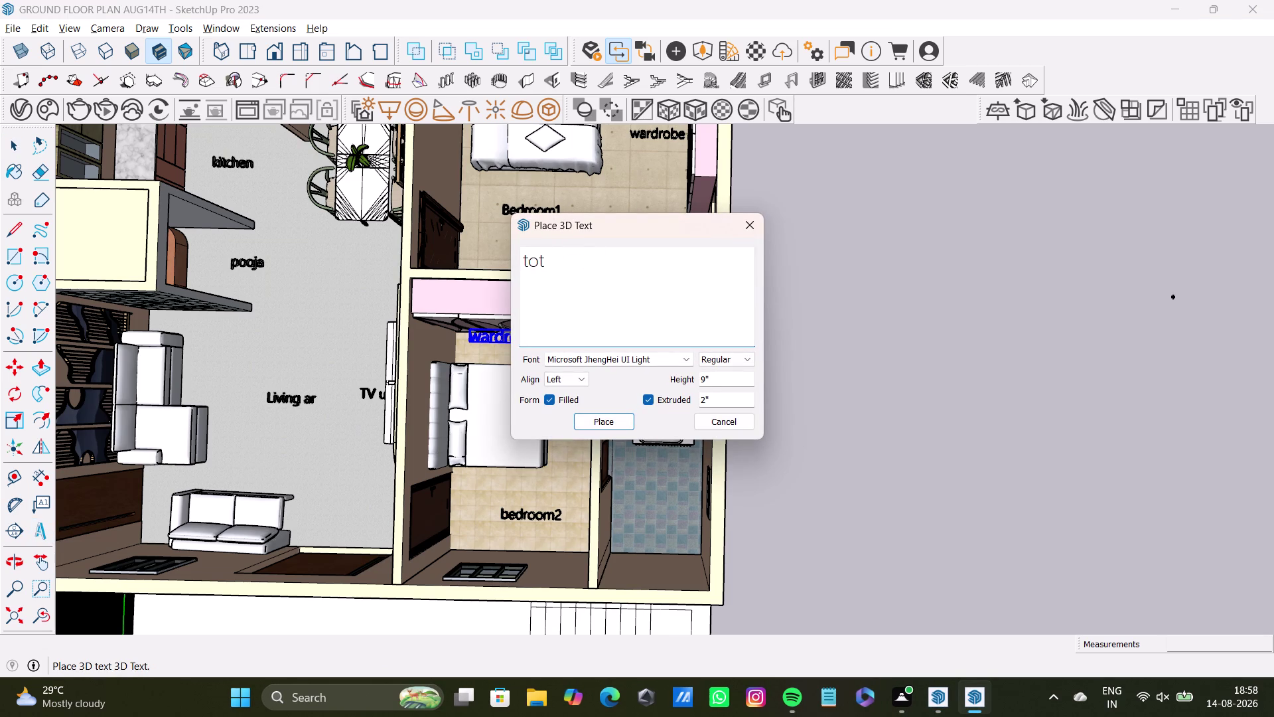
key(BackSpace)
text(ilet)
key(space)
text(1)
Create the 'toilet 1' text and drop it in the upper bathroom.
key(Return)
click(593, 420)
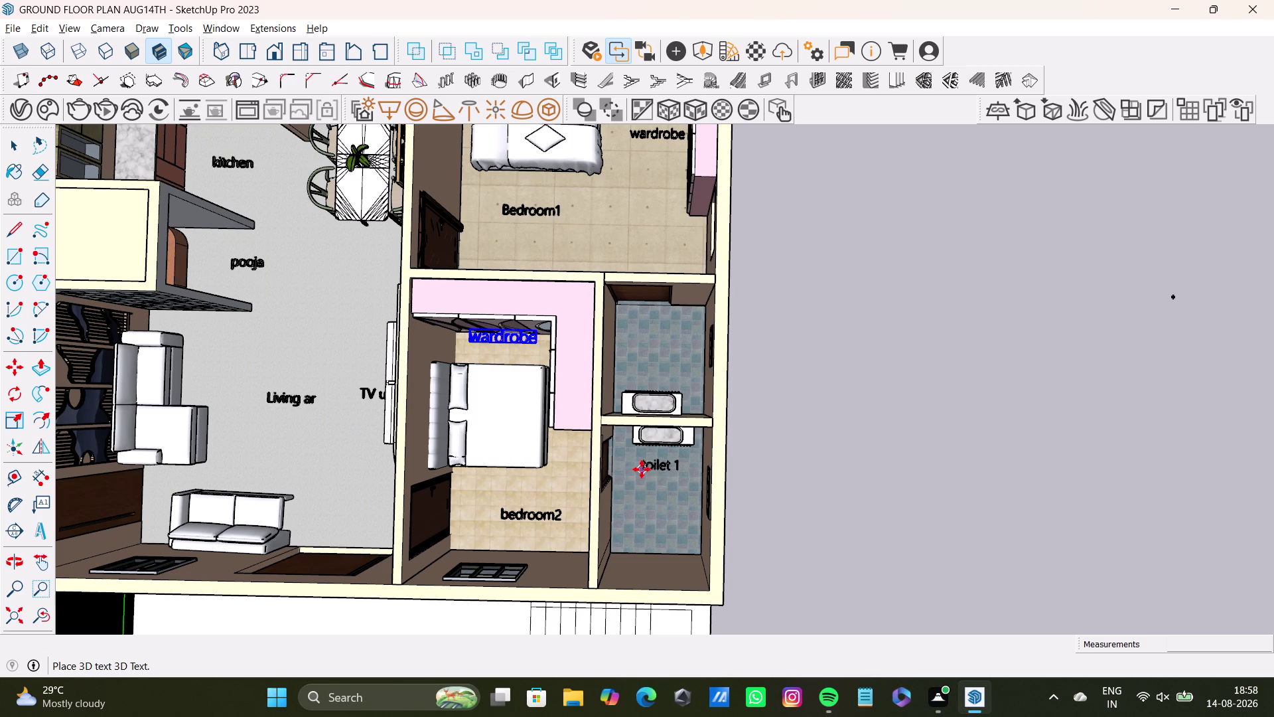
click(637, 356)
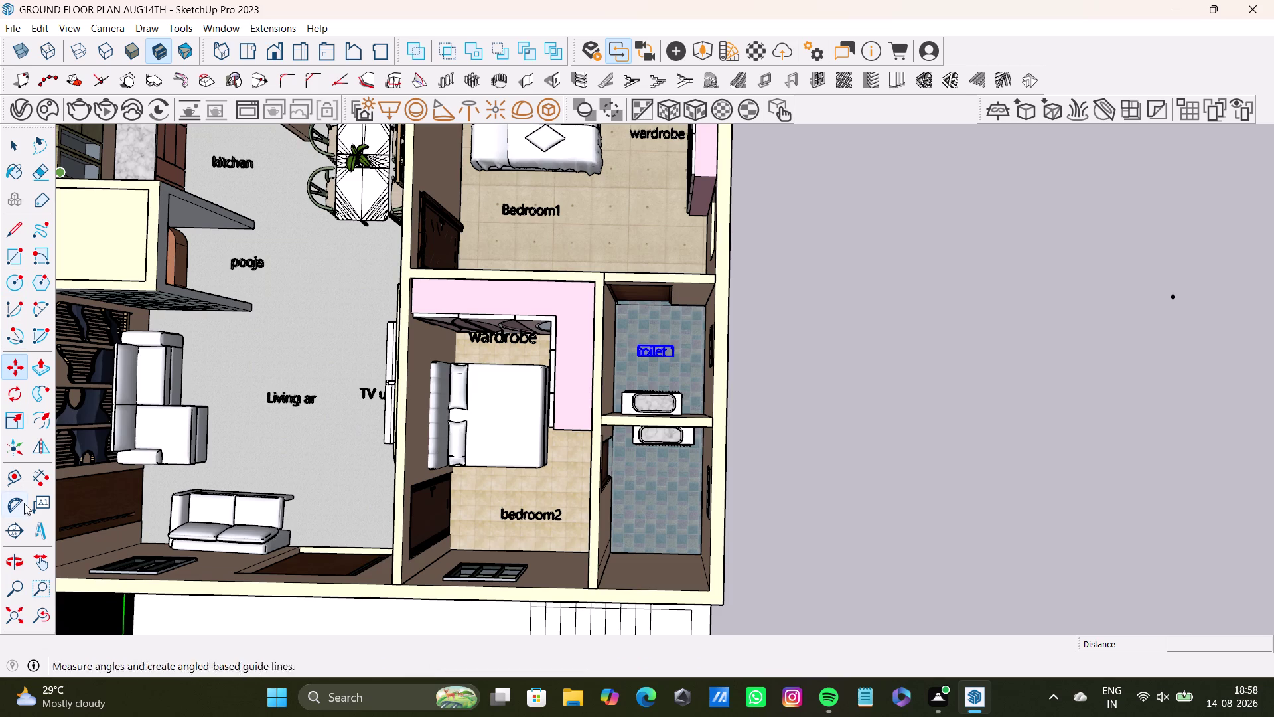
click(28, 529)
Replace the 3D Text dialog's text with 'toilet 2'.
click(621, 255)
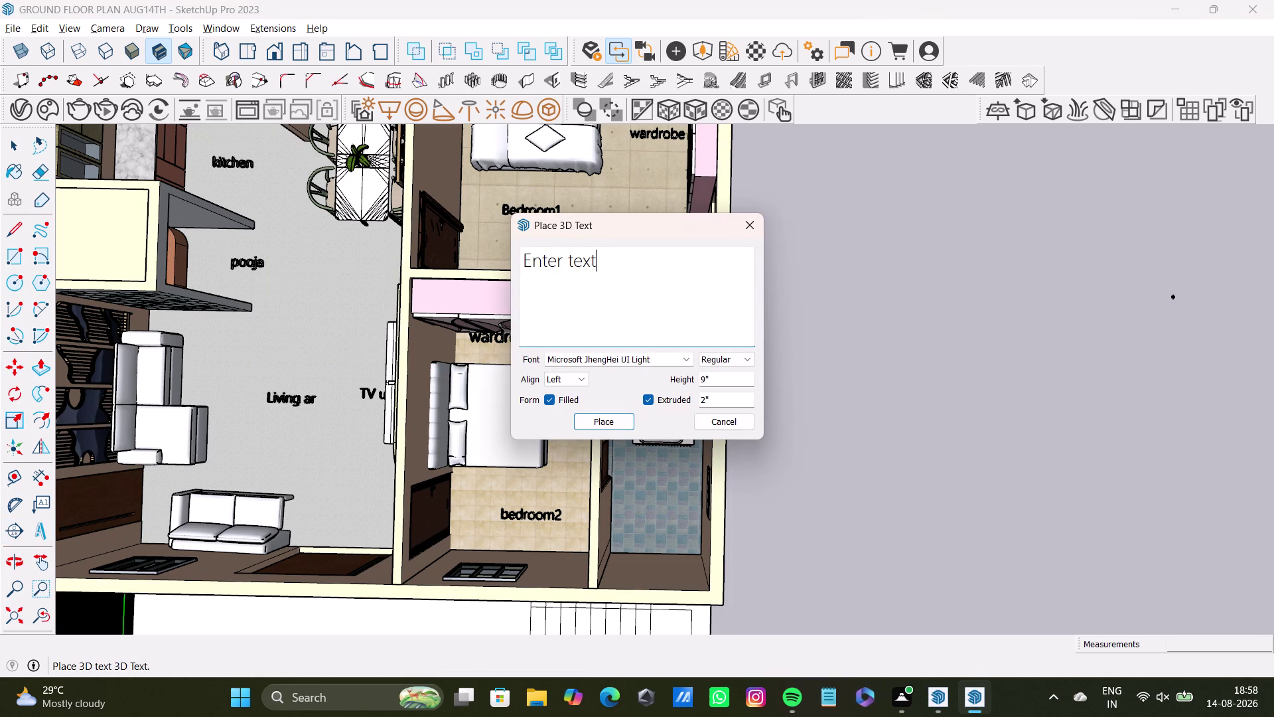
key(BackSpace)
key(BackSpace)
key(BackSpace)
text(toi)
text(let)
key(space)
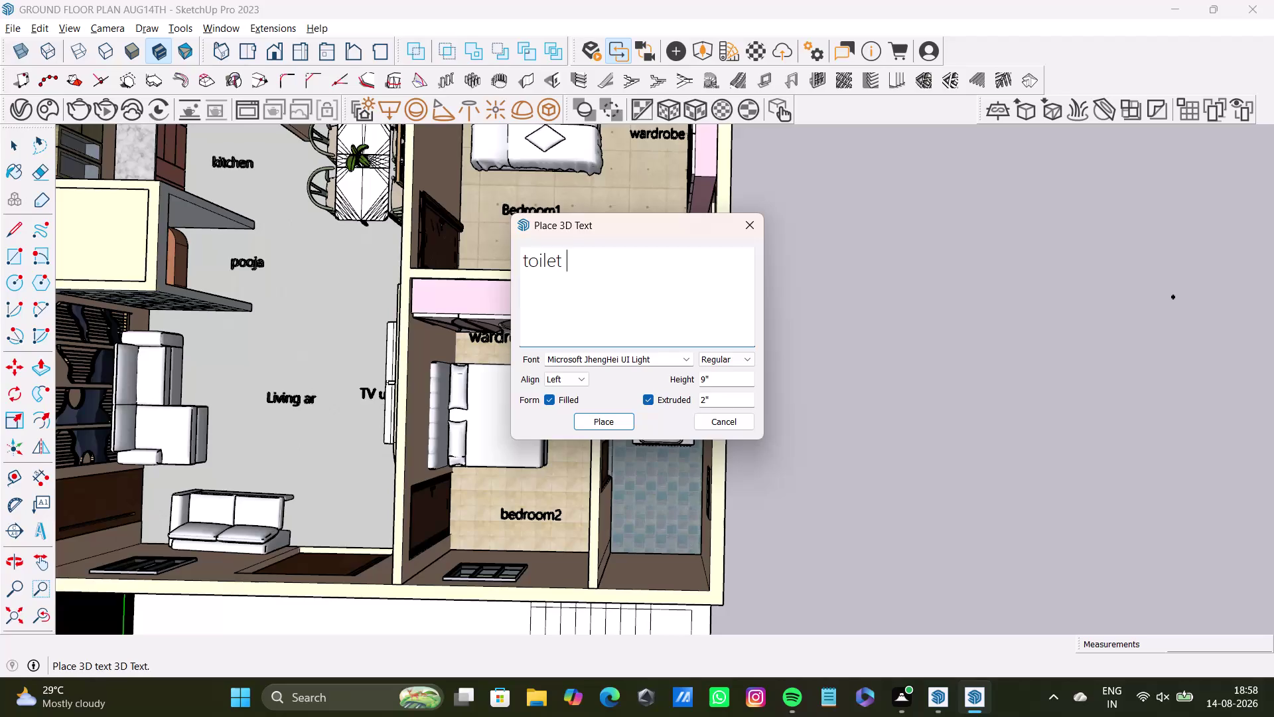
text(2)
Create the 'toilet 2' text and place it in the lower bathroom.
key(Return)
click(614, 424)
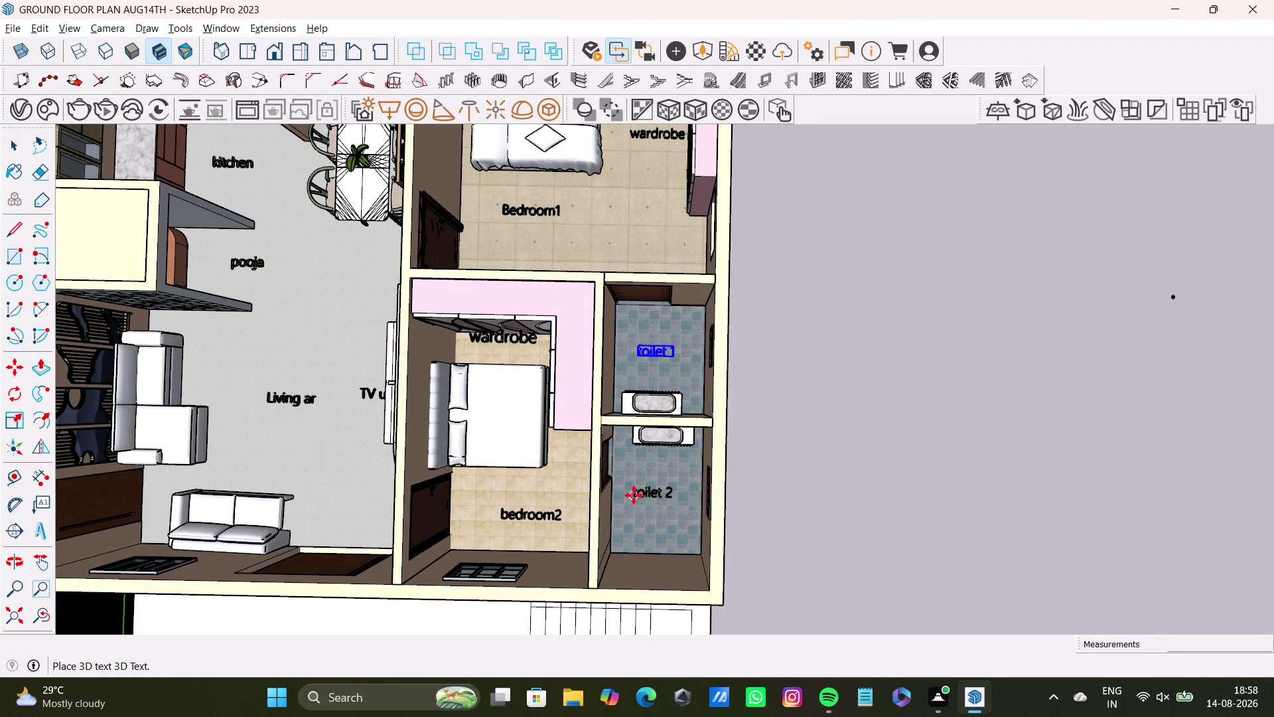
click(634, 495)
key(space)
Zoom out, centre the floor plan and orbit the house into a tilted 3D view.
scroll(down, 3)
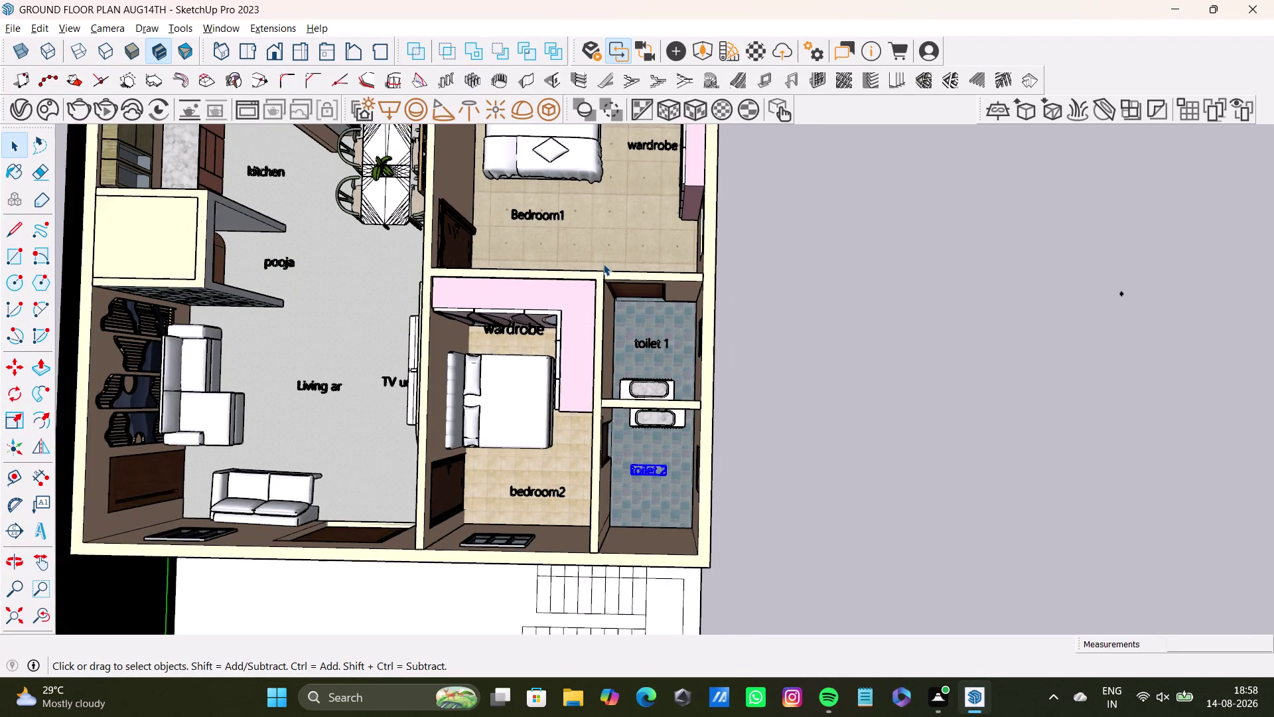
scroll(down, 3)
middle_drag(597, 259, 688, 312)
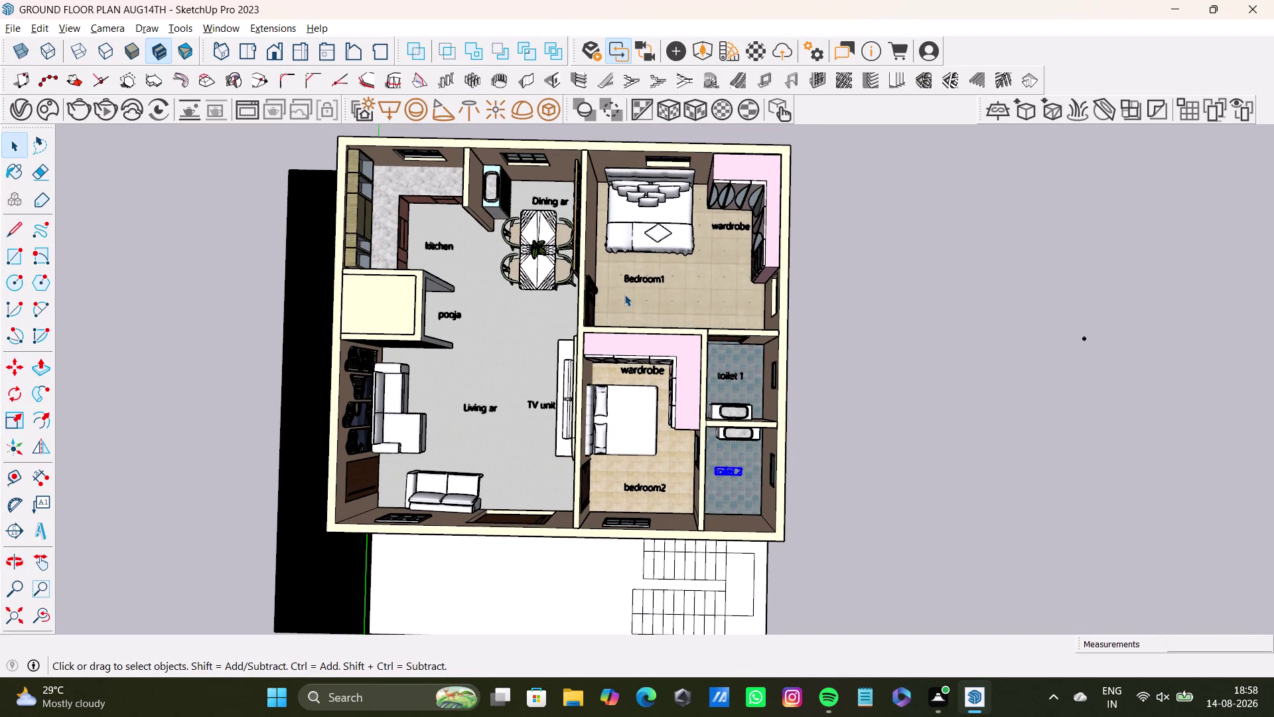
middle_drag(624, 299, 624, 276)
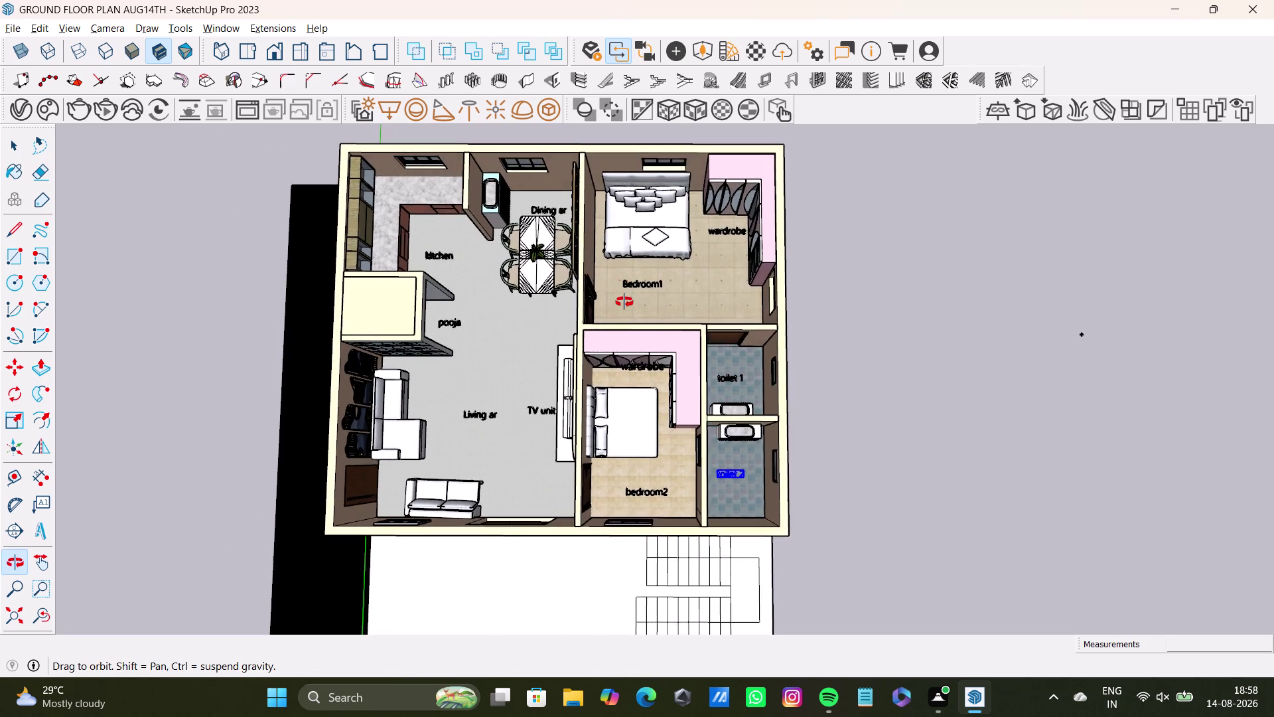
middle_drag(624, 276, 615, 386)
middle_drag(618, 373, 612, 337)
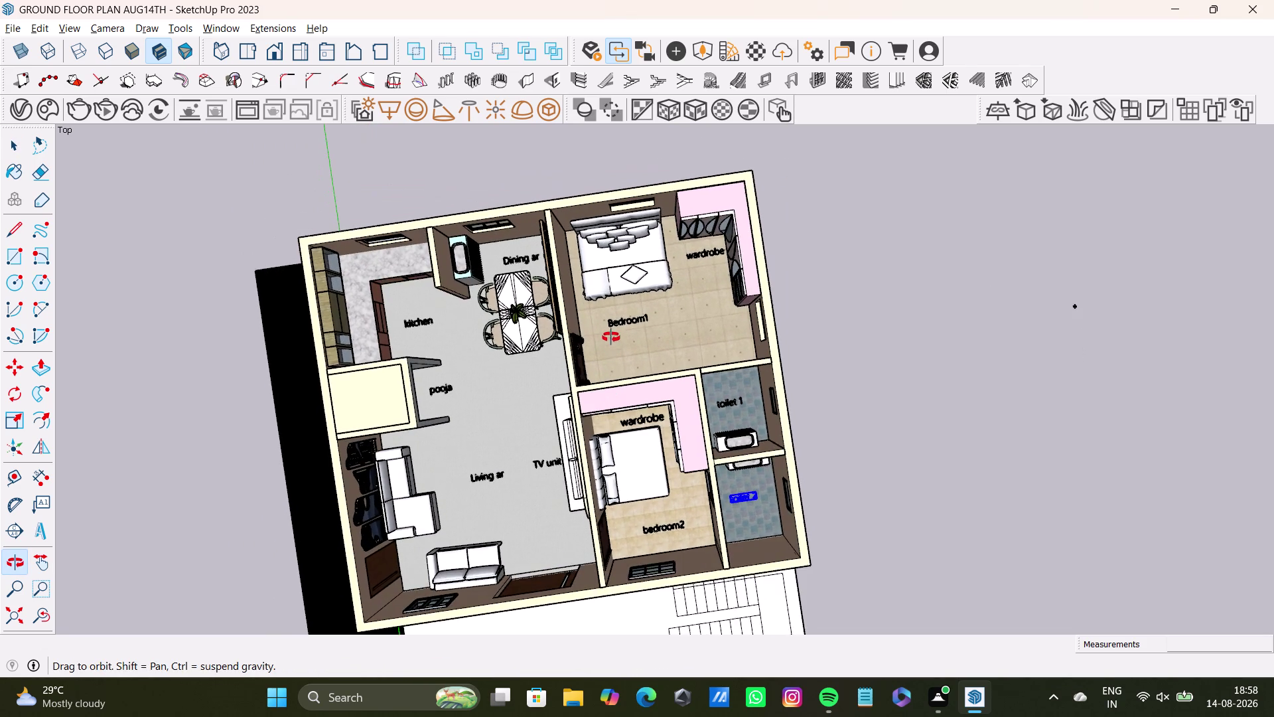
middle_drag(612, 337, 609, 344)
middle_drag(648, 401, 527, 306)
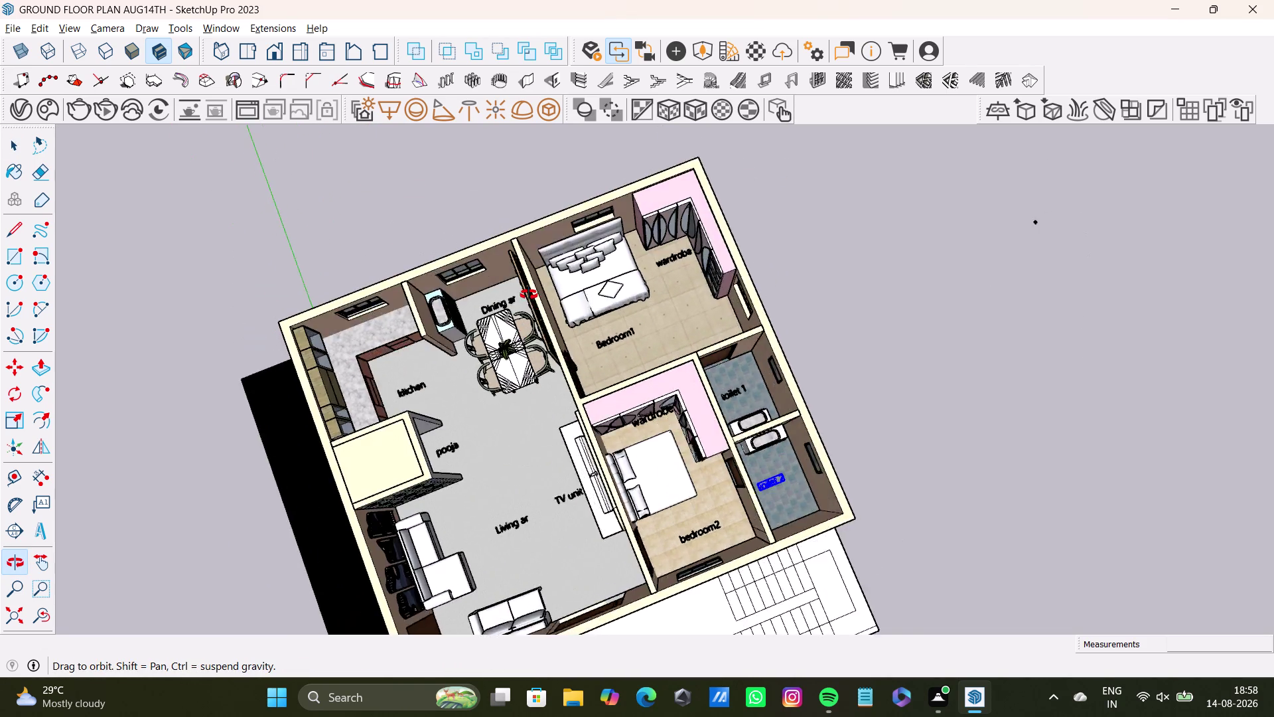
middle_drag(527, 307, 551, 253)
middle_drag(643, 371, 639, 300)
middle_drag(663, 357, 652, 461)
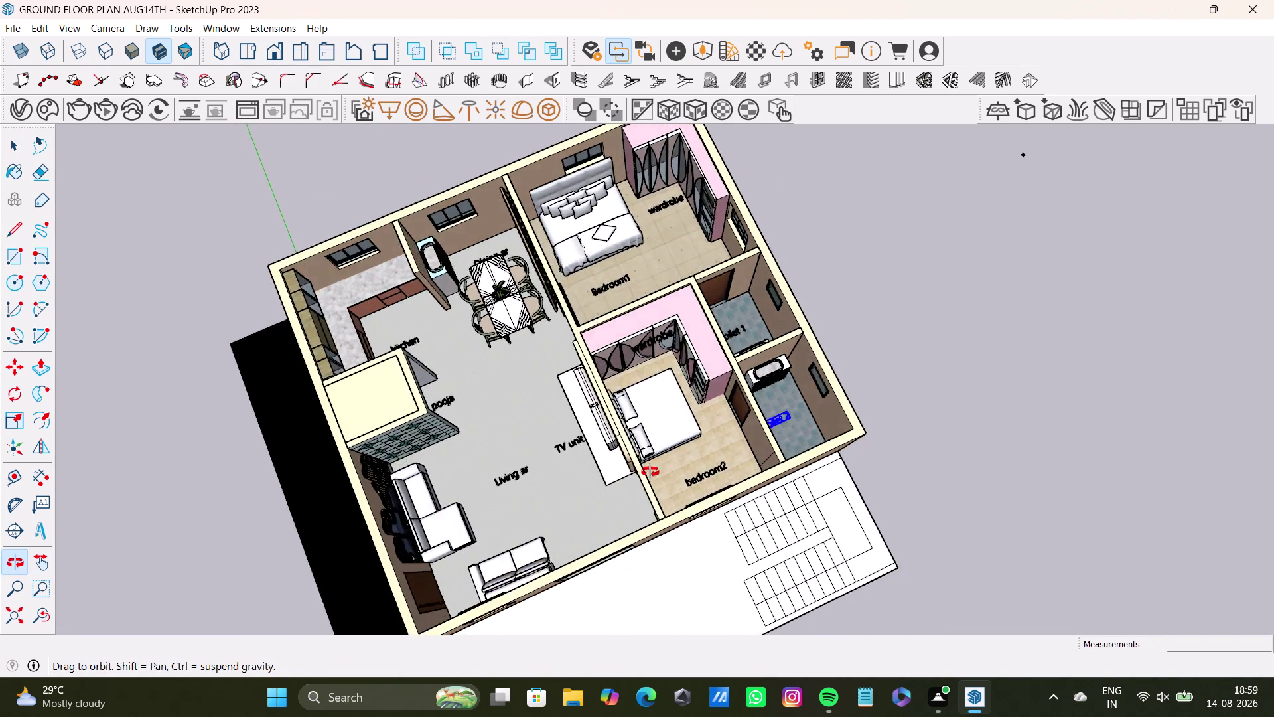
middle_drag(653, 461, 374, 316)
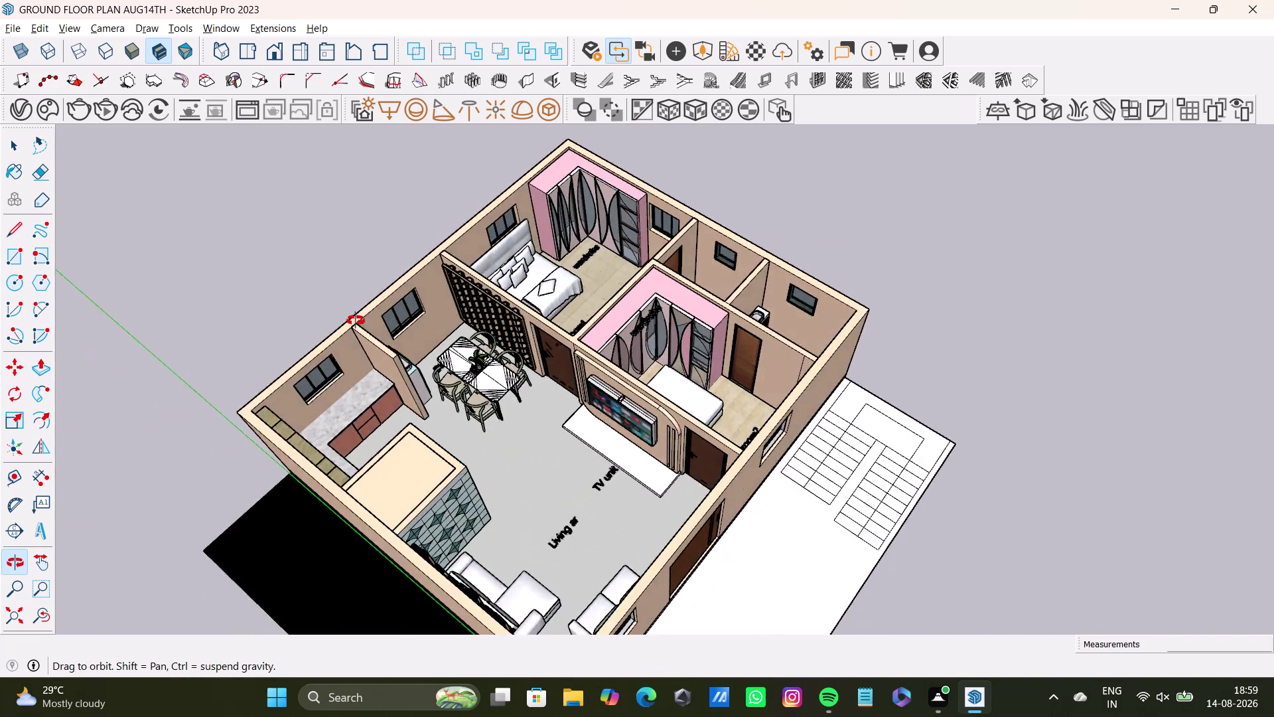
middle_drag(373, 316, 323, 325)
scroll(up, 3)
Move bedroom2's wardrobe label to a first new spot near the wardrobe.
click(650, 289)
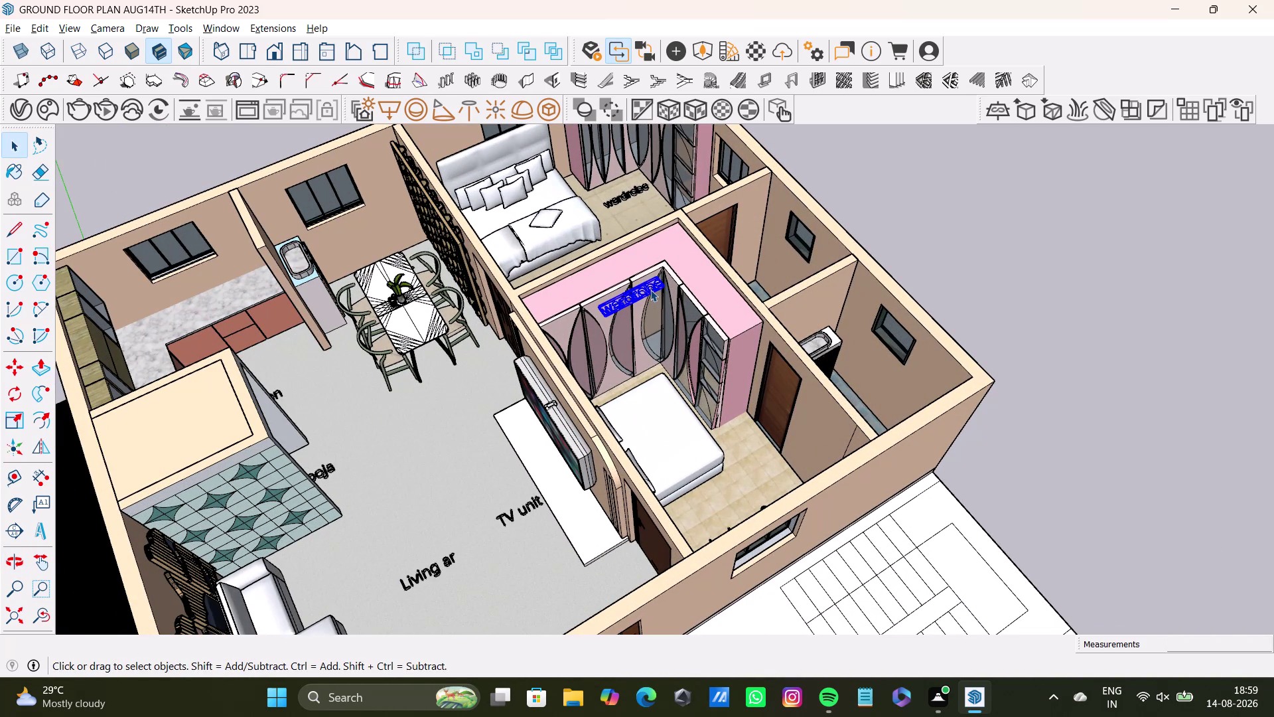
key(m)
click(663, 296)
scroll(down, 3)
middle_drag(669, 375, 668, 391)
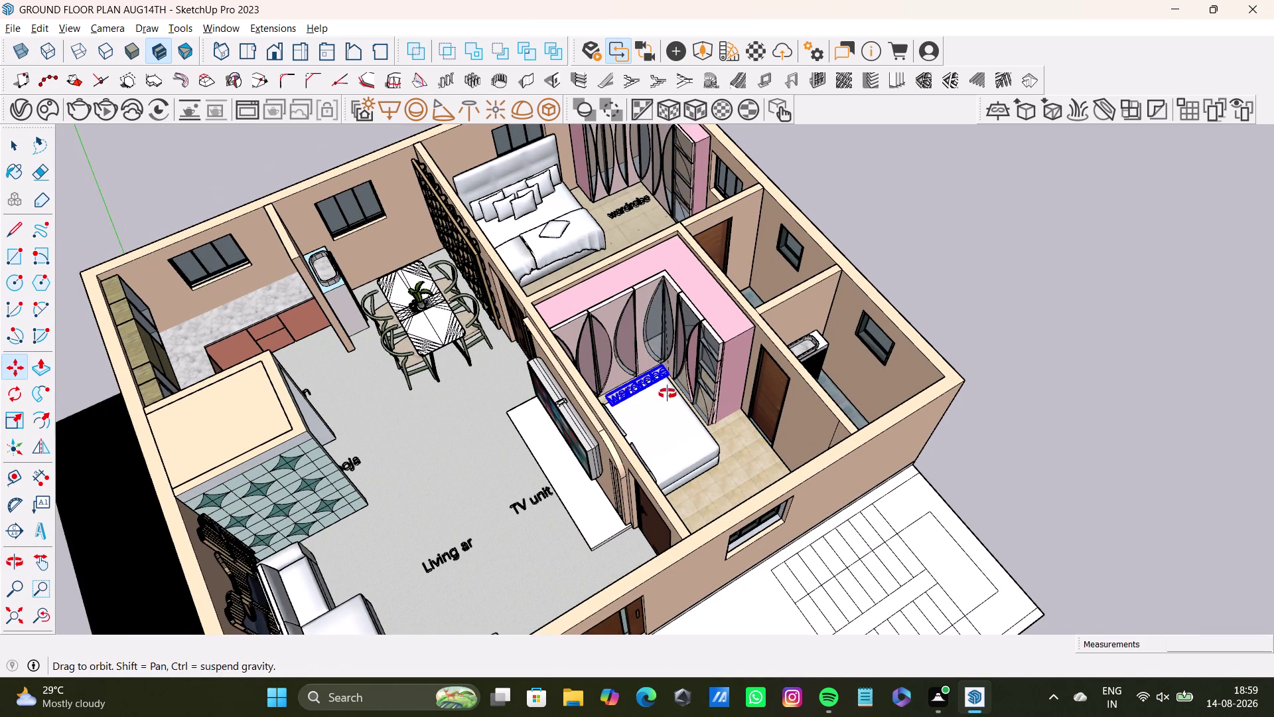
middle_drag(667, 391, 662, 489)
scroll(up, 3)
scroll(up, 3)
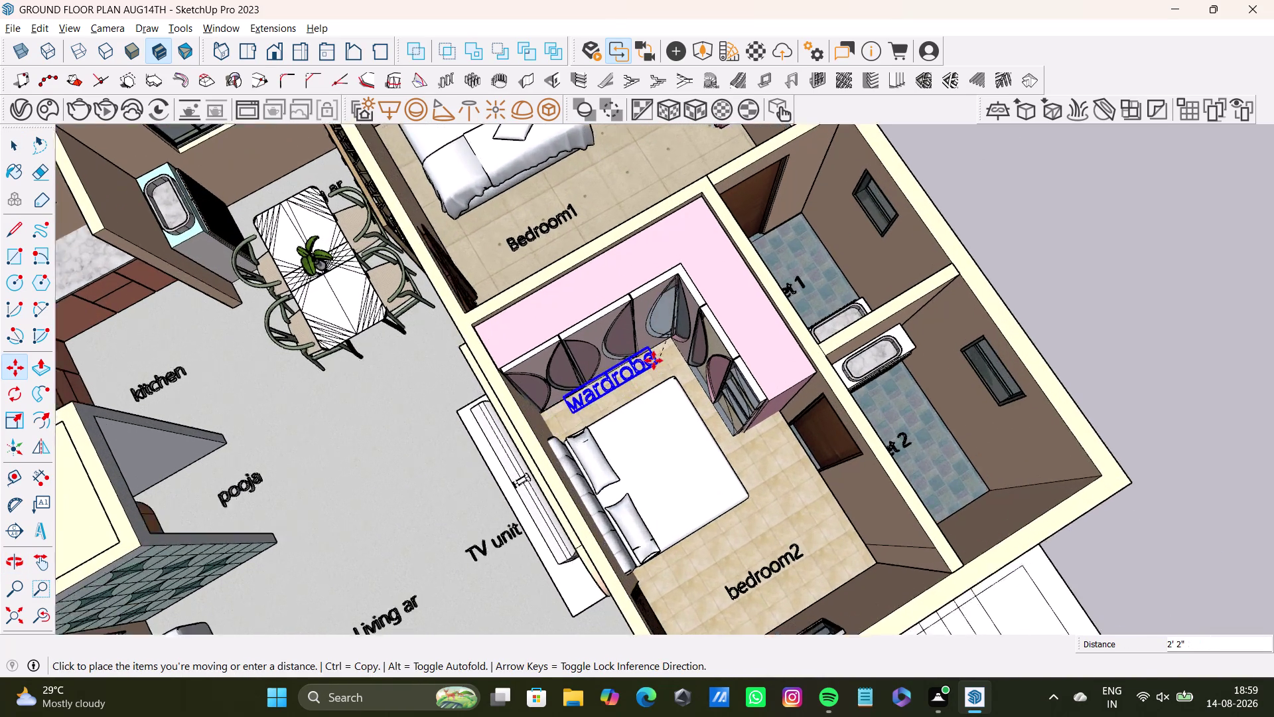
scroll(up, 3)
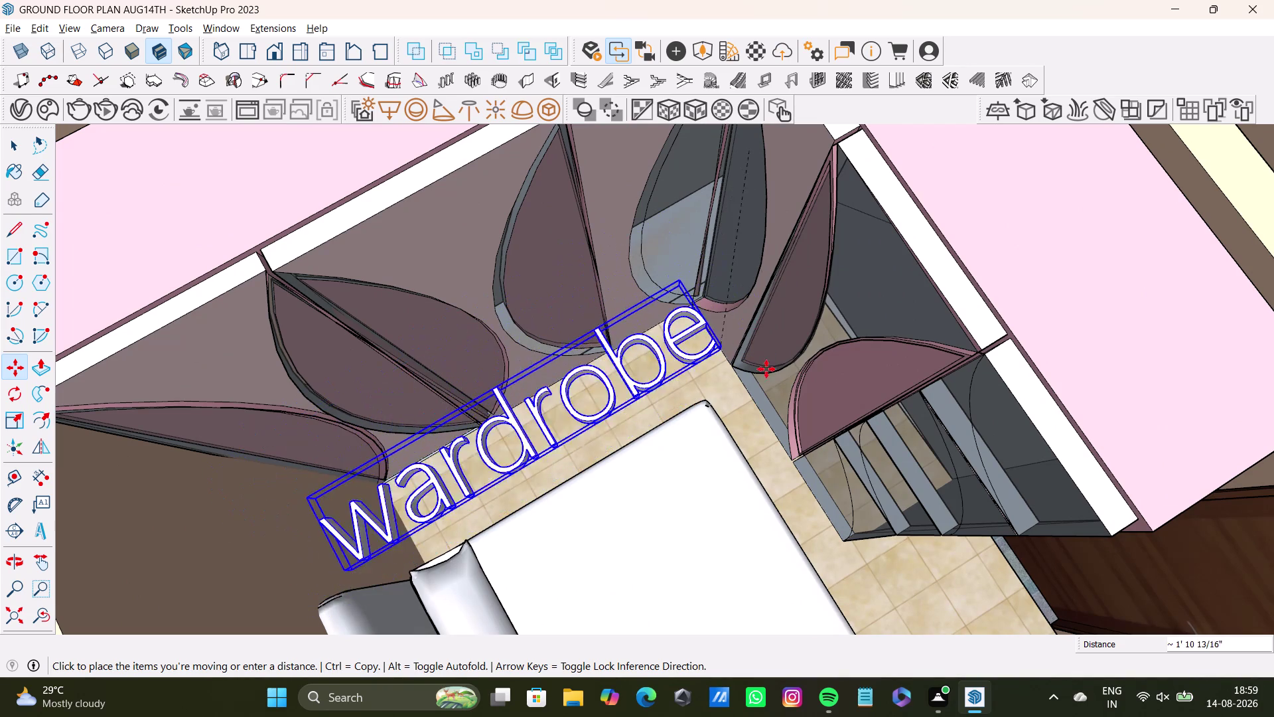
click(711, 380)
middle_drag(716, 390, 560, 280)
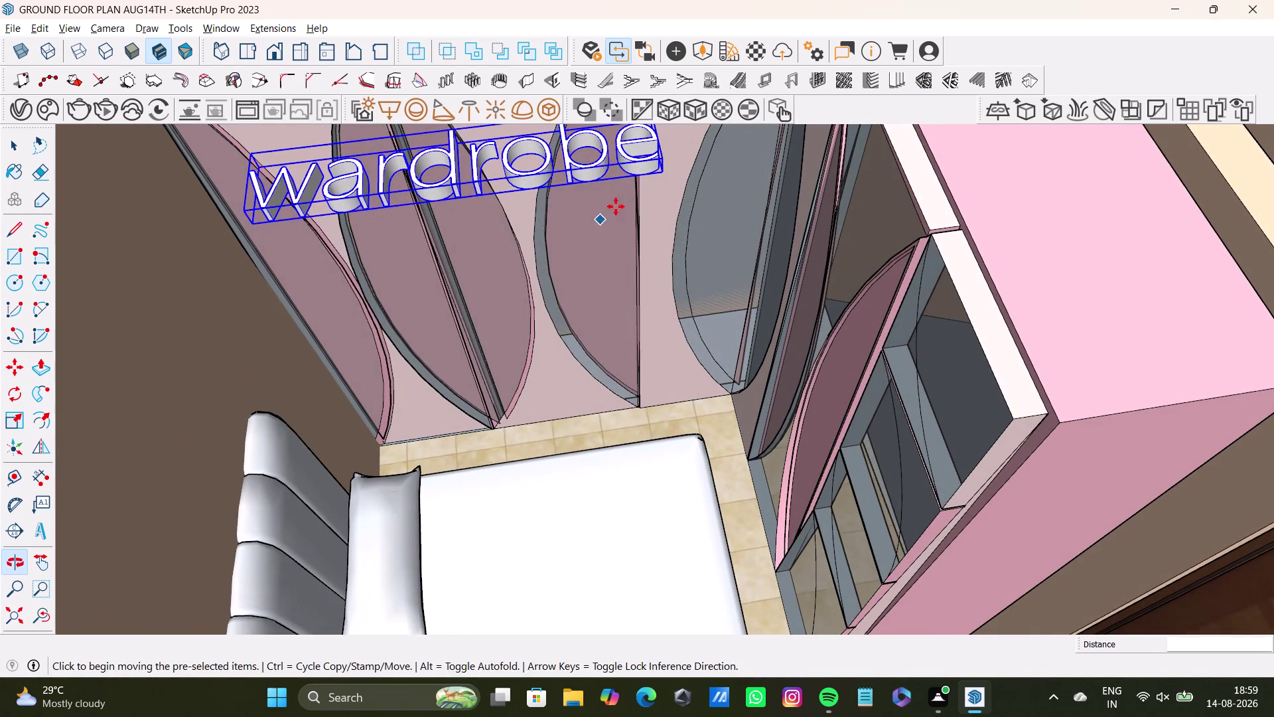
Axis-lock the wardrobe label and set it along the wardrobe's top edge.
click(655, 174)
key(Up)
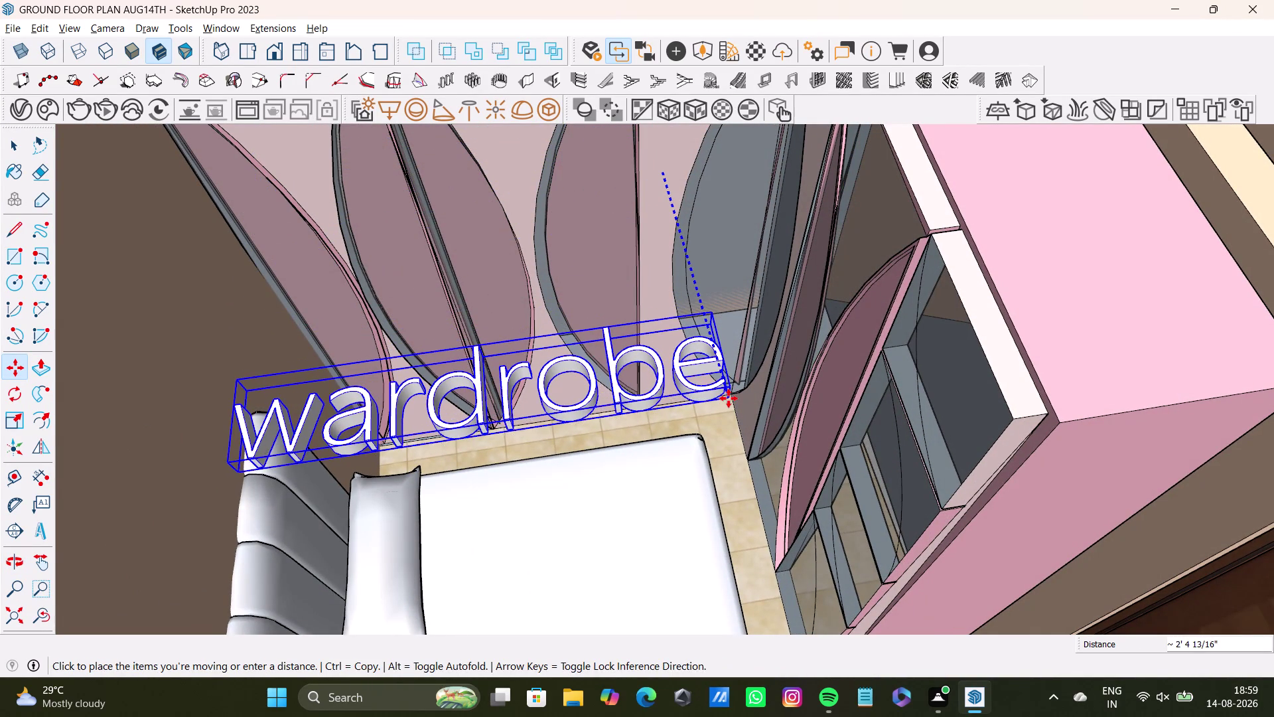
key(m)
key(Up)
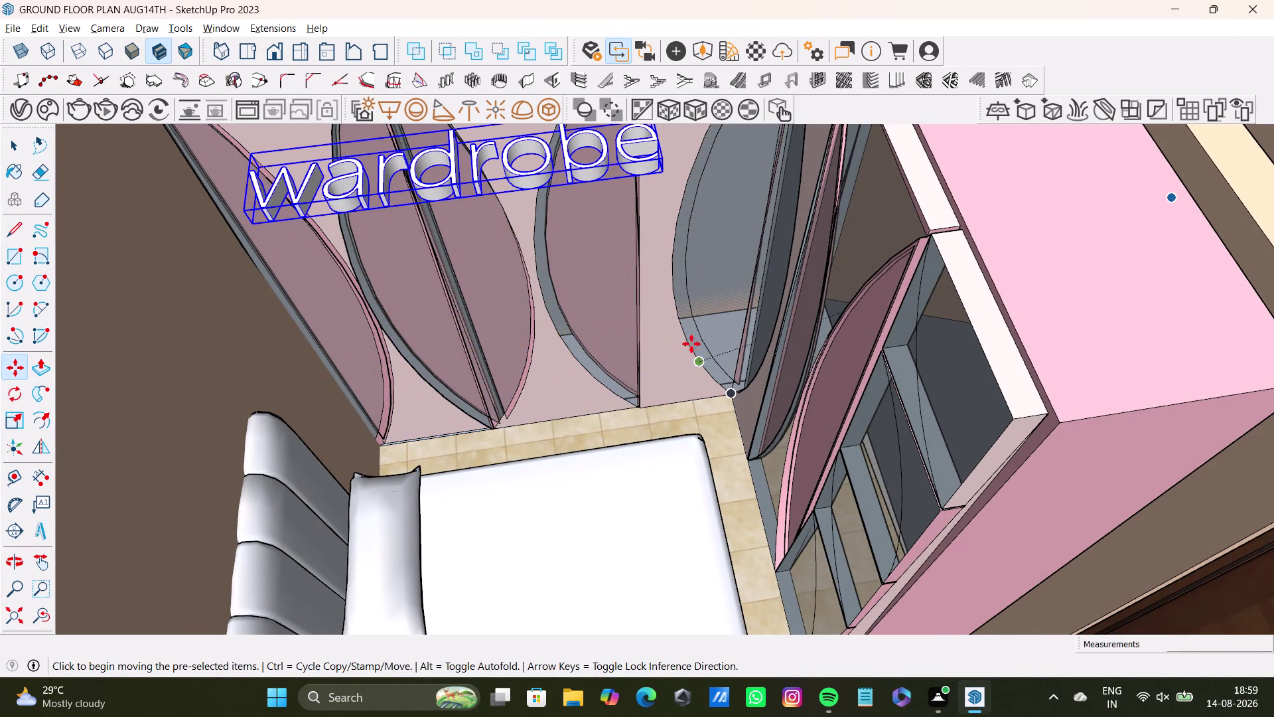
click(660, 173)
key(Up)
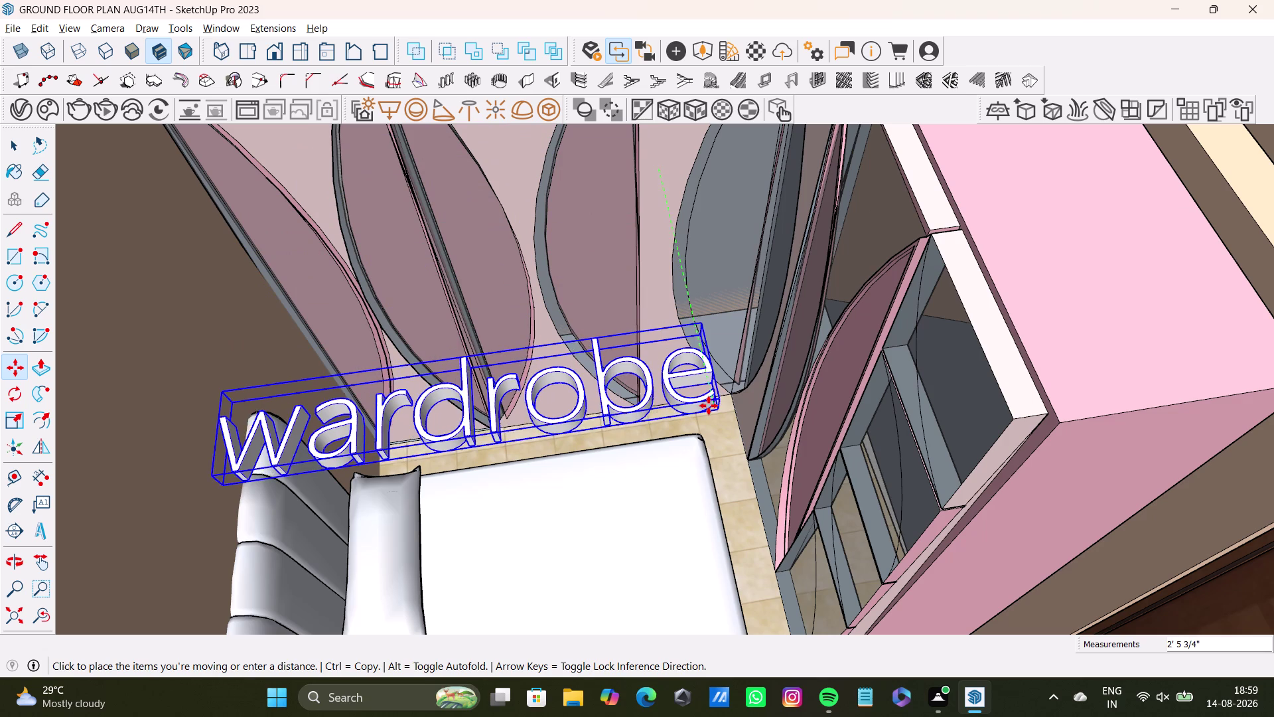
middle_drag(679, 378, 639, 414)
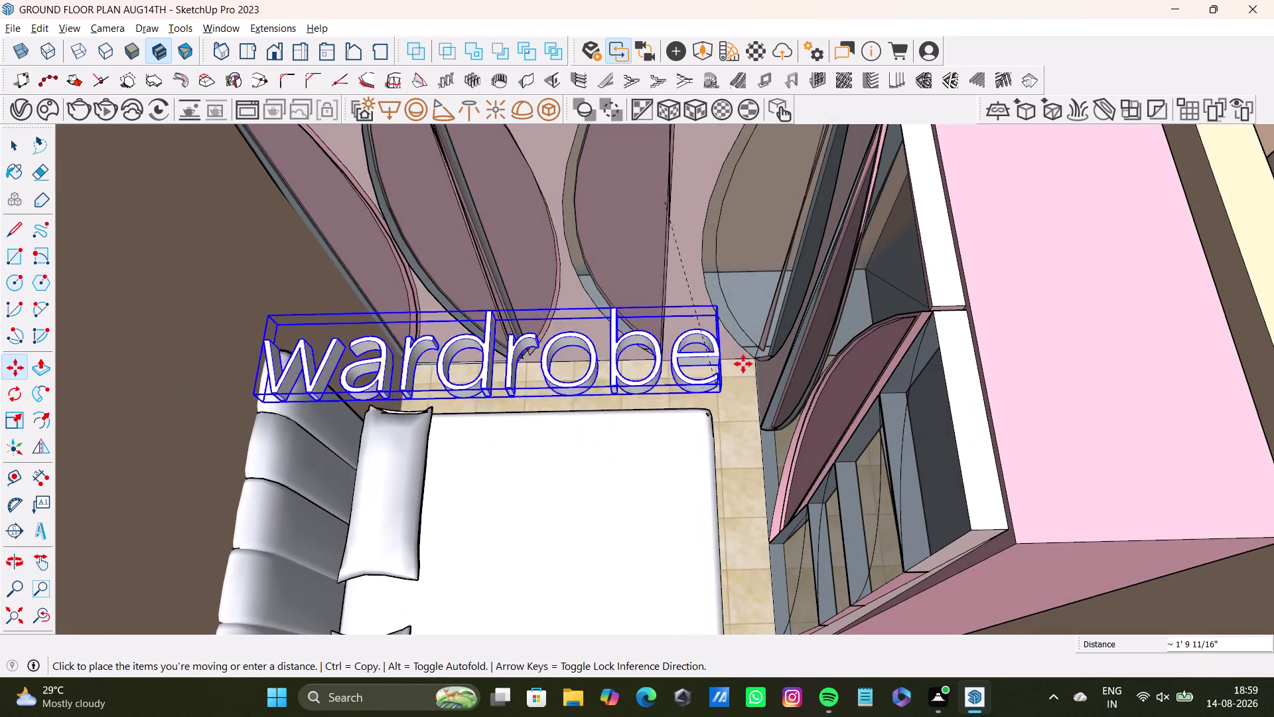
scroll(down, 3)
middle_drag(788, 244, 769, 426)
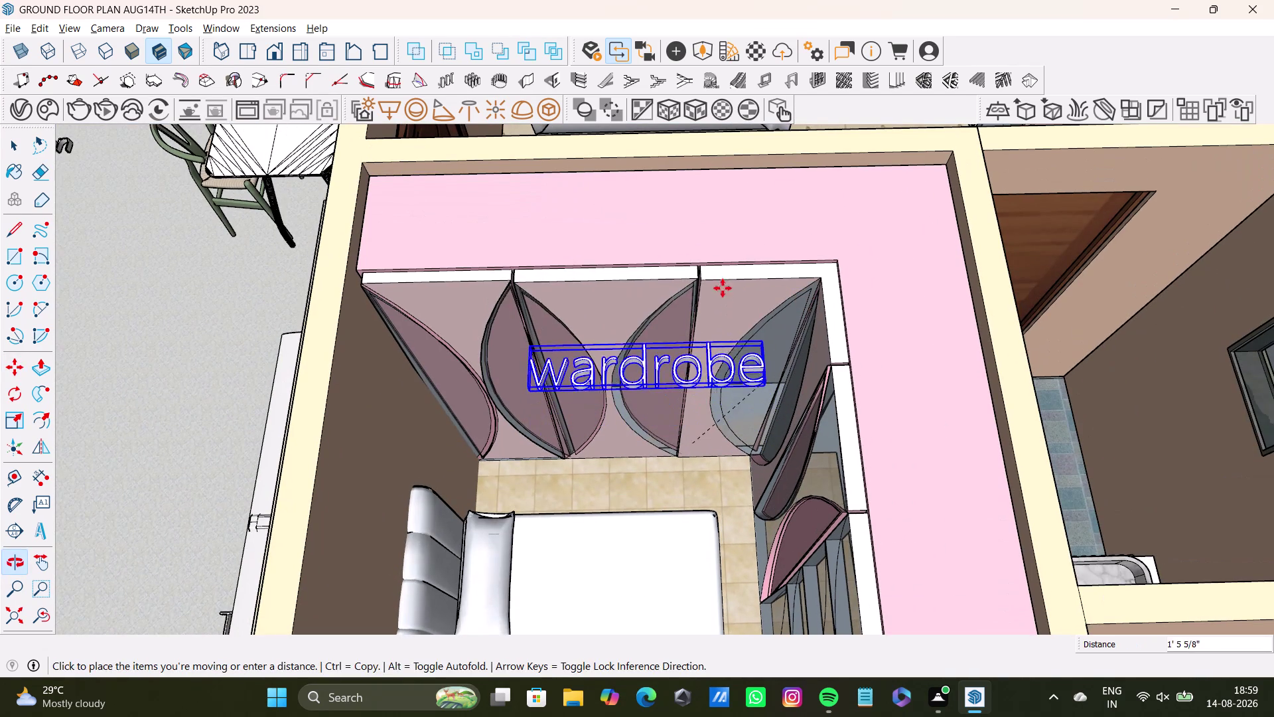
click(722, 246)
key(space)
scroll(down, 3)
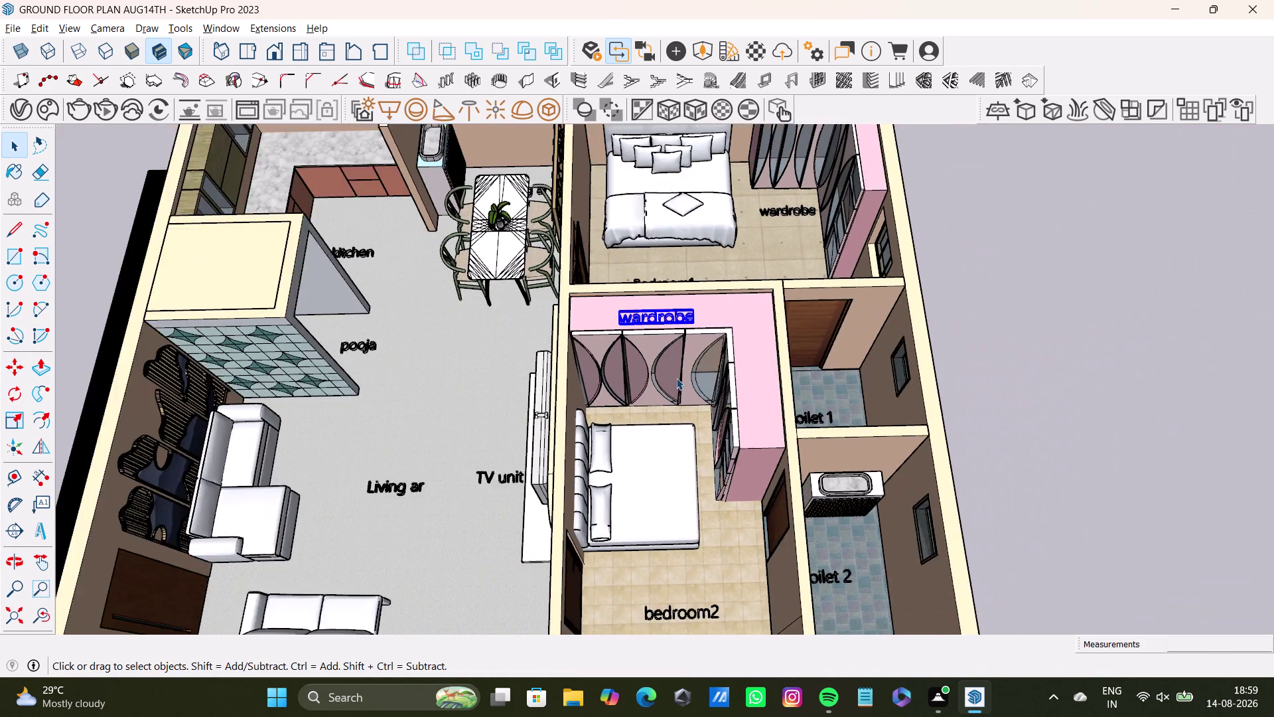
scroll(down, 3)
middle_drag(688, 412, 675, 377)
middle_drag(680, 394, 690, 480)
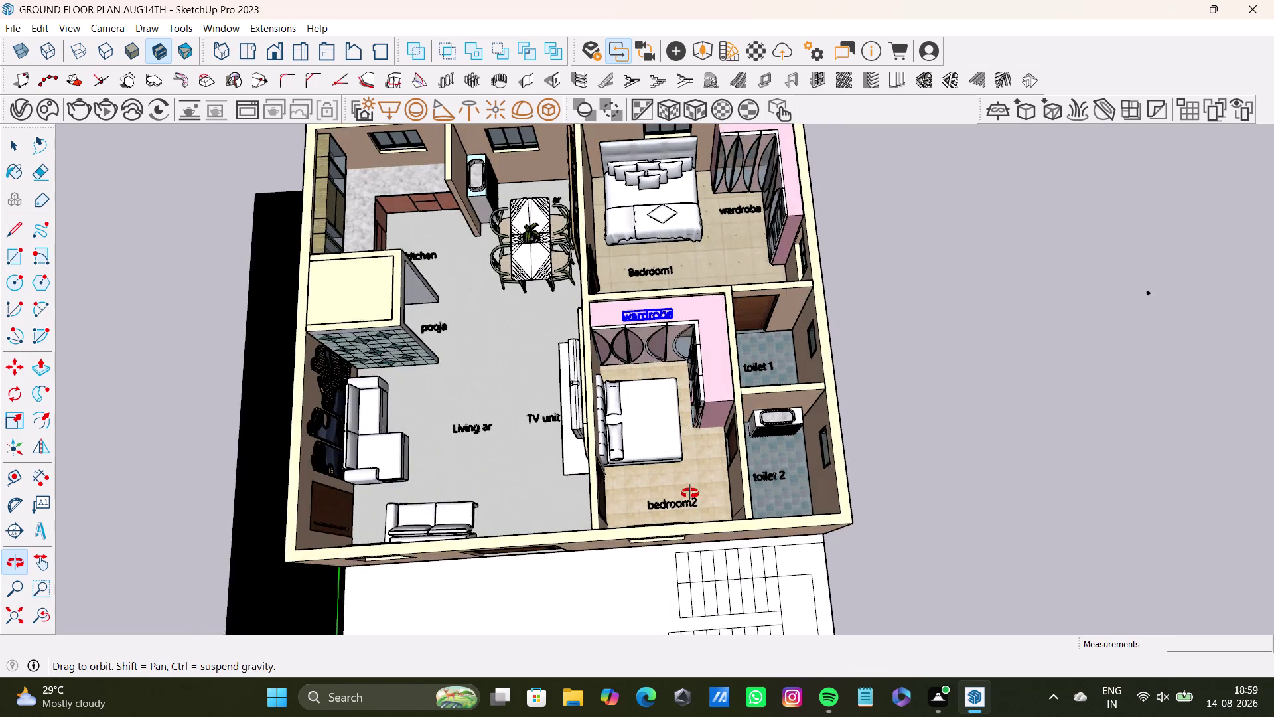
middle_drag(690, 481, 681, 557)
middle_drag(681, 511, 678, 539)
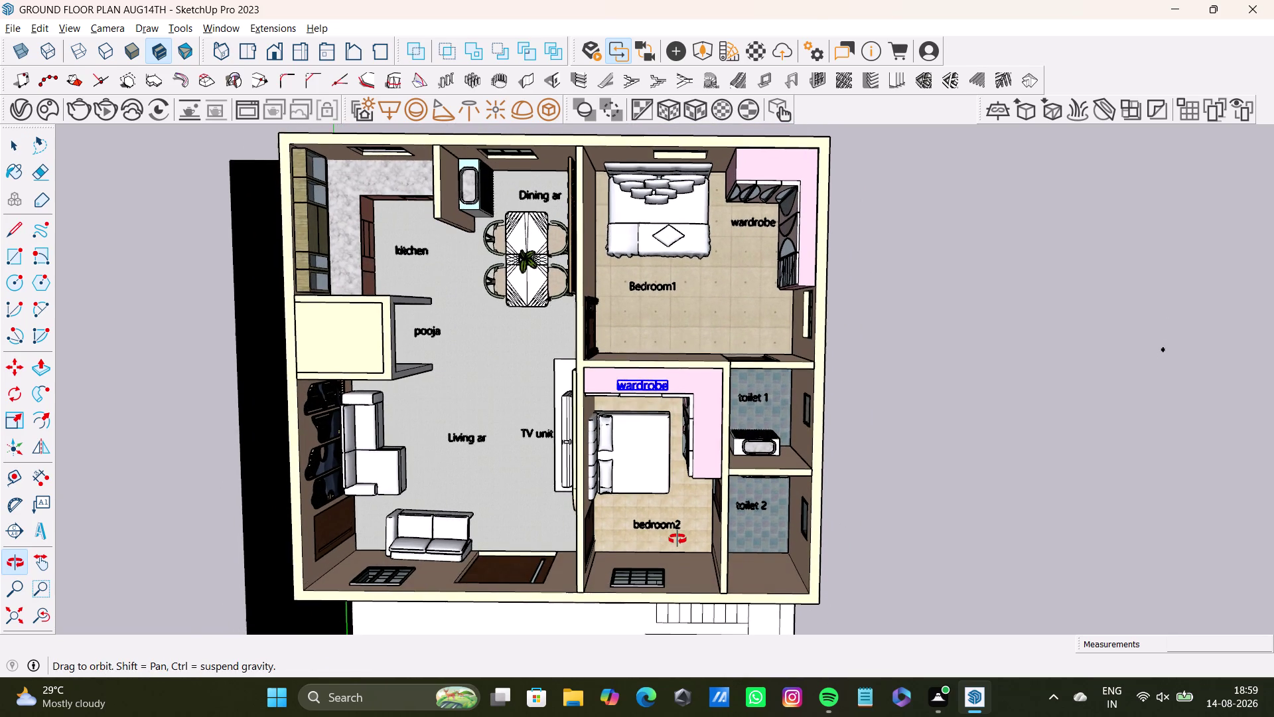
middle_drag(678, 539, 757, 526)
middle_click(749, 522)
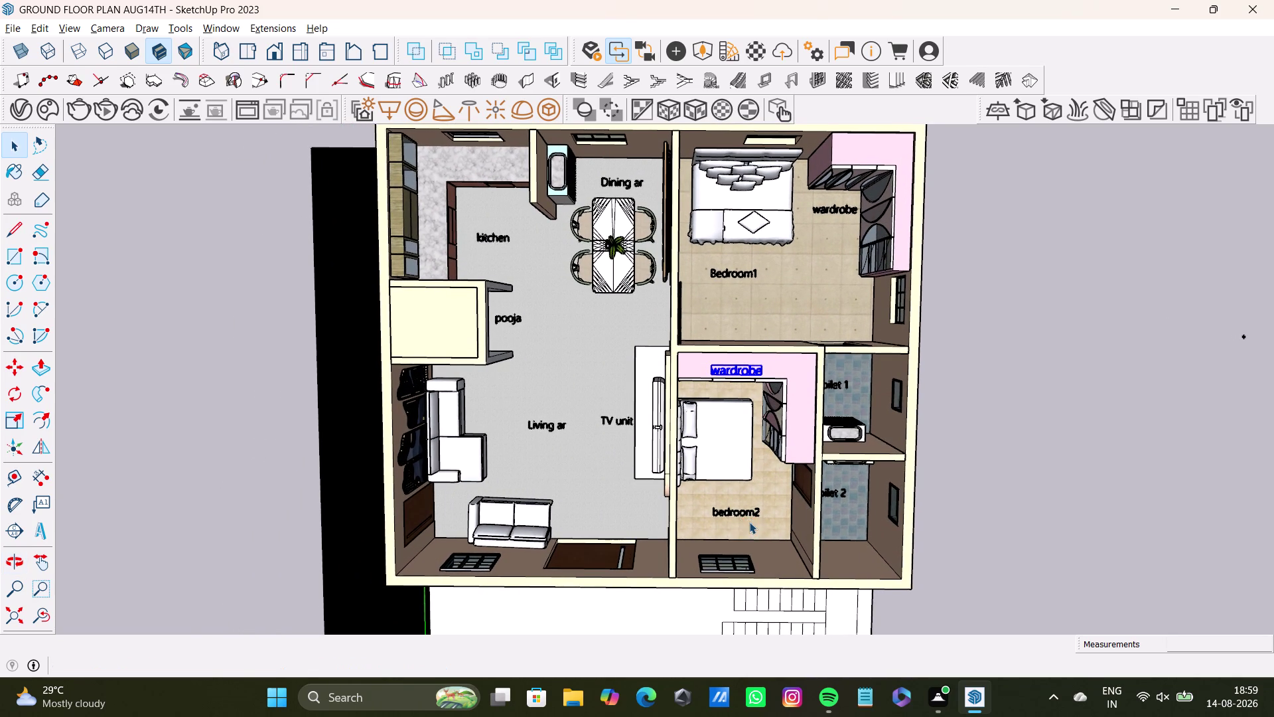
middle_drag(746, 480, 725, 500)
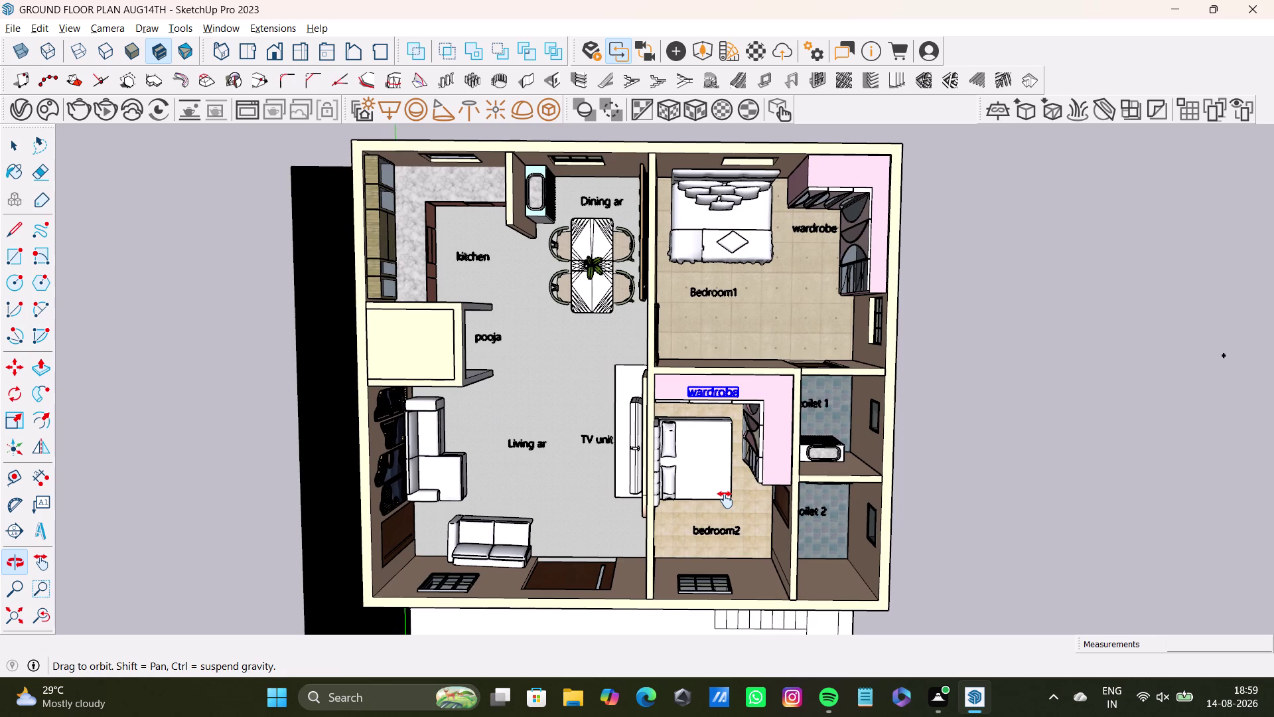
middle_drag(725, 499, 708, 499)
middle_drag(708, 500, 706, 490)
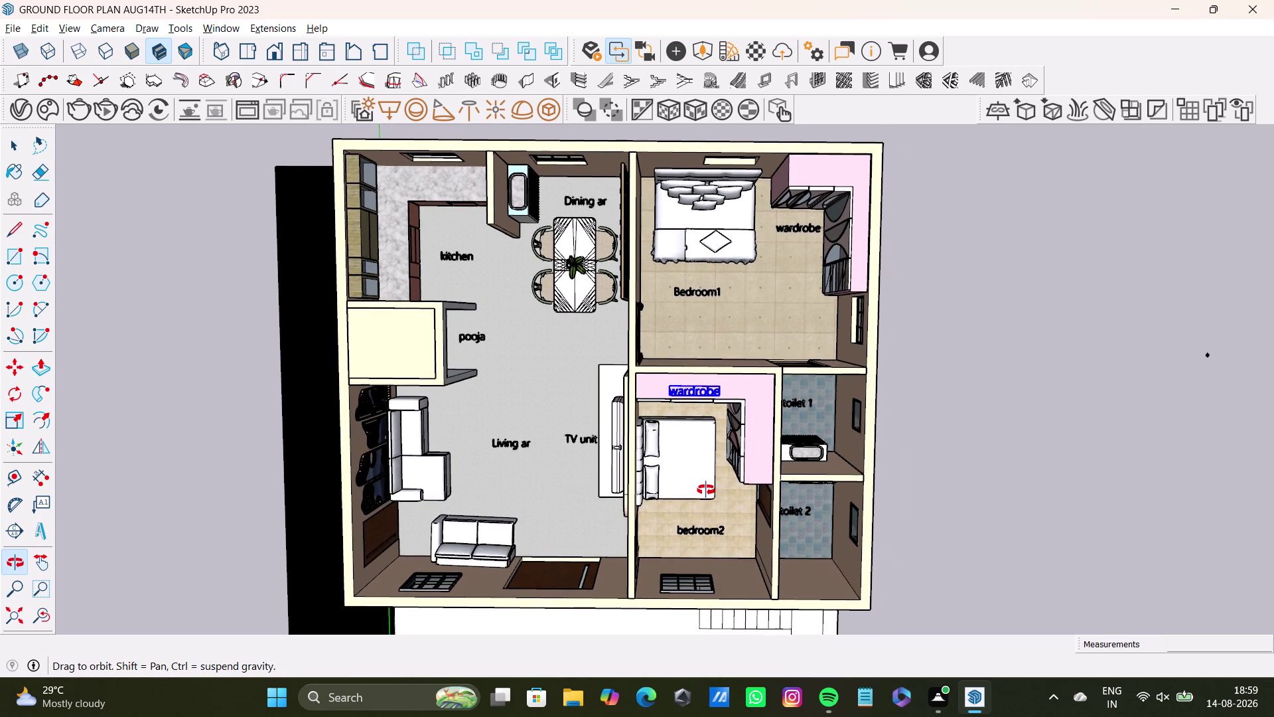
middle_drag(706, 490, 694, 485)
middle_drag(783, 549, 768, 561)
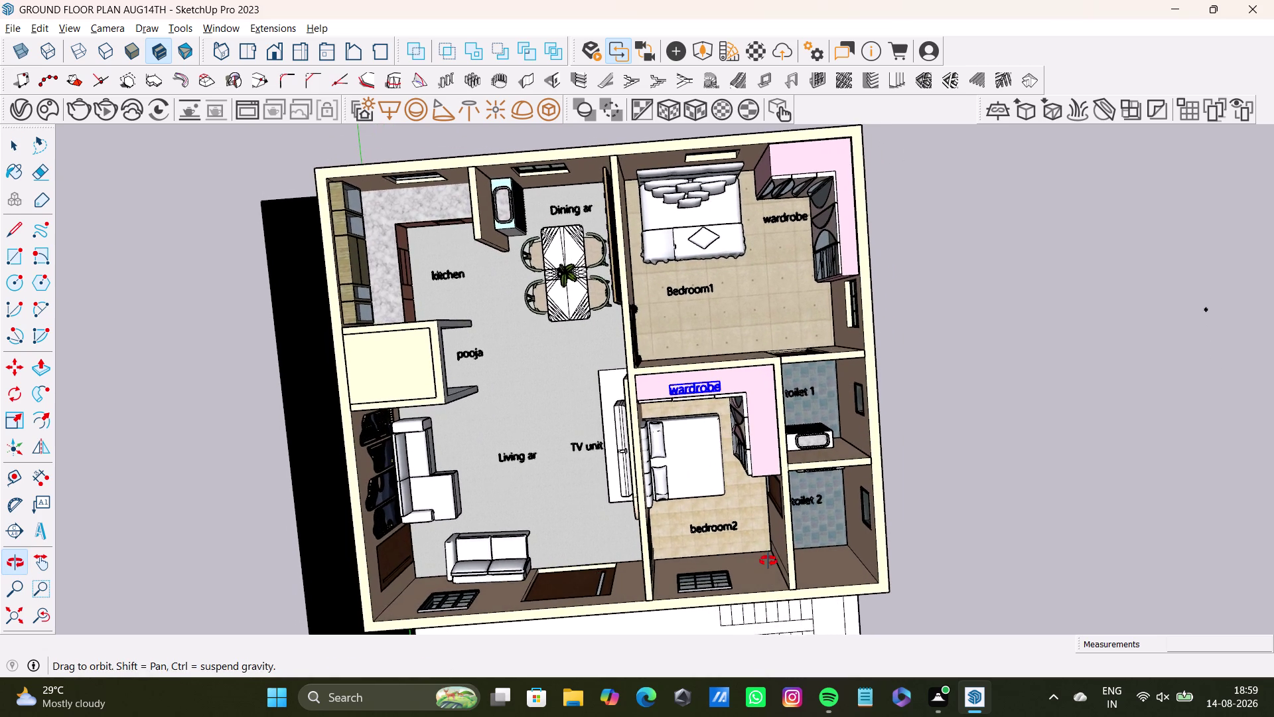
middle_drag(769, 561, 770, 532)
middle_drag(795, 566, 794, 593)
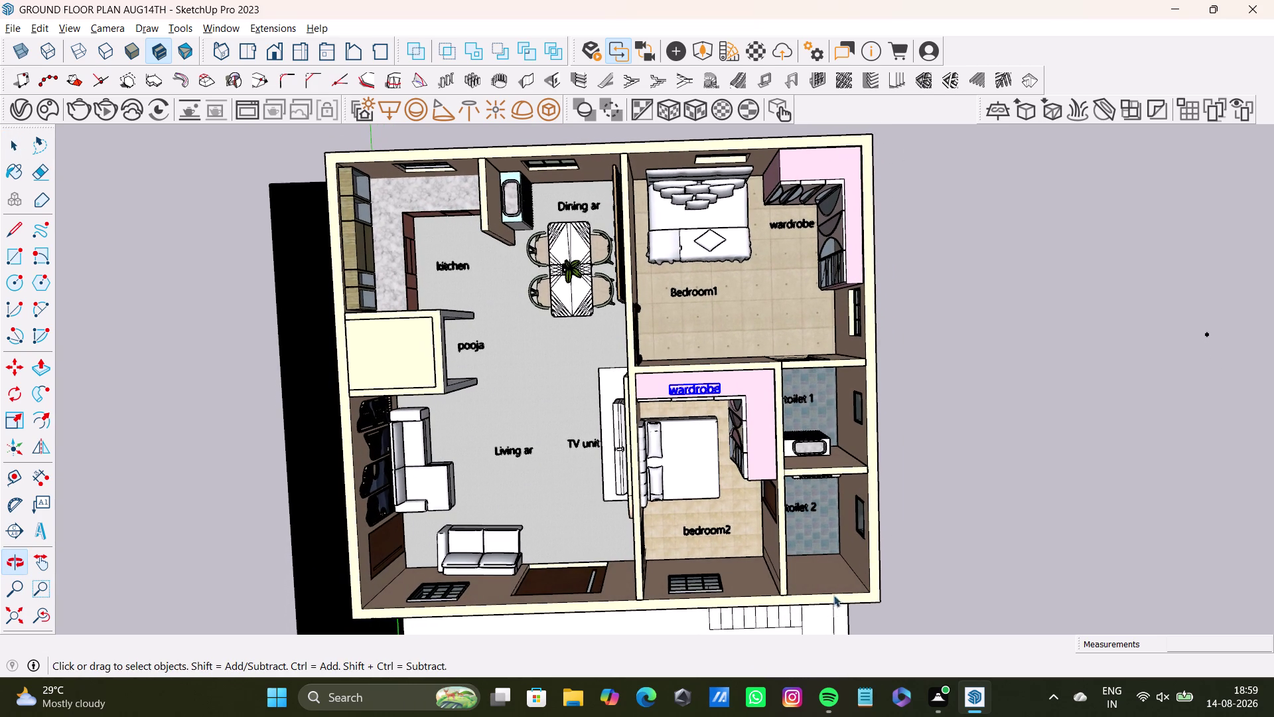
middle_drag(884, 604, 866, 612)
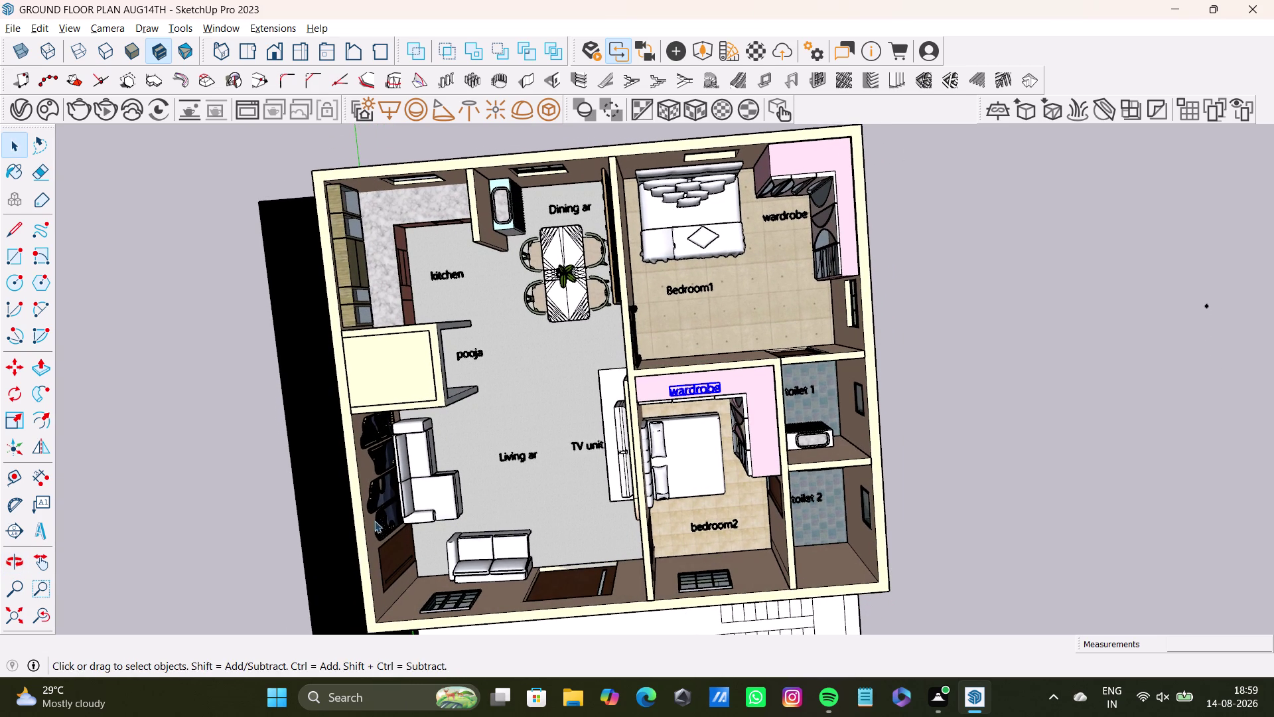
middle_drag(365, 520, 368, 466)
middle_drag(721, 536, 710, 564)
middle_drag(951, 565, 942, 588)
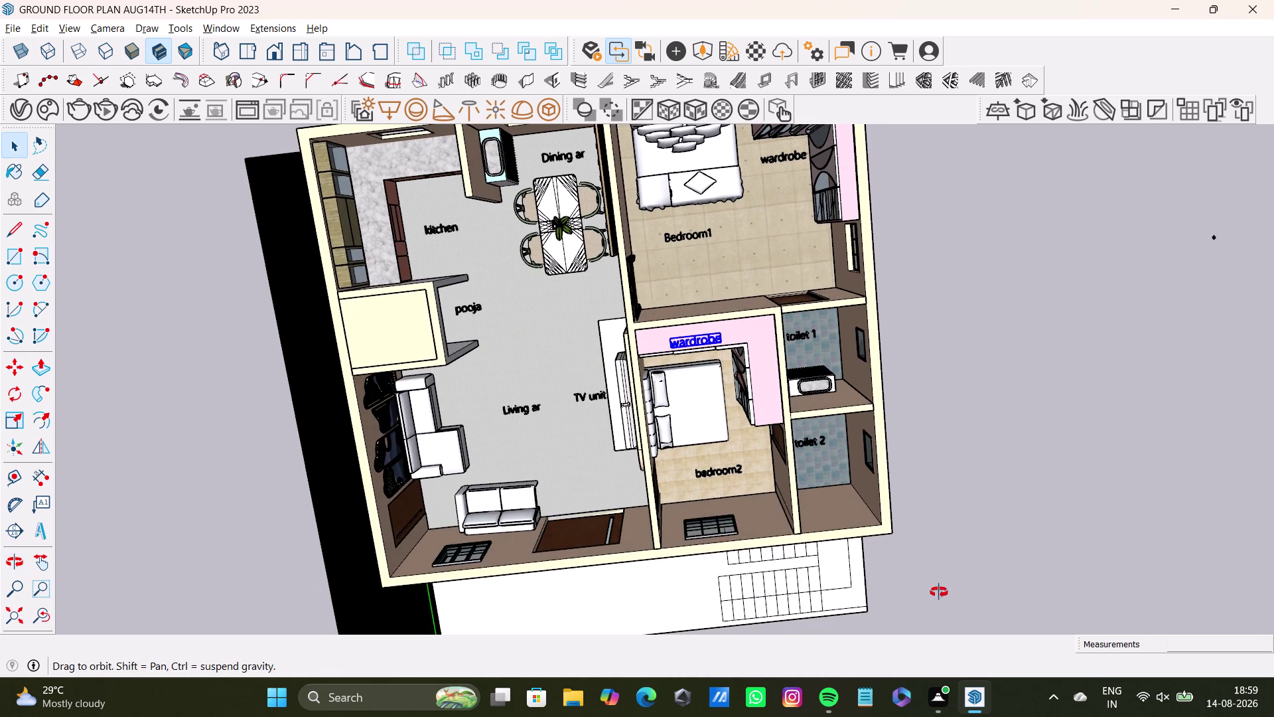
middle_drag(941, 588, 898, 506)
middle_drag(959, 540, 880, 570)
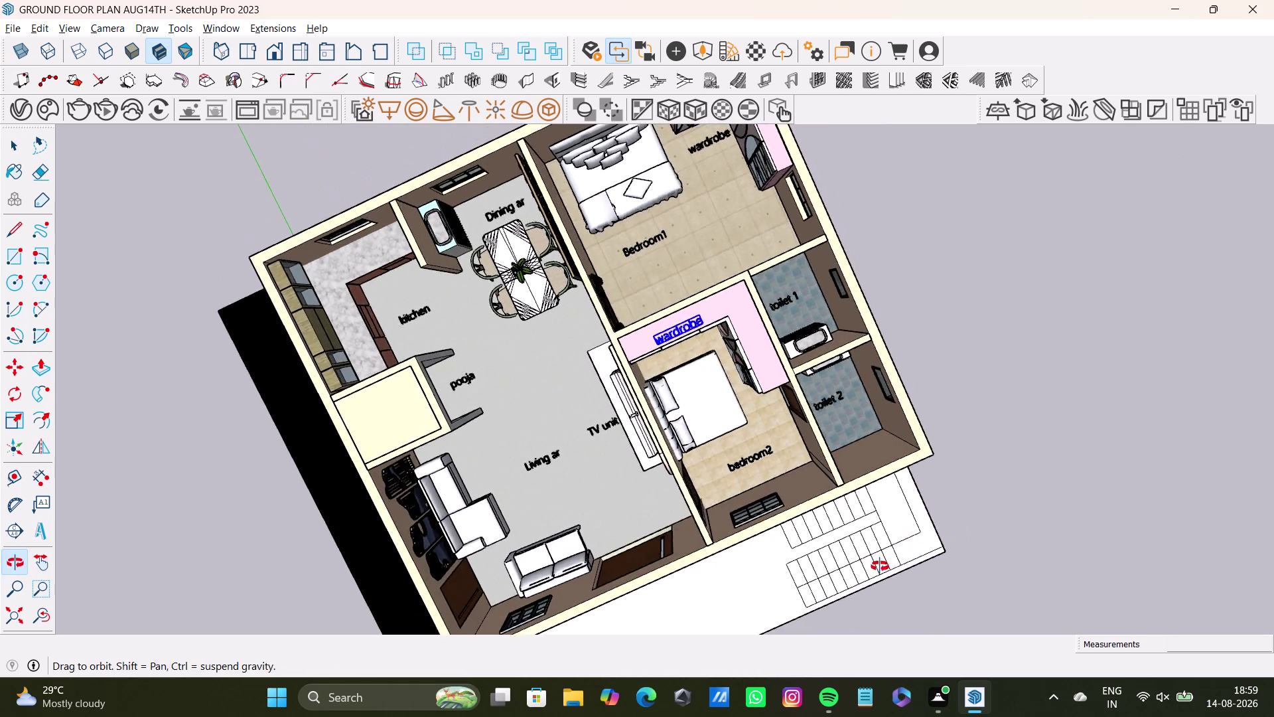
middle_drag(881, 570, 686, 545)
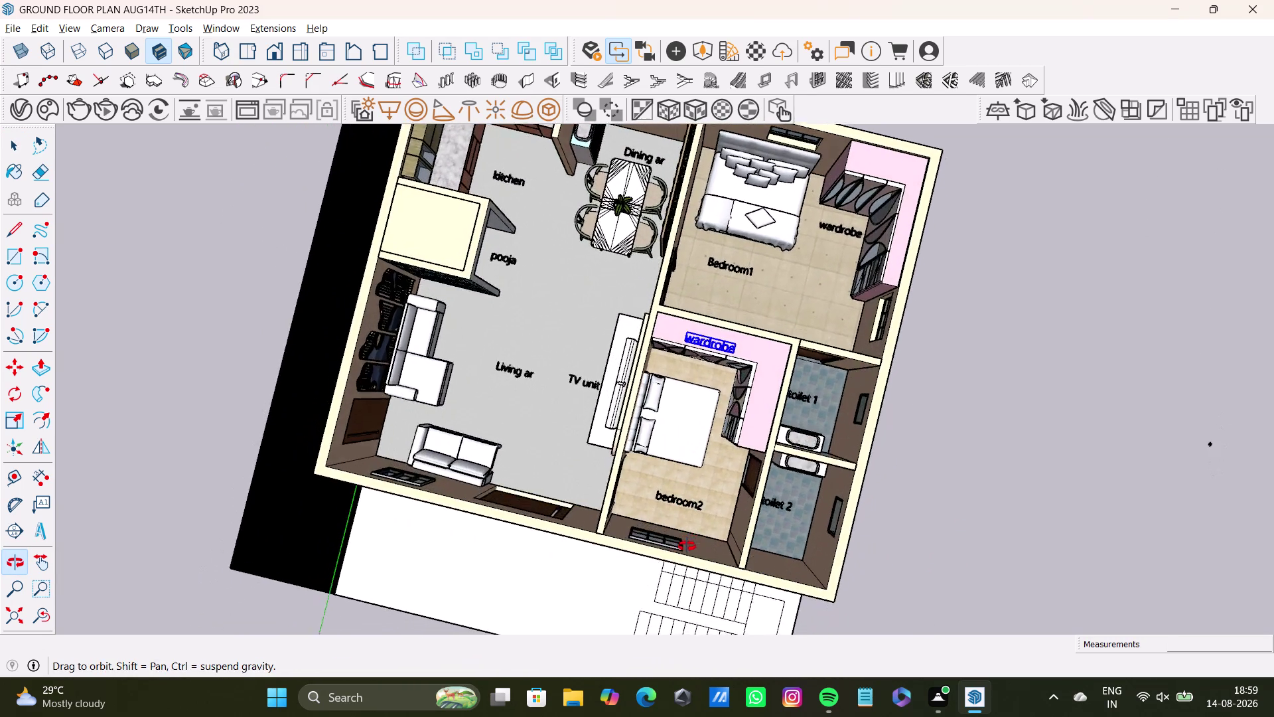
middle_drag(687, 545, 755, 435)
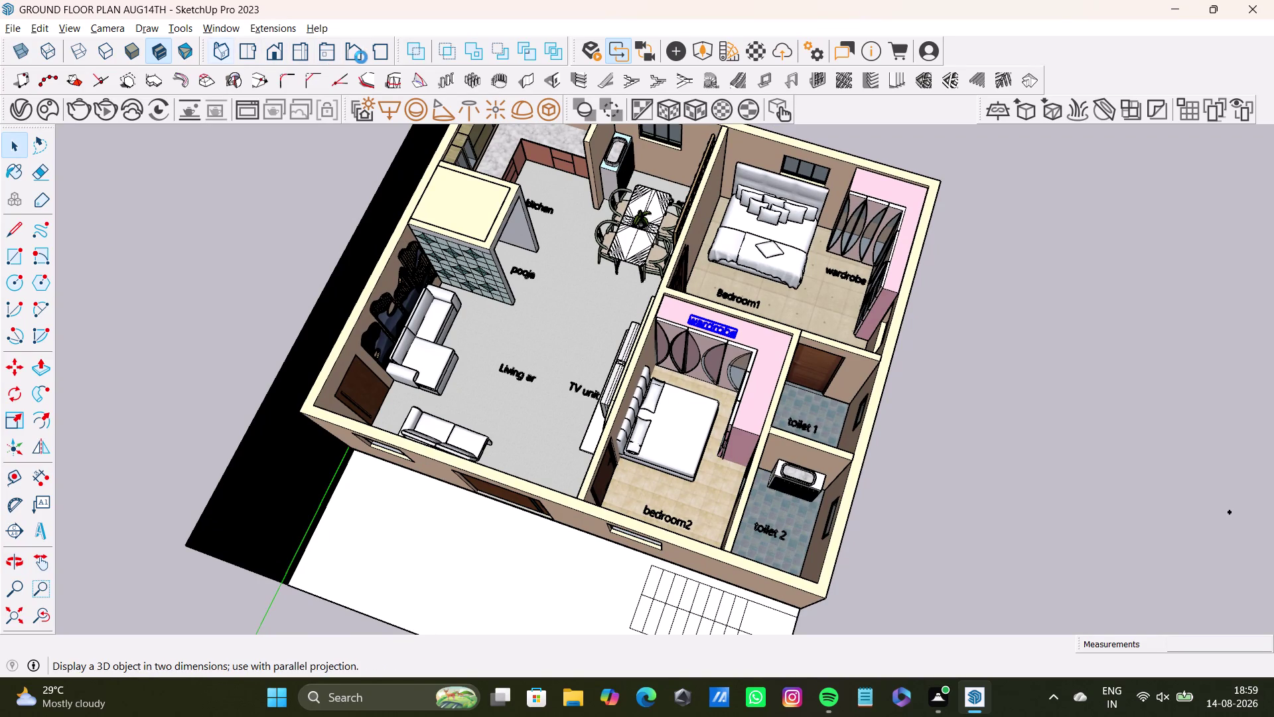
click(380, 53)
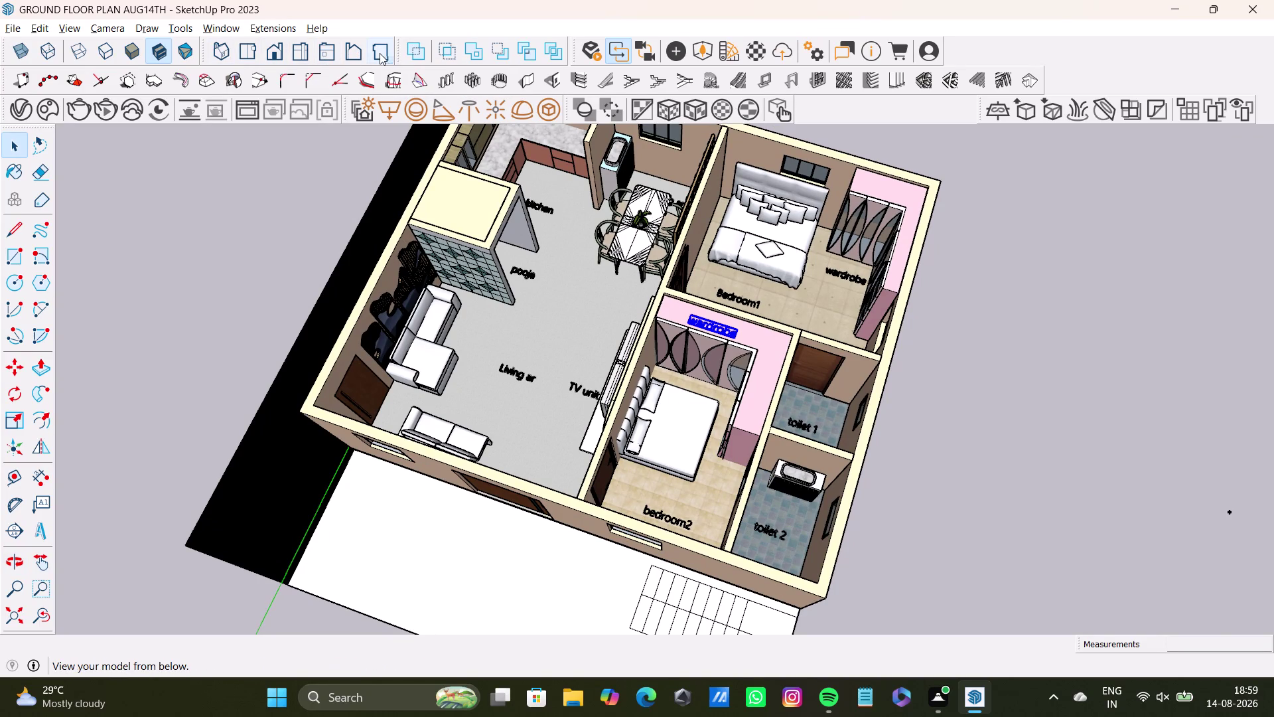
Check the model from the Back, Left, Front and other standard side views.
scroll(down, 3)
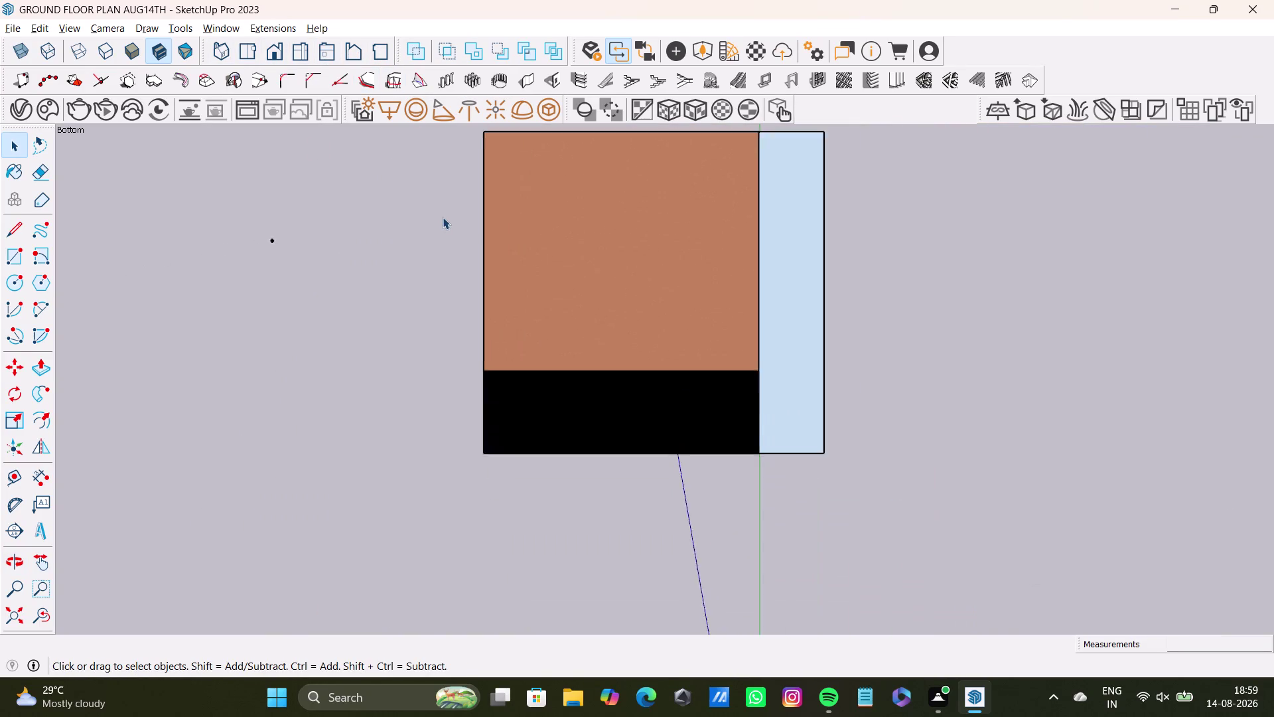
scroll(down, 3)
middle_click(501, 258)
click(358, 55)
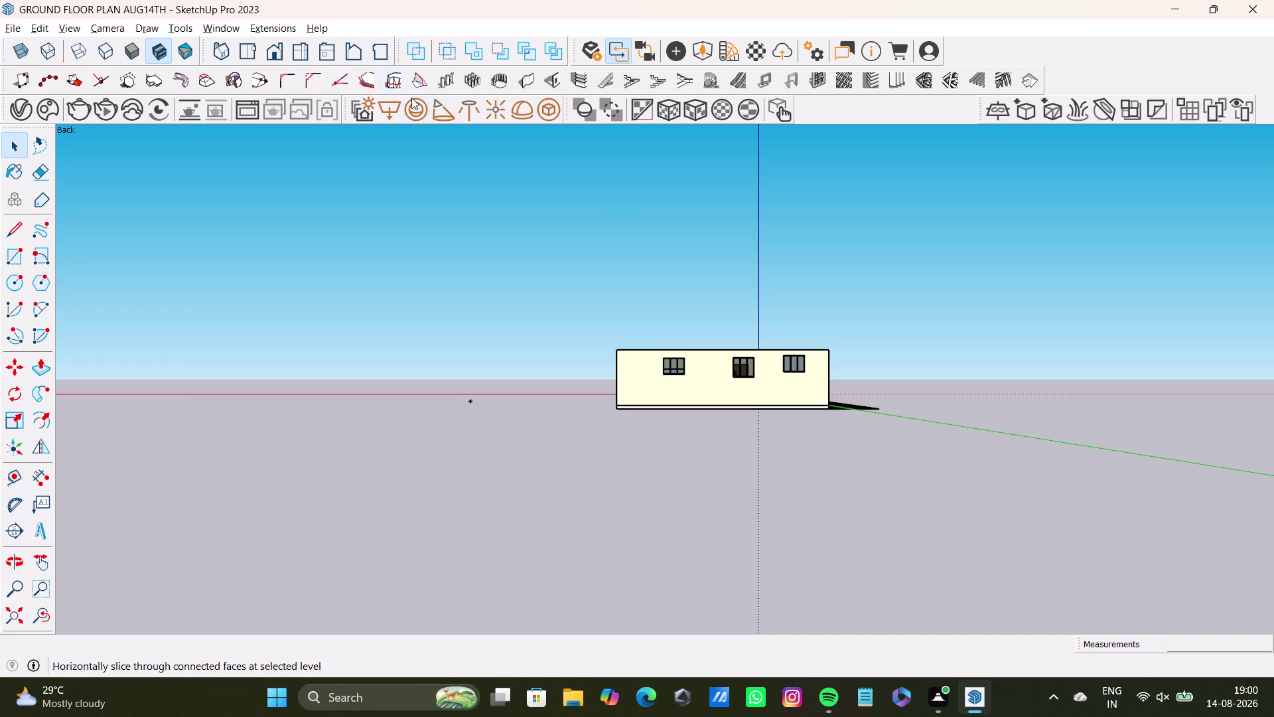
click(336, 48)
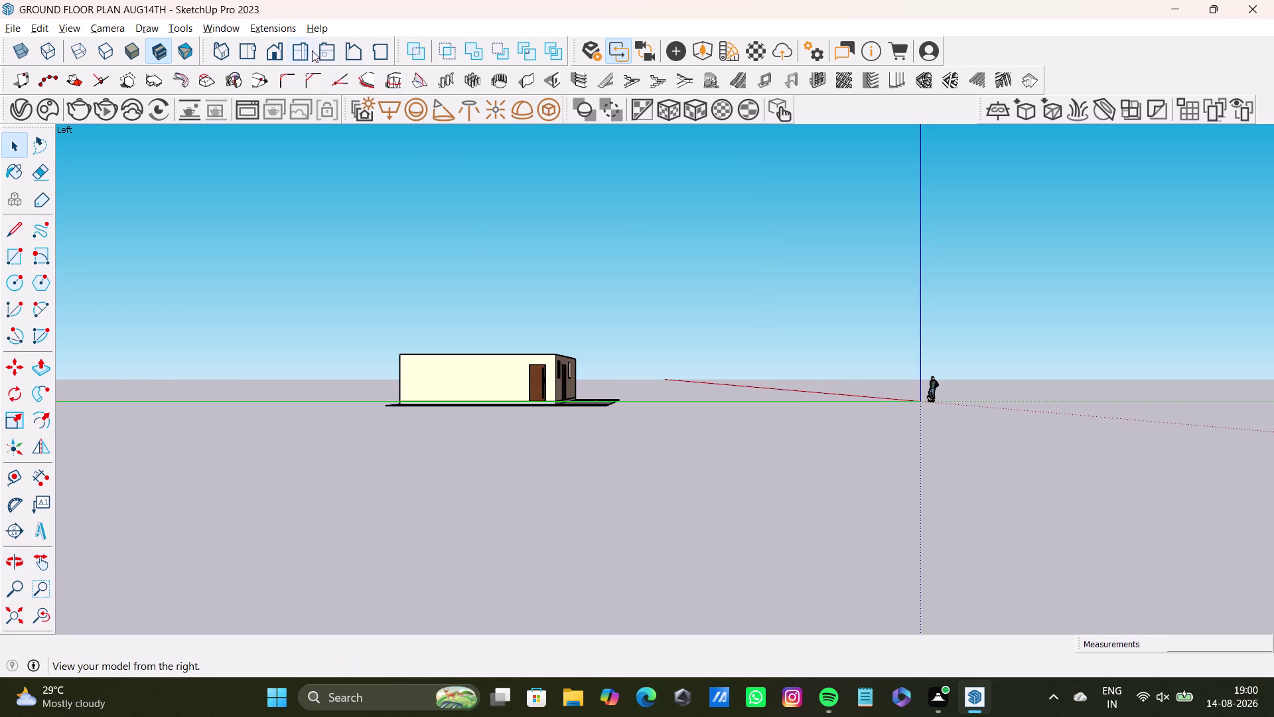
click(297, 54)
click(282, 53)
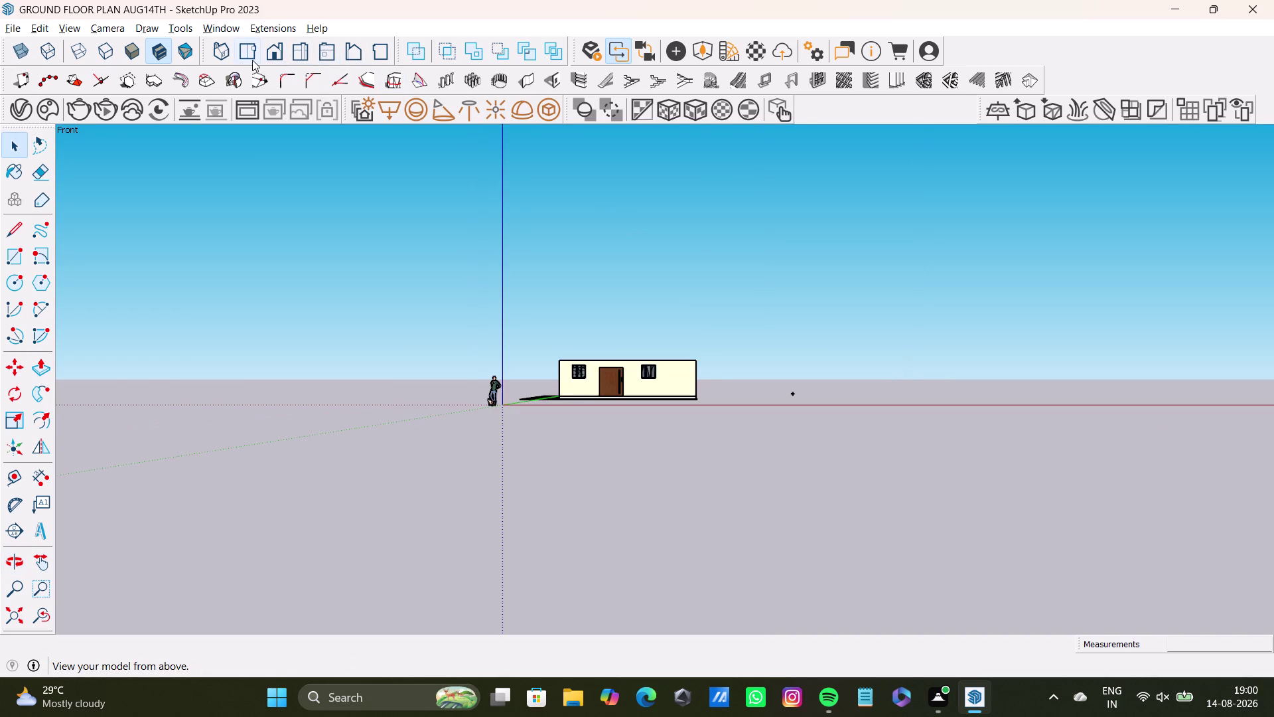
Switch to Top view, centre the floor plan and deselect the wardrobe label.
click(245, 49)
scroll(up, 3)
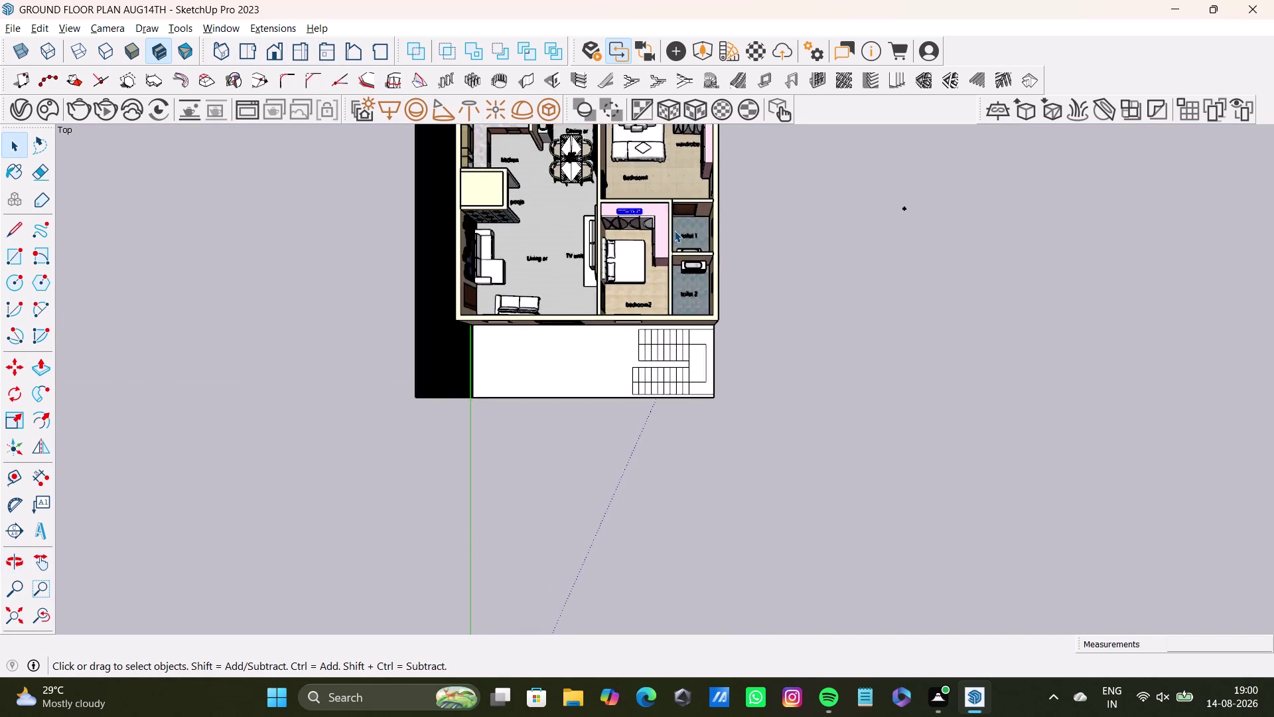
scroll(up, 3)
middle_drag(683, 224, 750, 395)
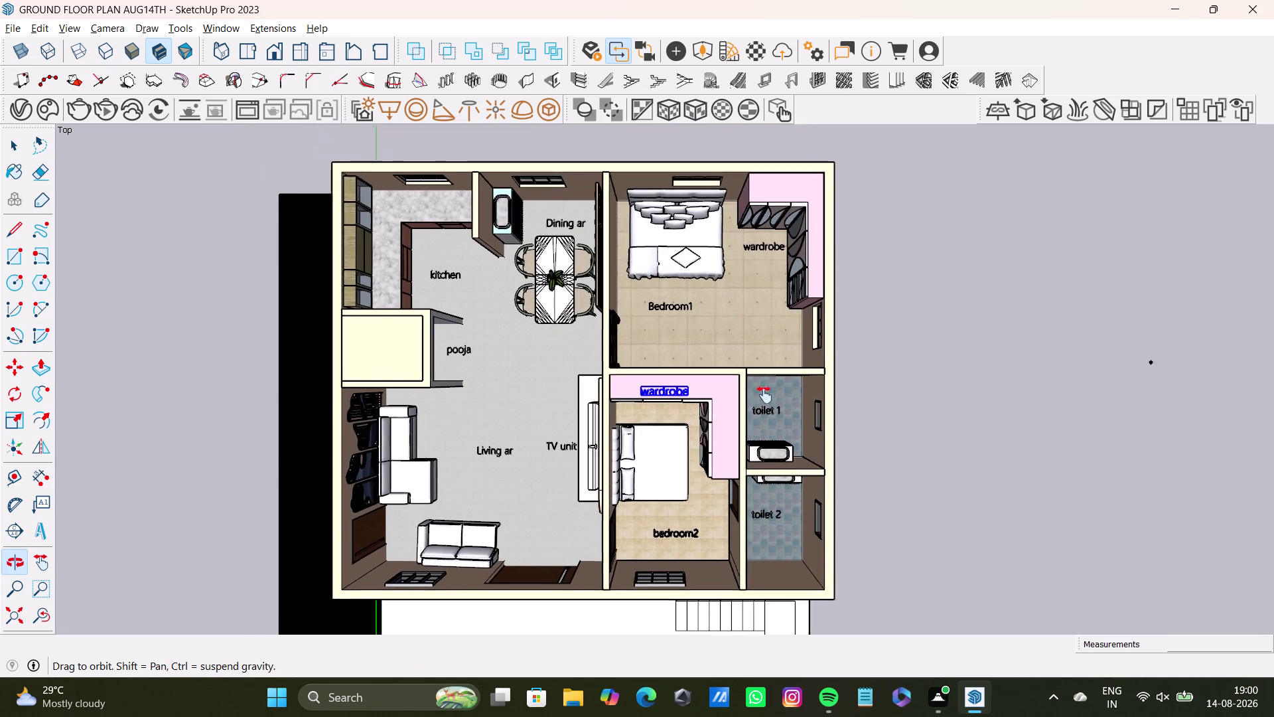
middle_drag(749, 394, 780, 395)
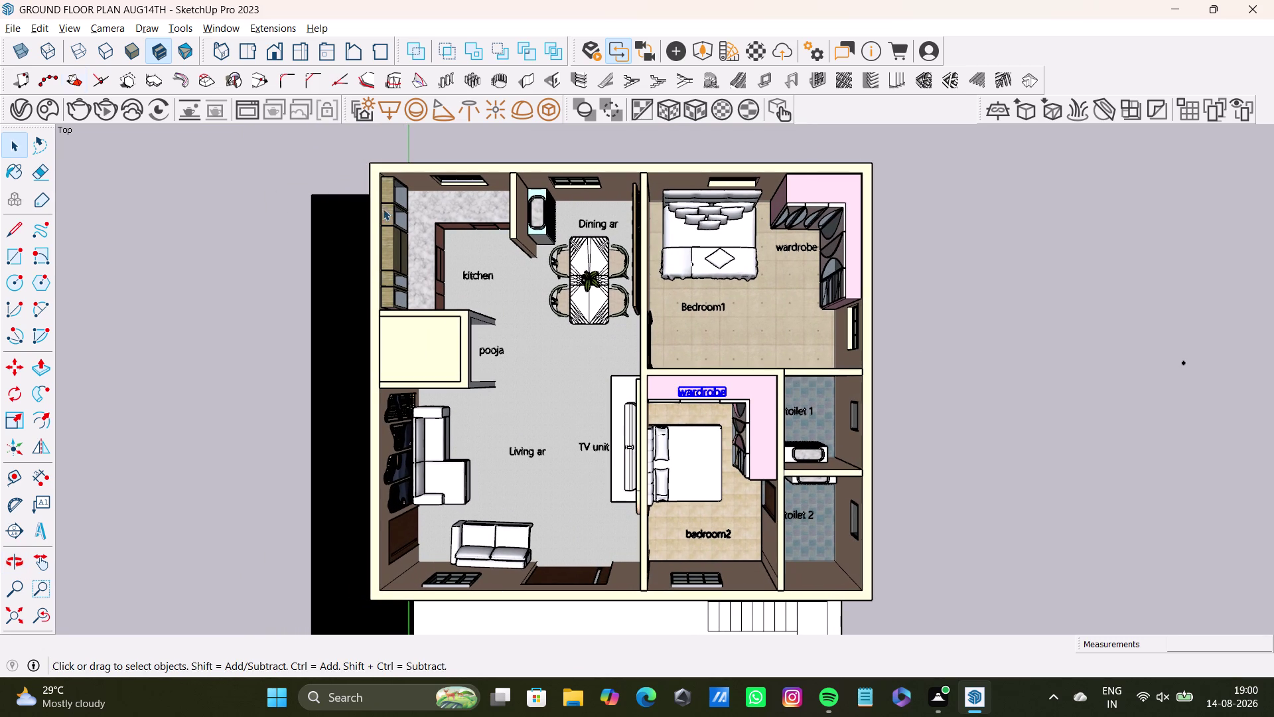